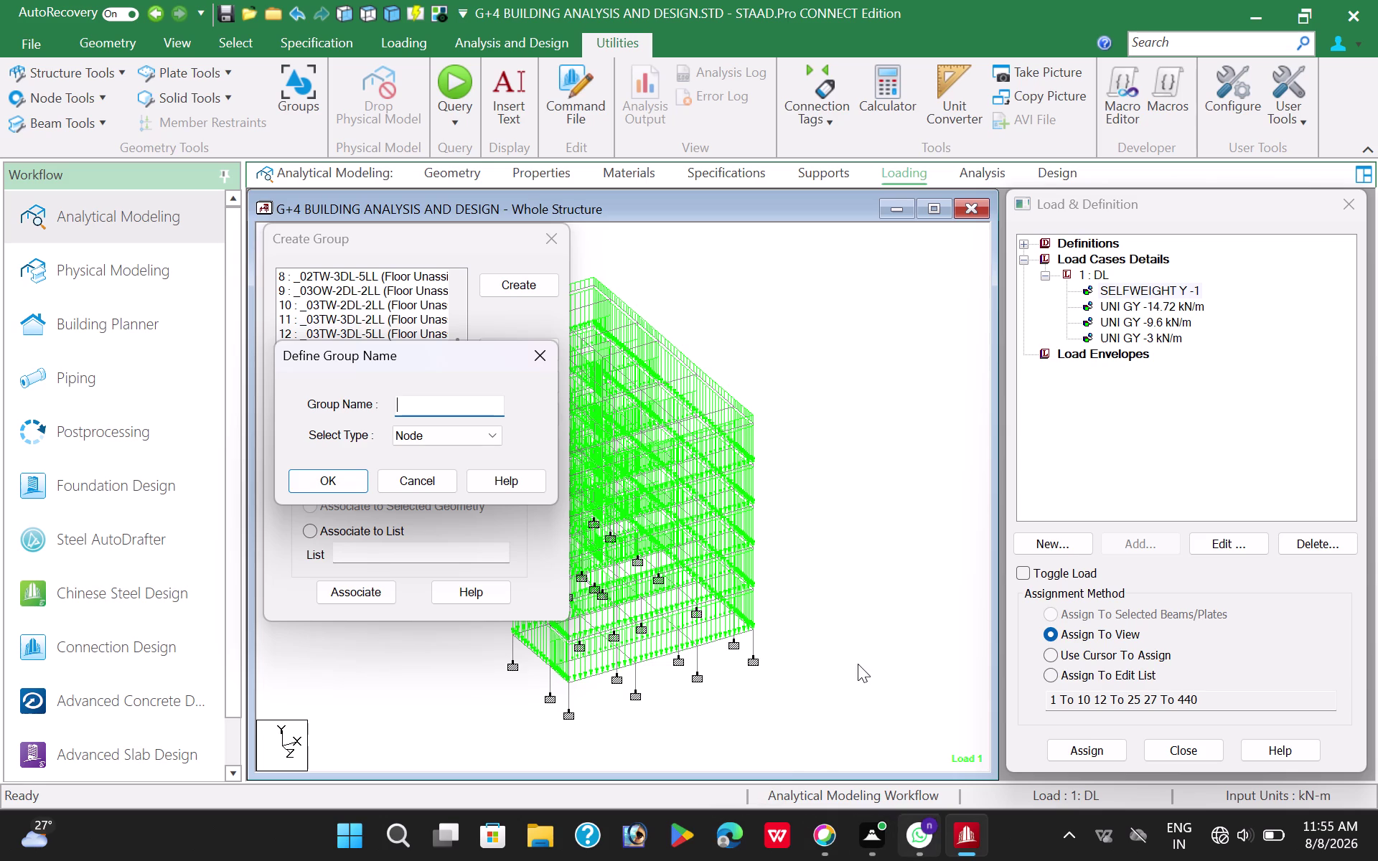
Enter the group name WATER-8.56 and set the group type to Floor.
click(858, 664)
click(433, 403)
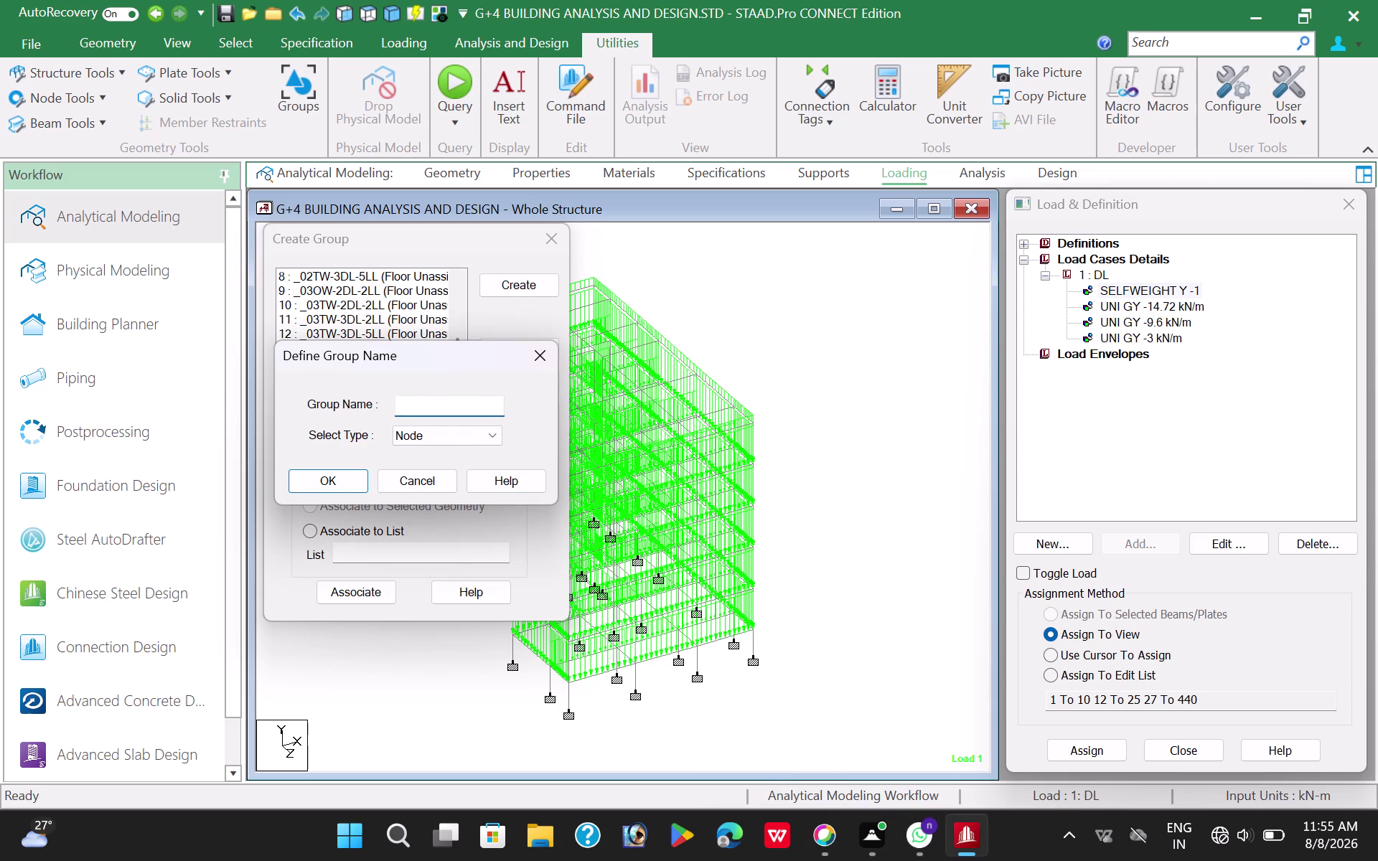
text(W)
text(ATER)
key(minus)
key(8)
text(.56)
click(429, 433)
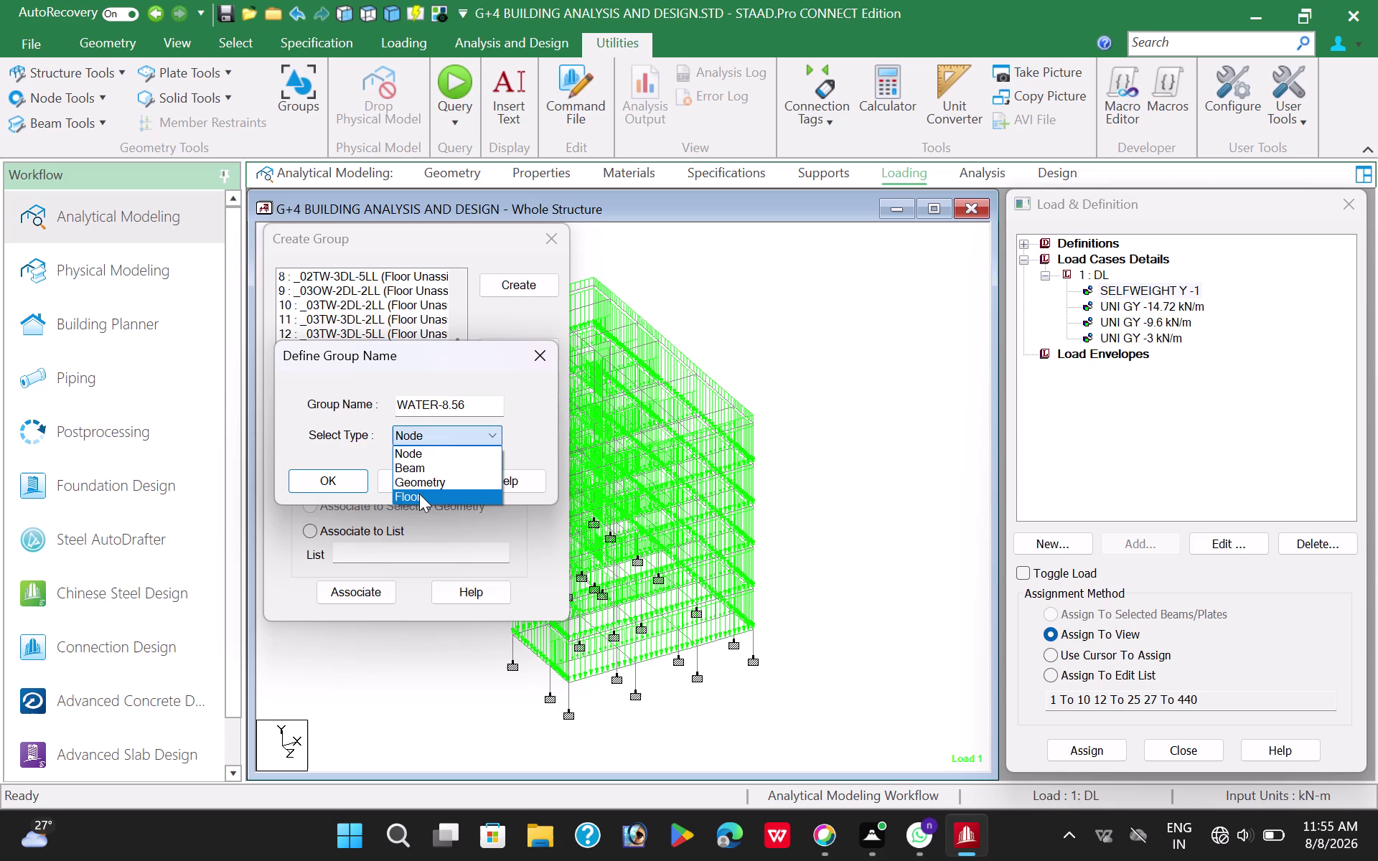
click(419, 493)
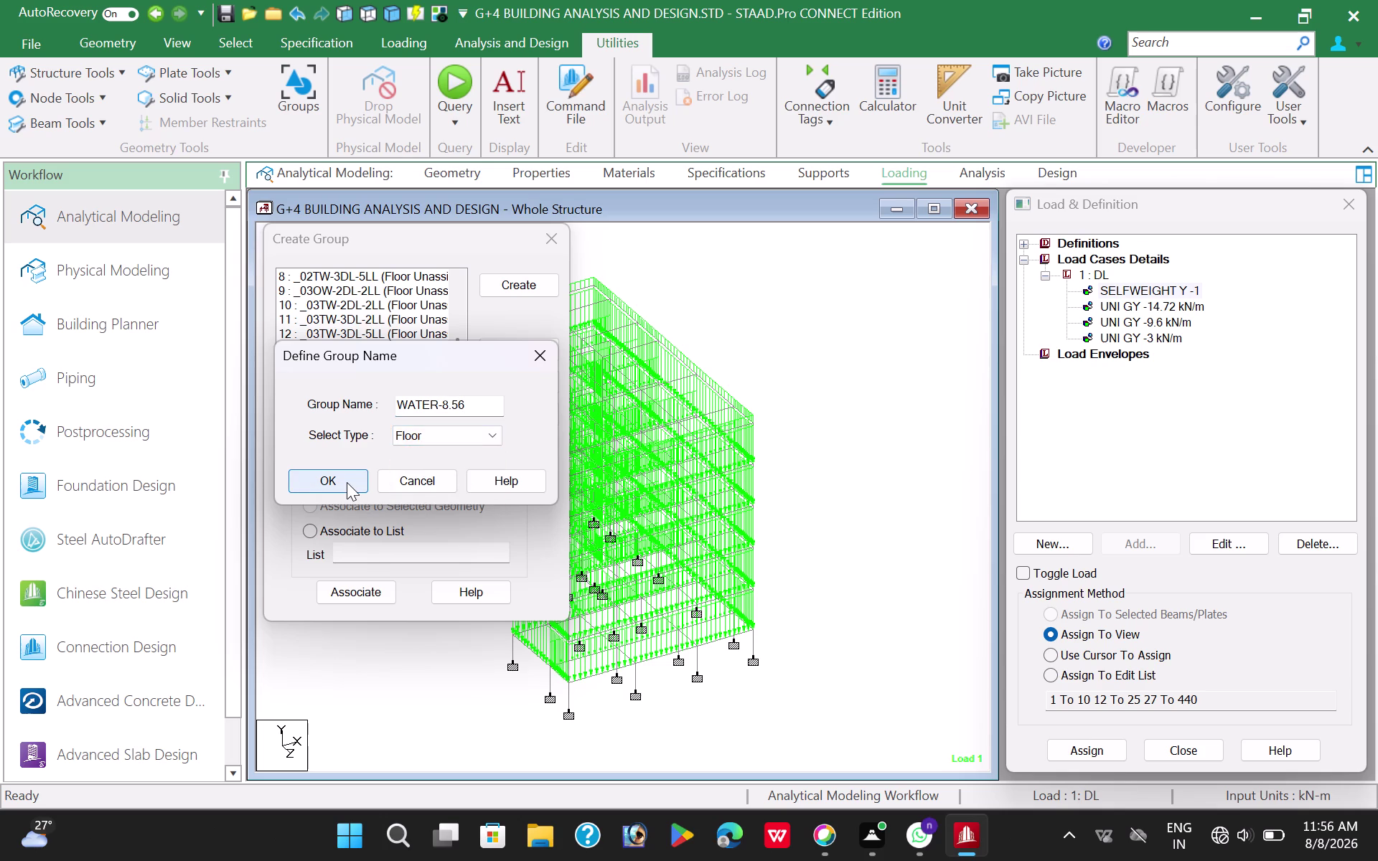
Shorten the name to WT-8.56, confirm the Floor group, and move the dialog aside.
click(435, 405)
key(BackSpace)
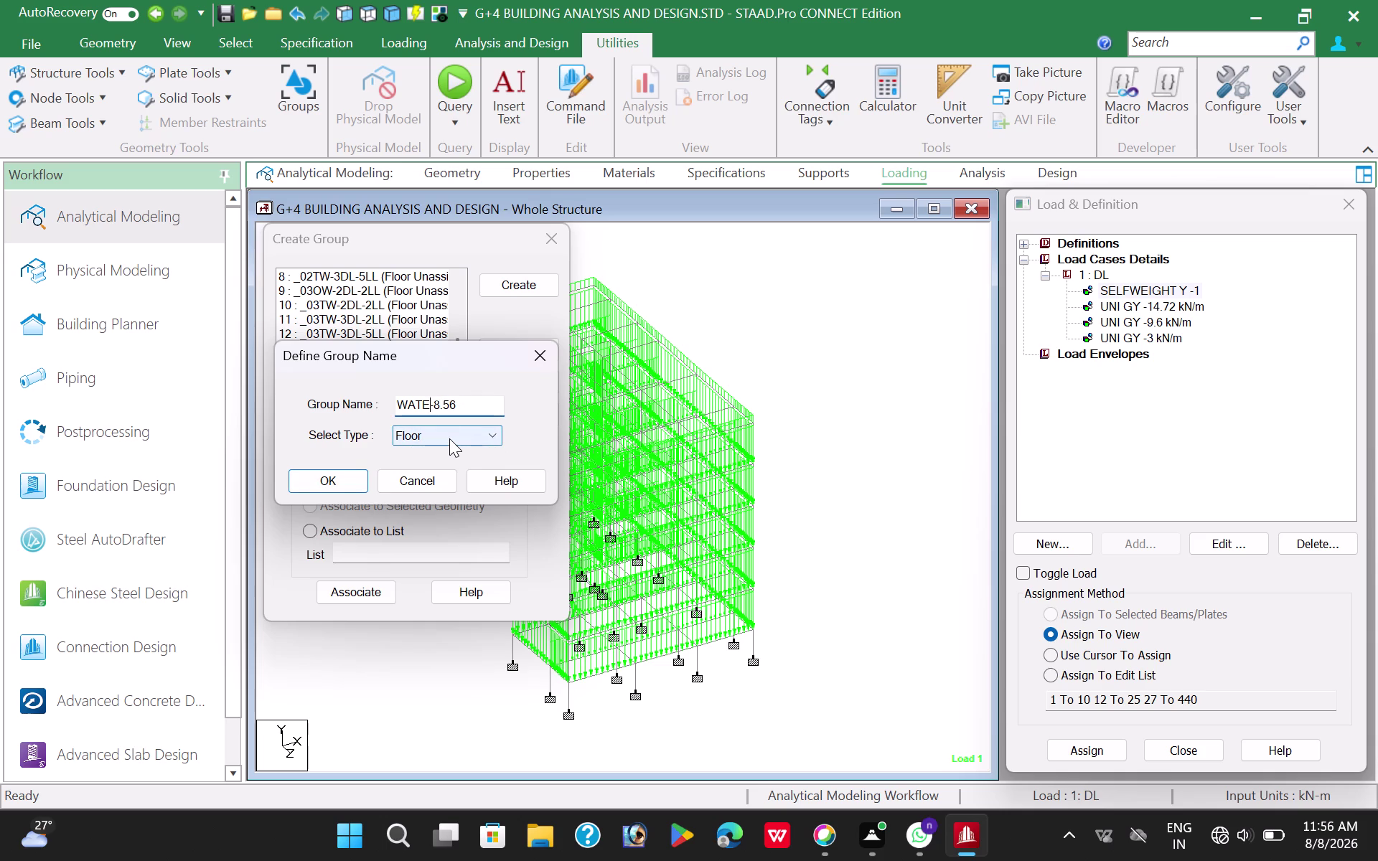
key(BackSpace)
key(BackSpace)
key(BackSpace)
key(t)
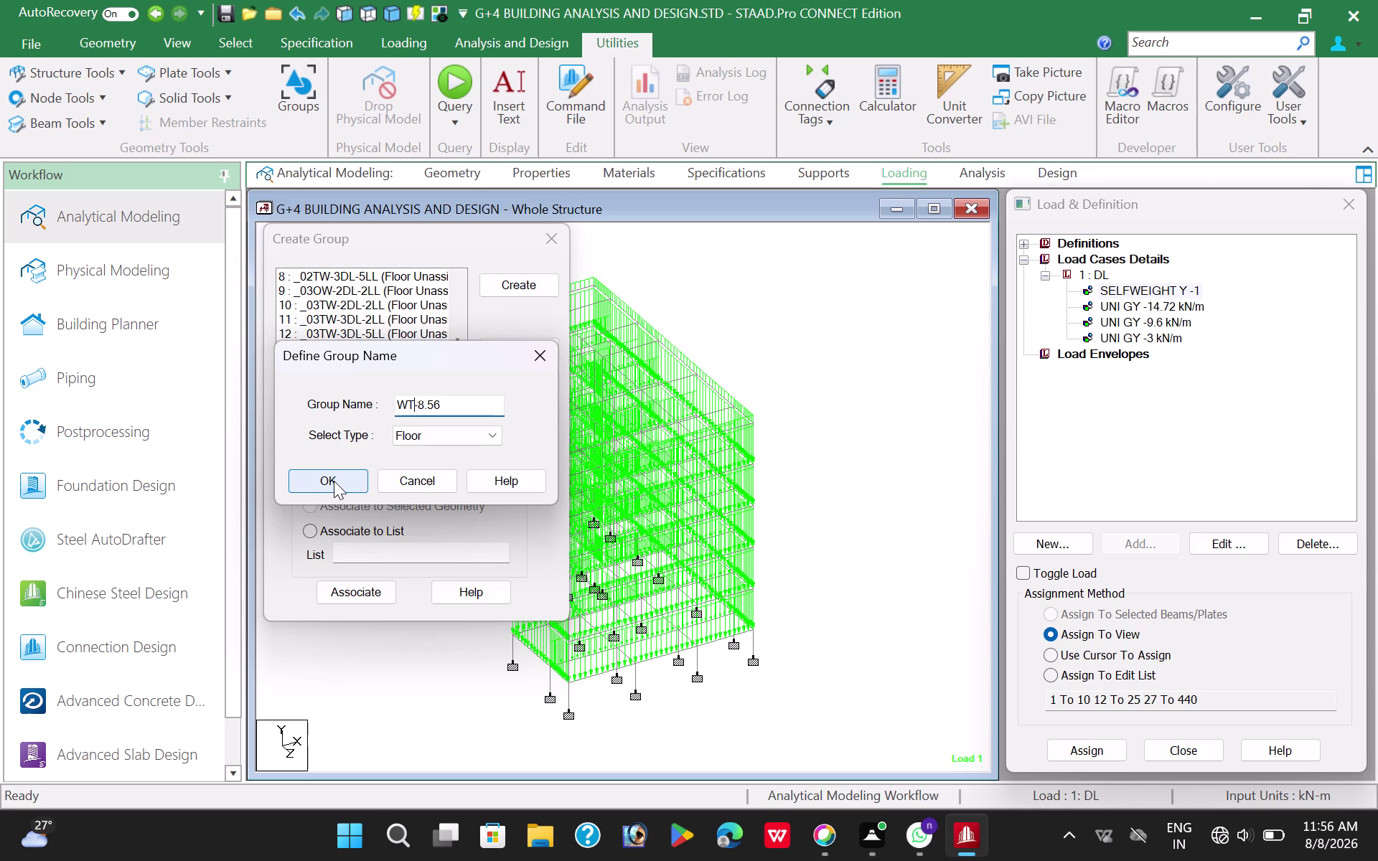
click(334, 481)
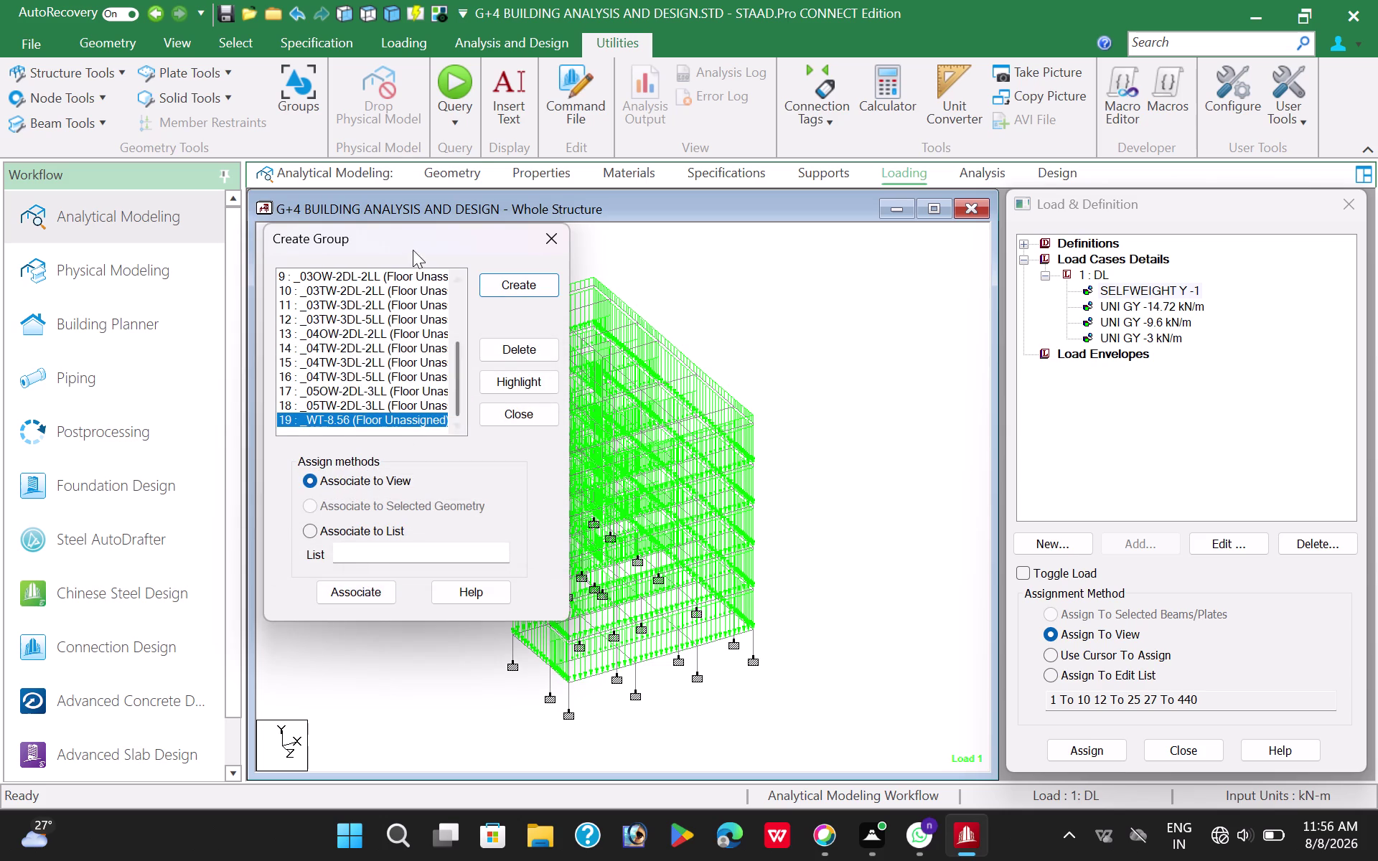
drag(442, 248, 194, 254)
Pick group _01OW-2DL-2LL and select one floor level's beams in front elevation.
scroll(up, 3)
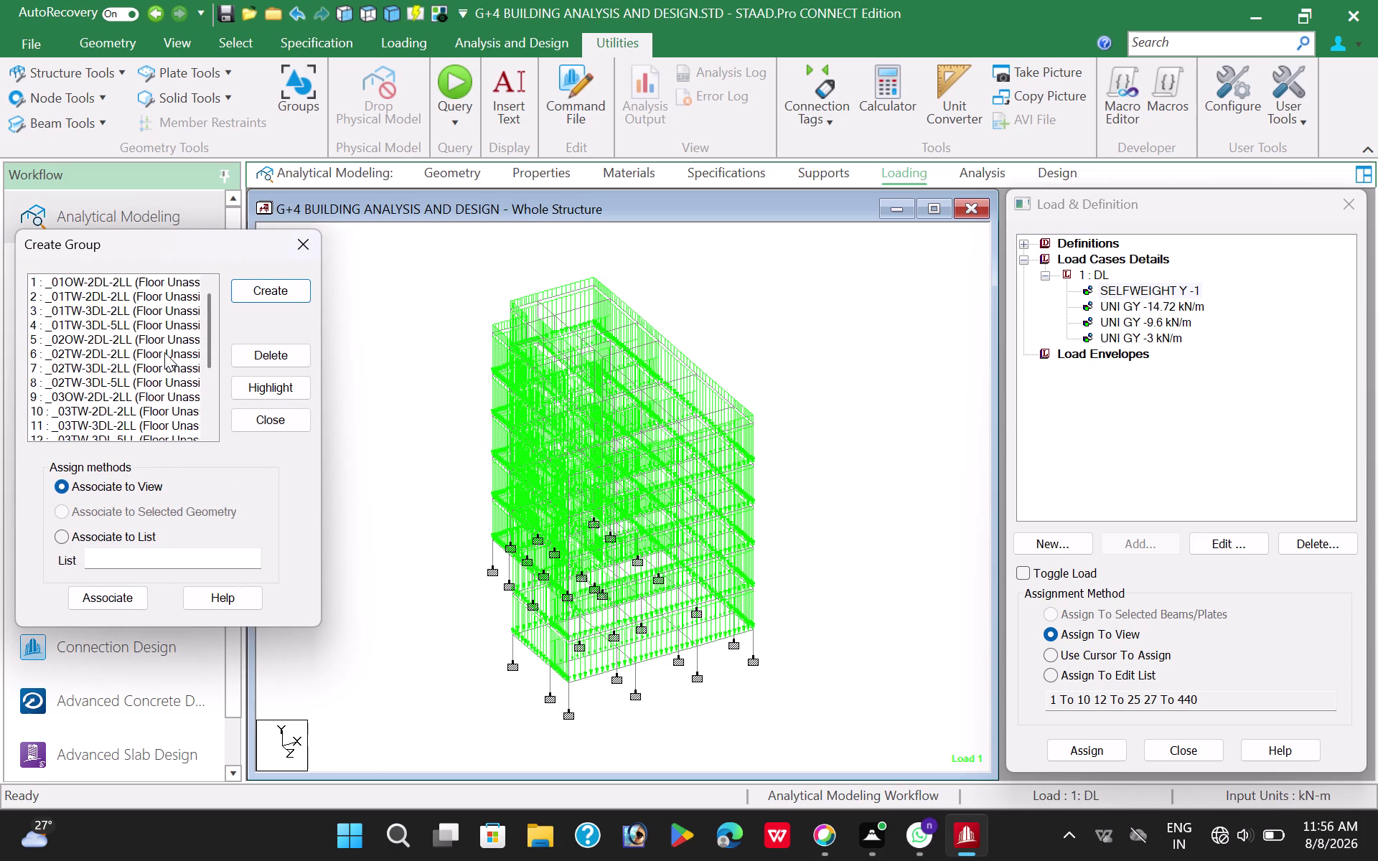
scroll(up, 3)
click(154, 285)
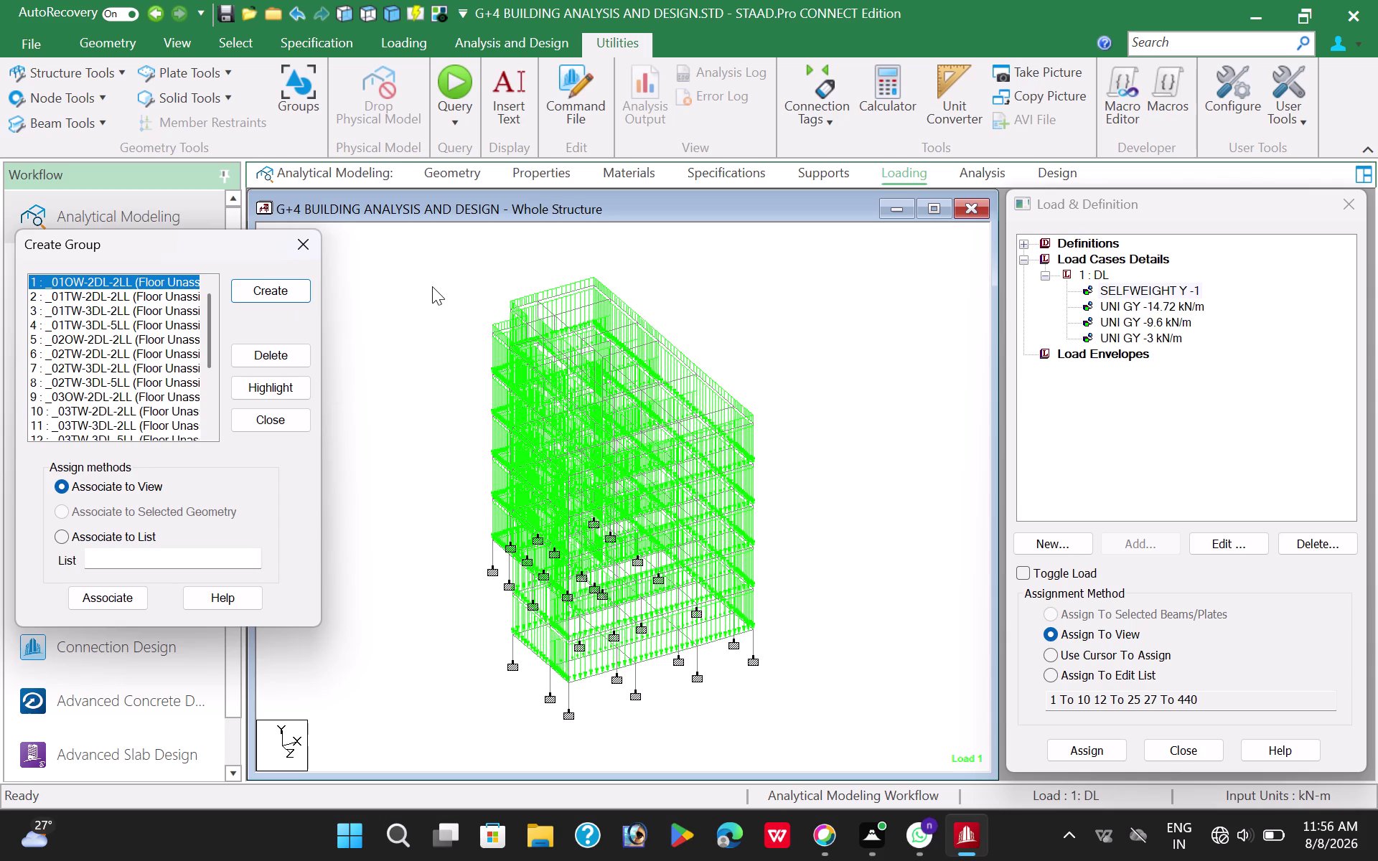
click(433, 287)
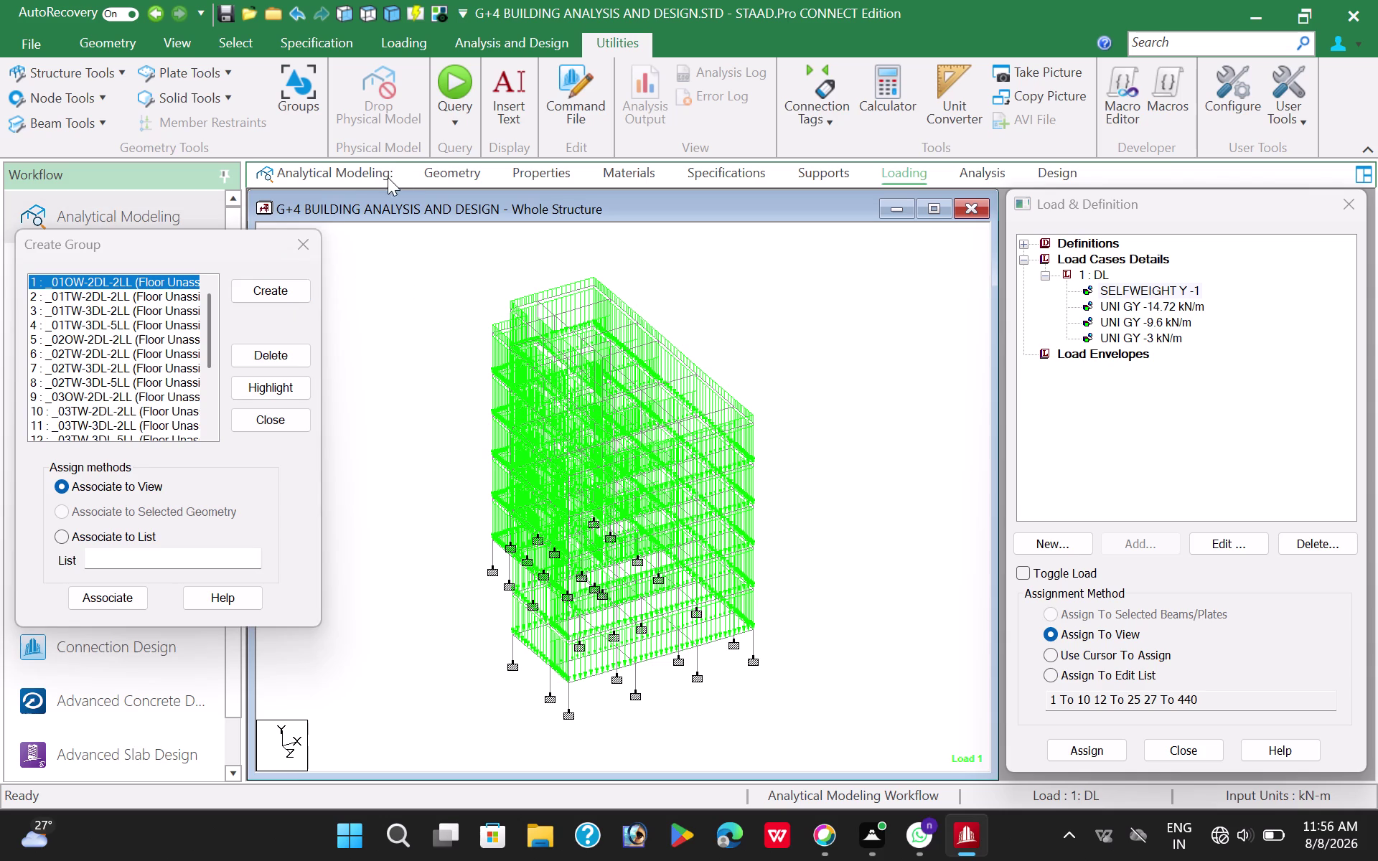
click(350, 19)
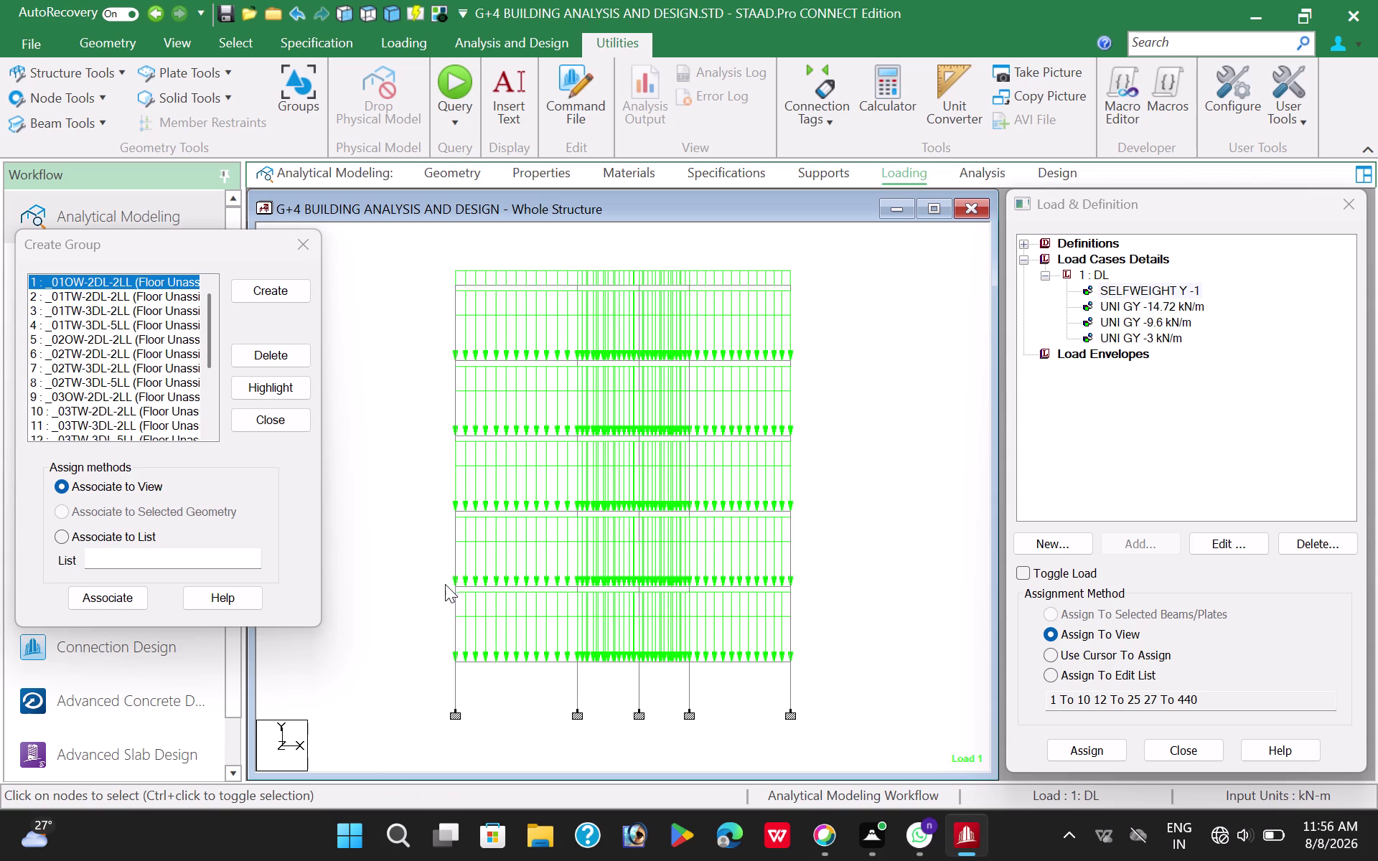
drag(445, 577, 831, 599)
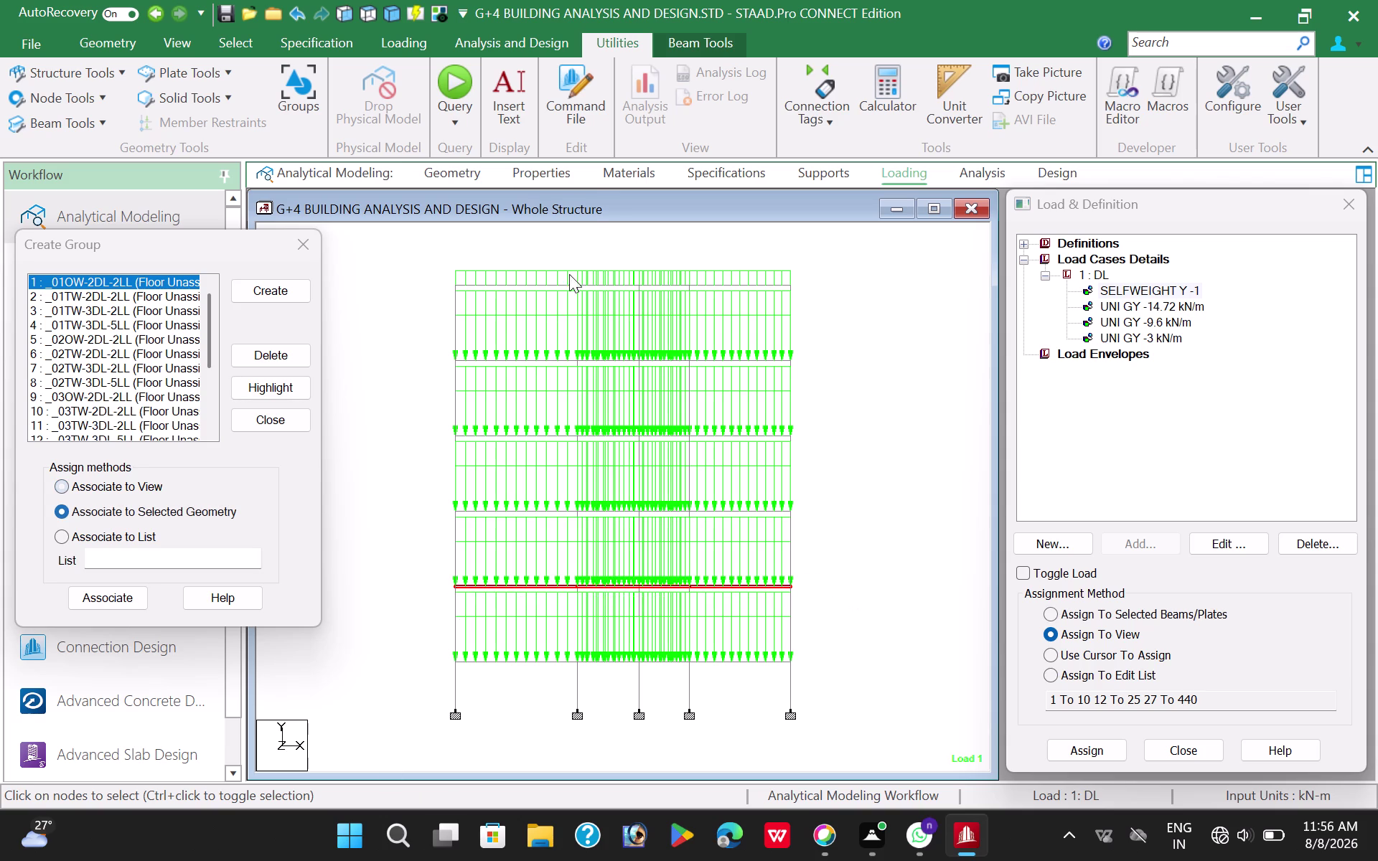
Show only the selected floor level and view it from the top.
click(169, 51)
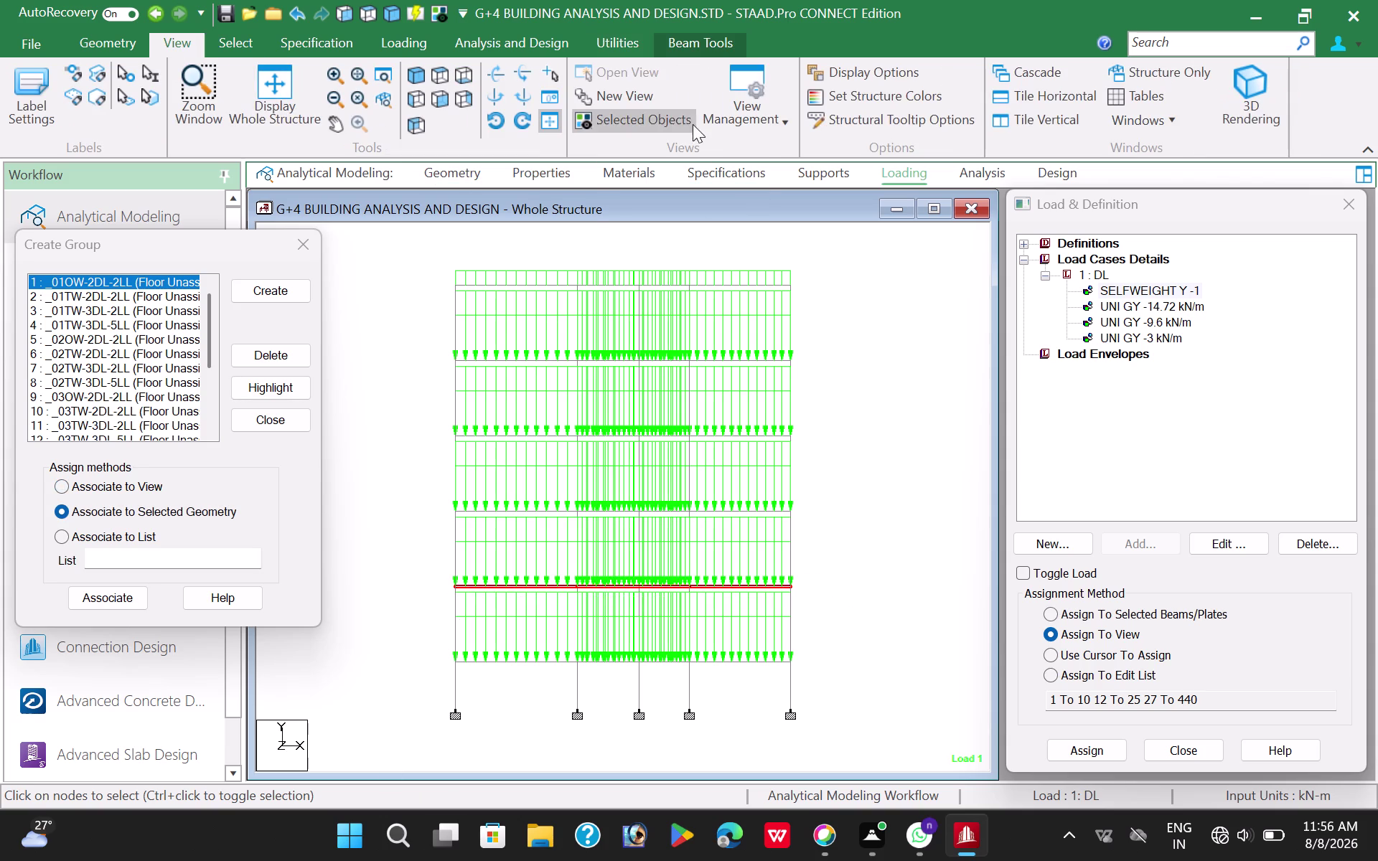
click(648, 120)
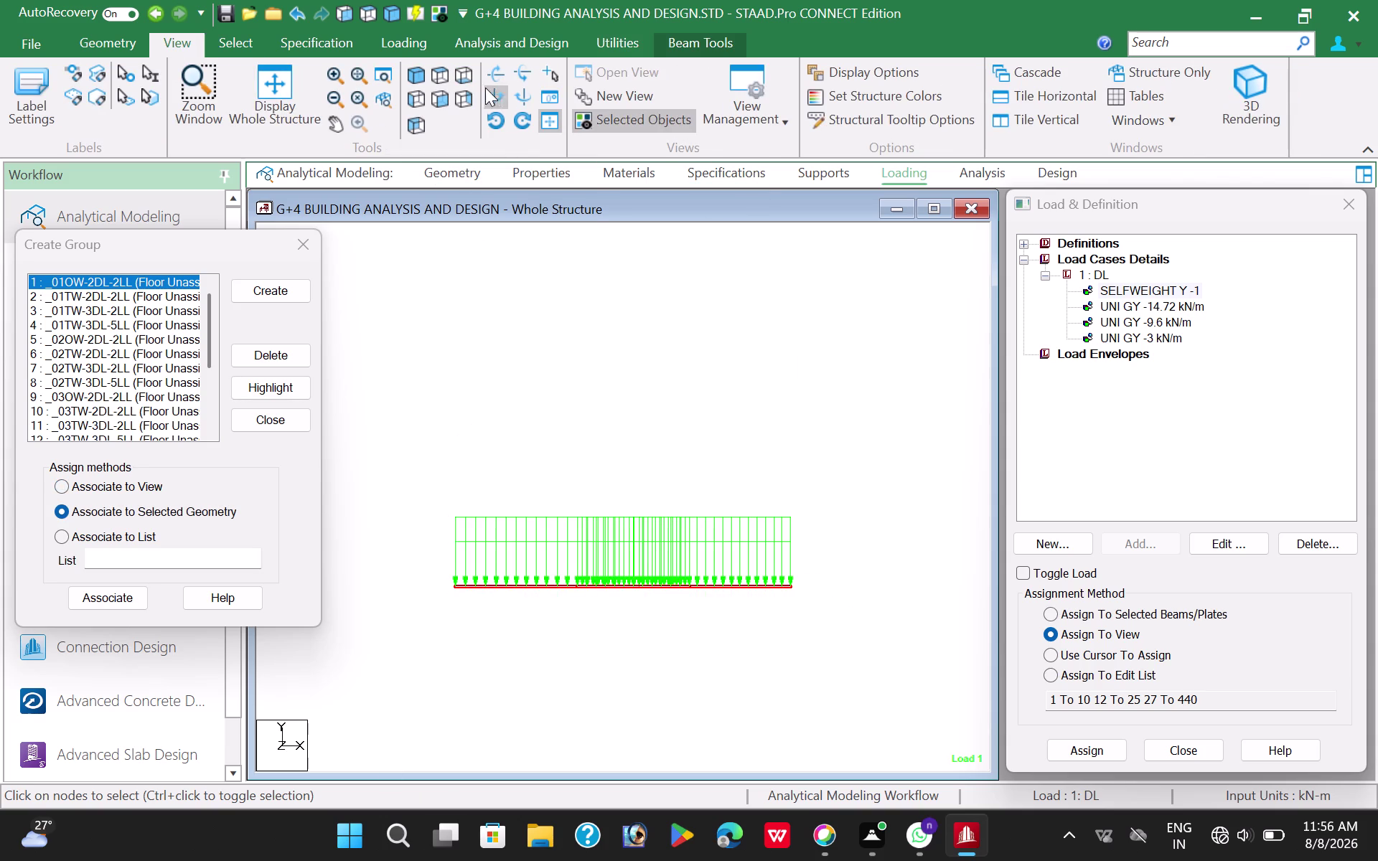
click(443, 82)
click(444, 313)
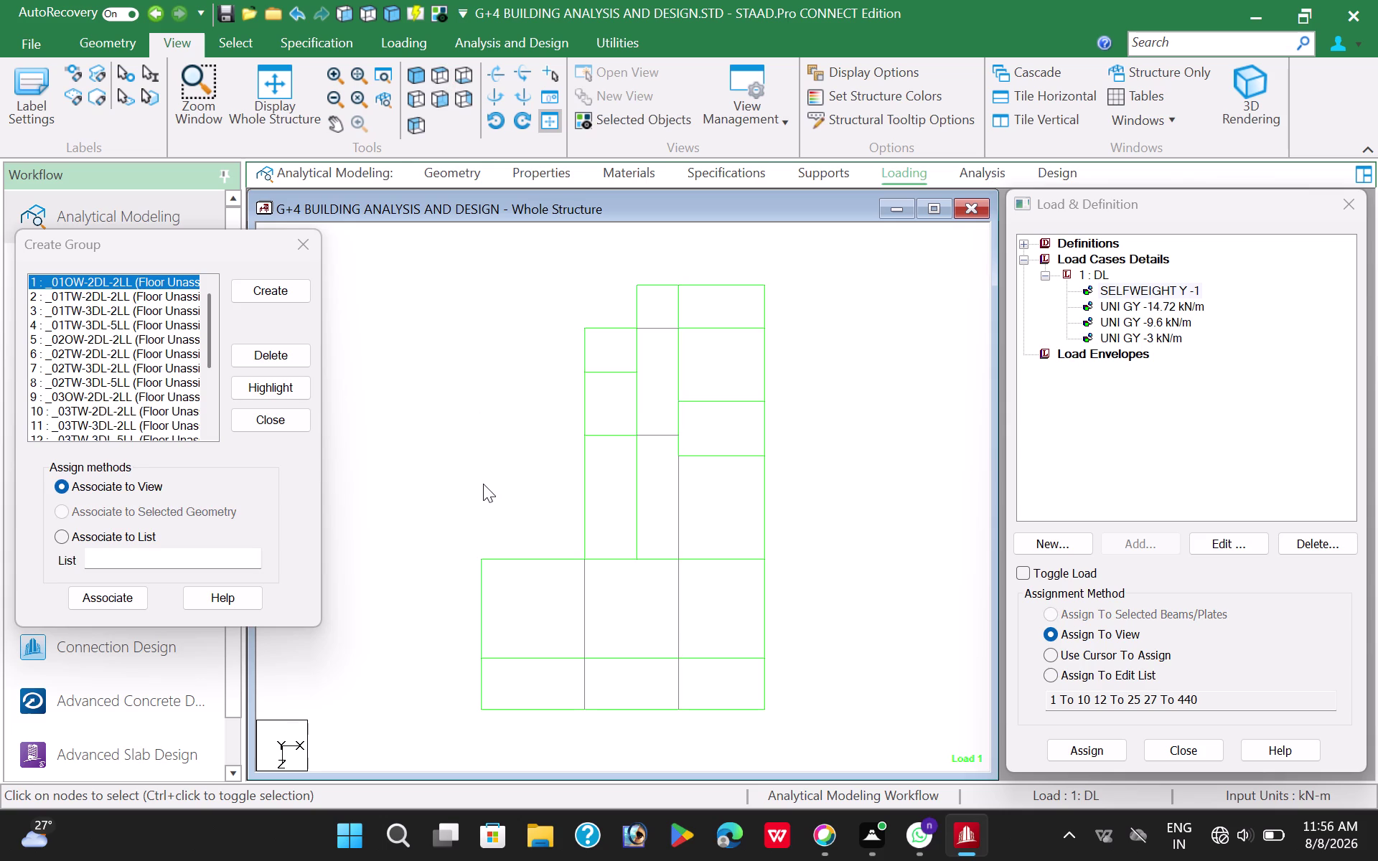
click(121, 280)
drag(453, 653, 453, 651)
Associate the lower-left and two central panels with group _01OW-2DL-2LL.
drag(454, 651, 596, 718)
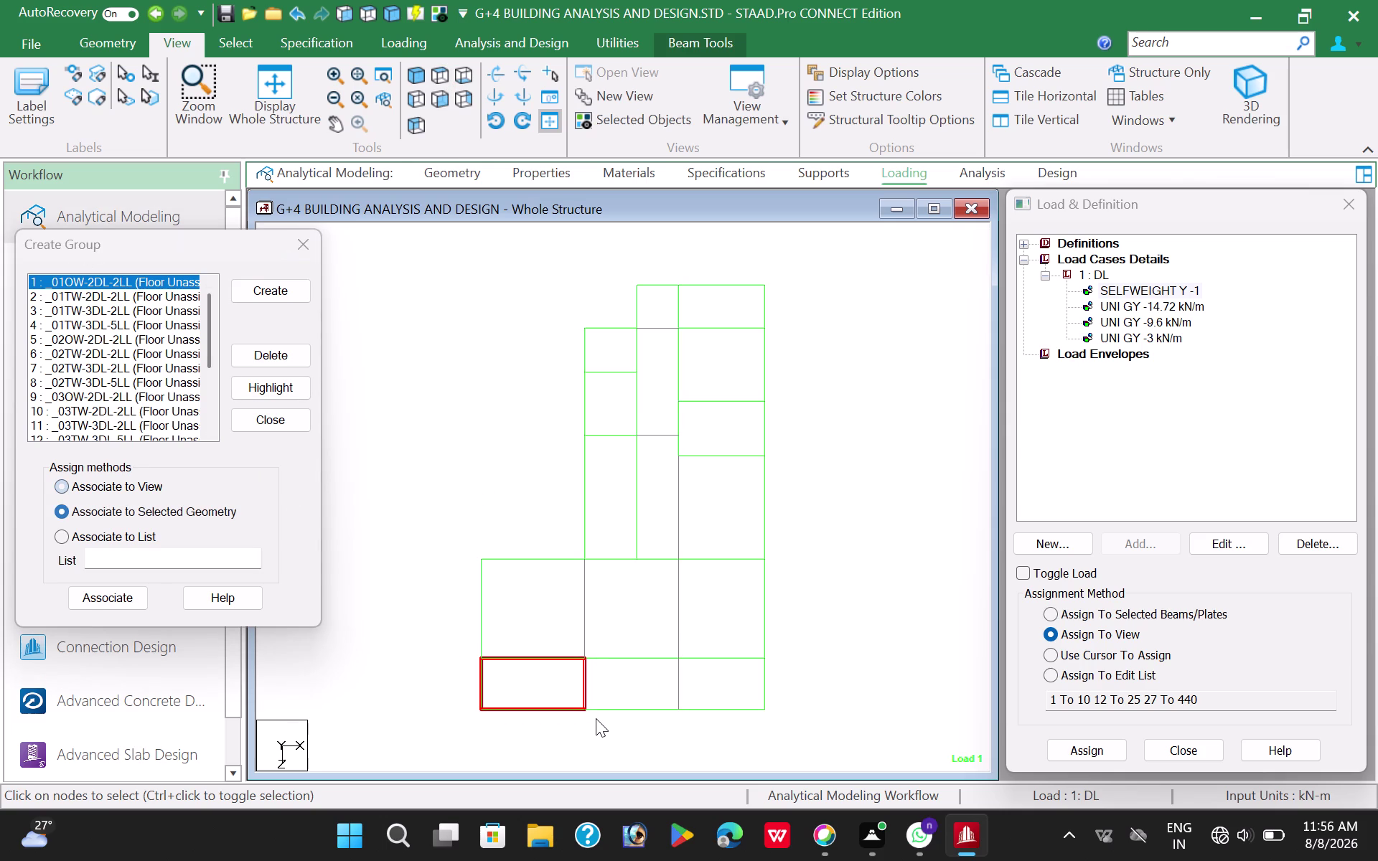
drag(563, 430, 587, 440)
drag(587, 440, 687, 576)
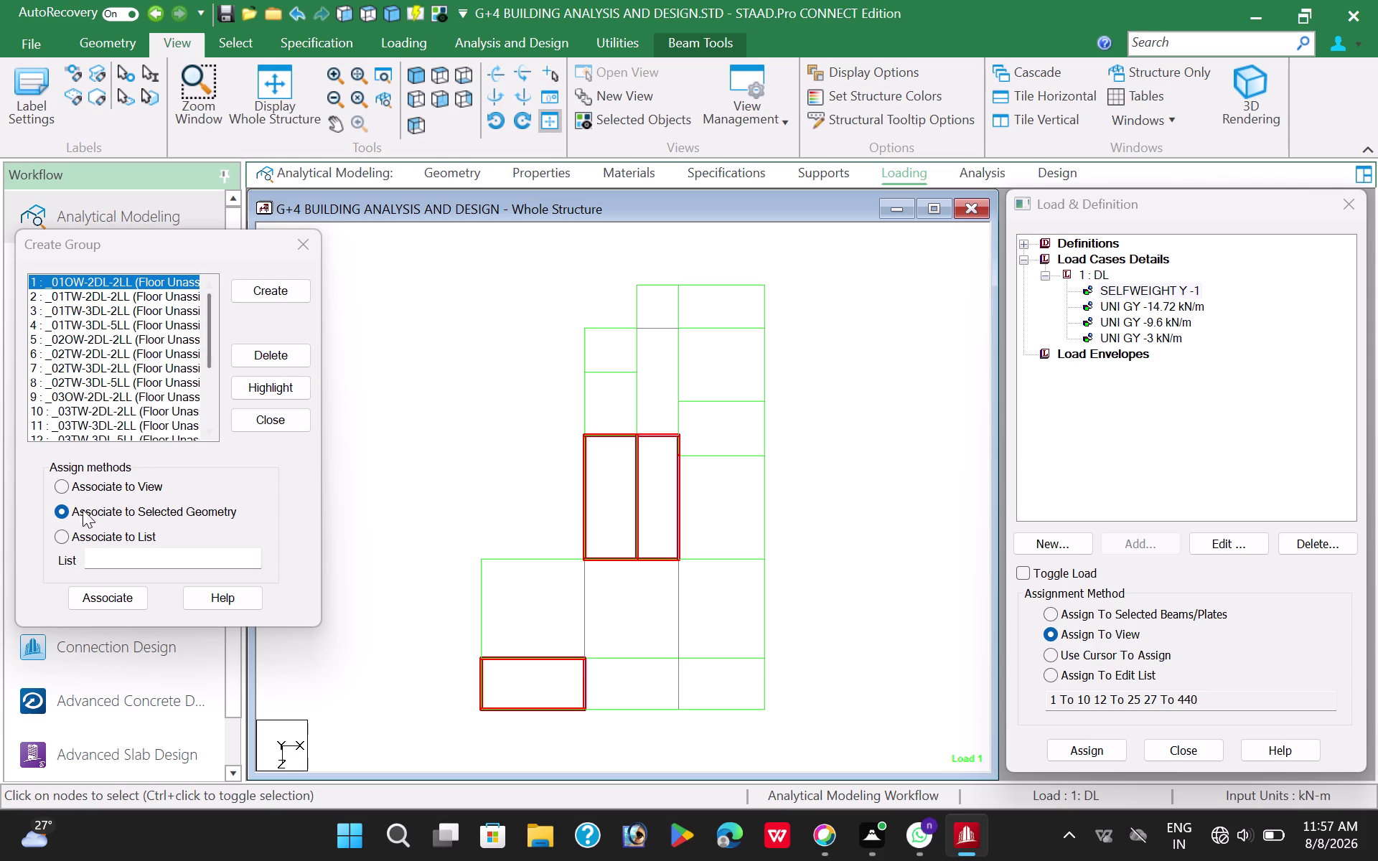
click(99, 596)
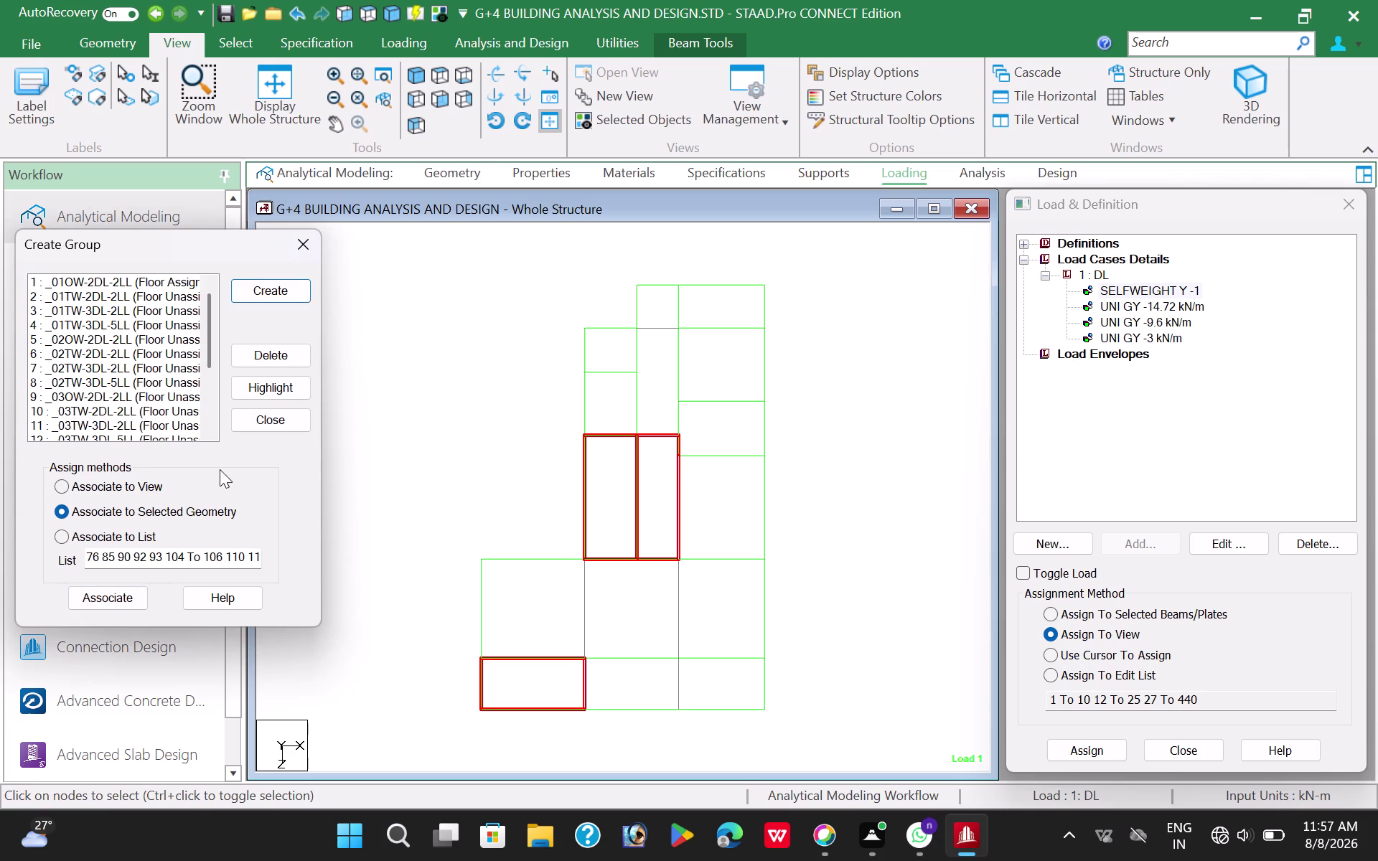
Associate the bottom-middle, three right-side and small top panels with _01TW-2DL-2LL.
click(89, 296)
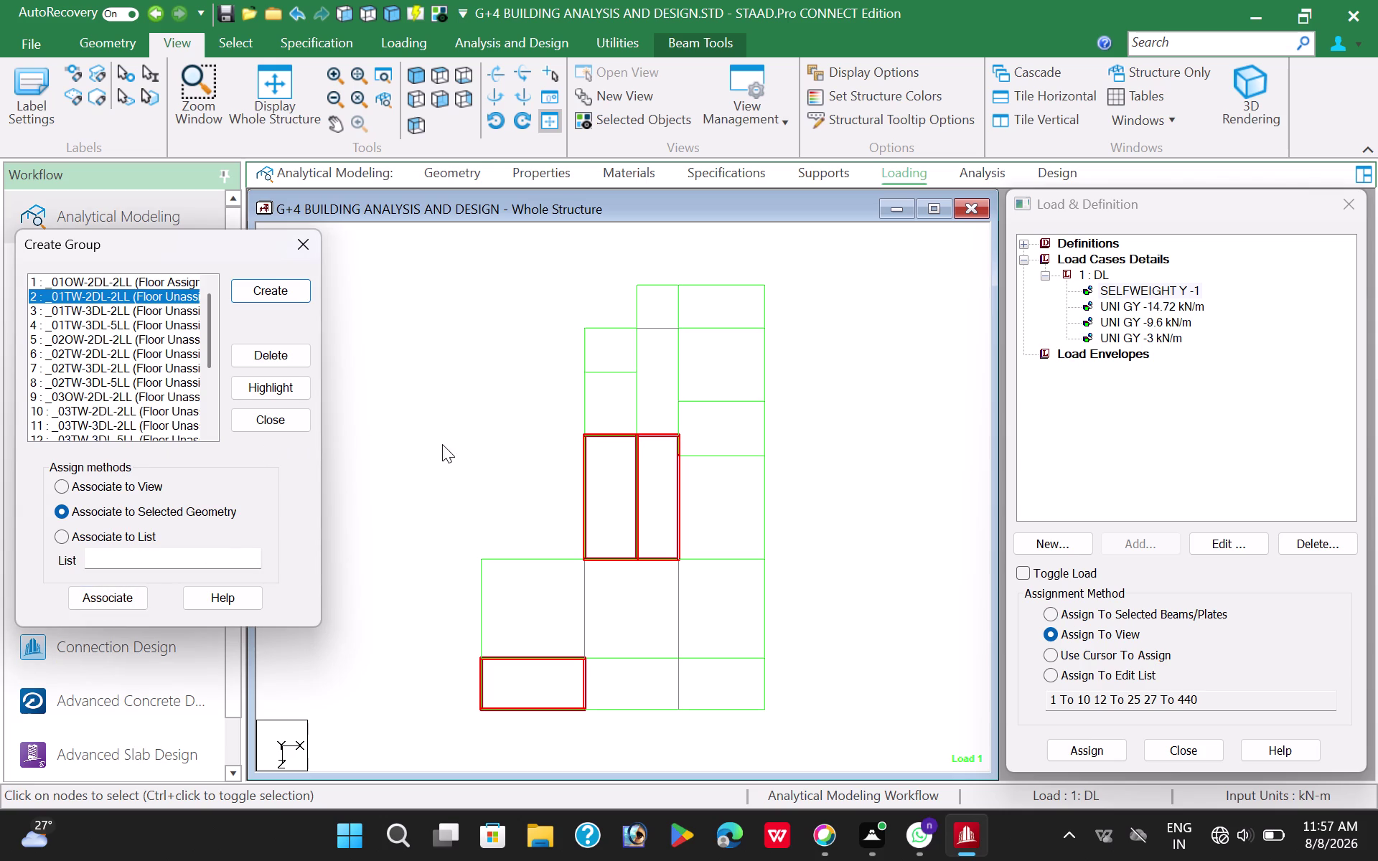
drag(573, 644, 698, 723)
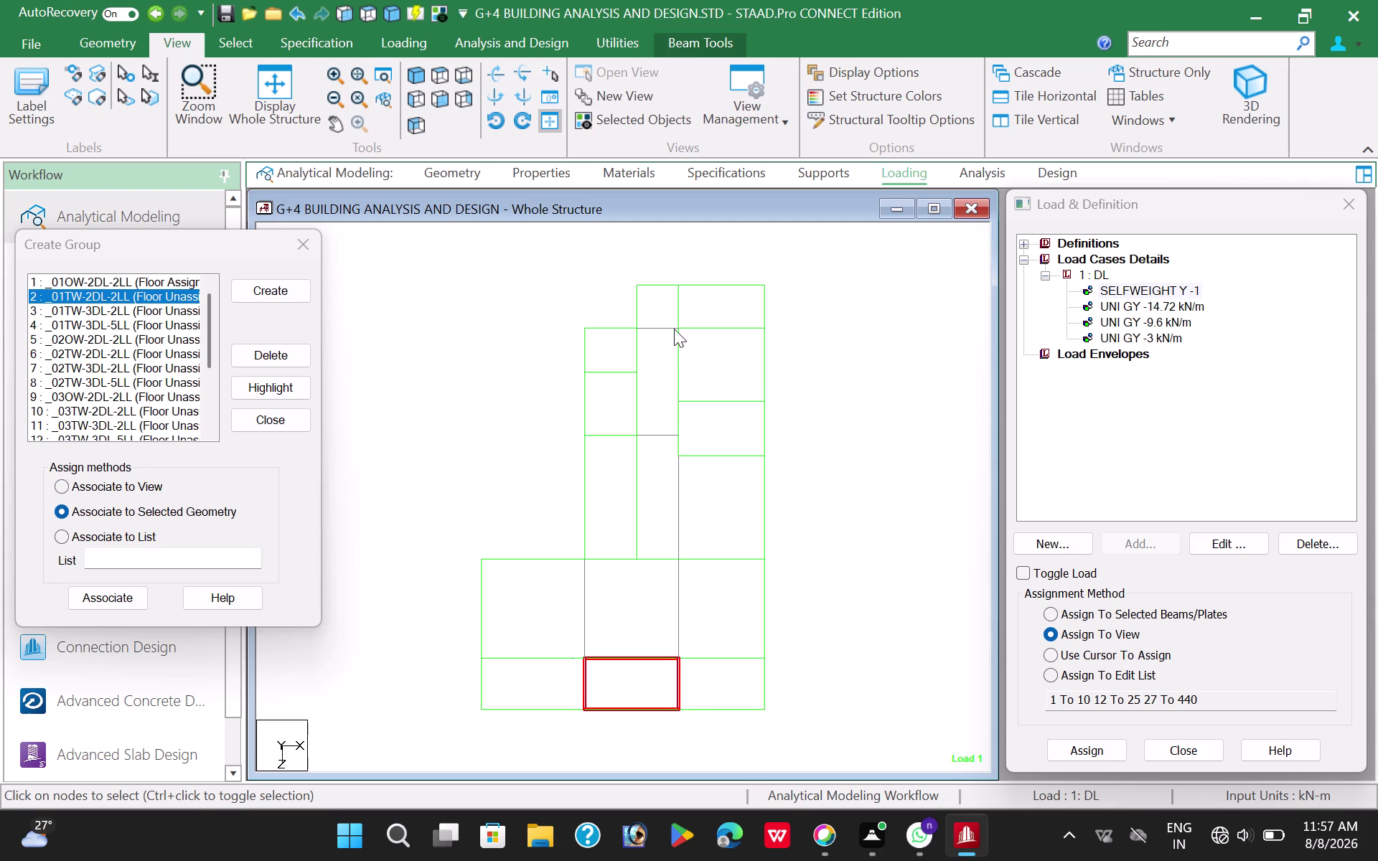
drag(670, 317, 776, 570)
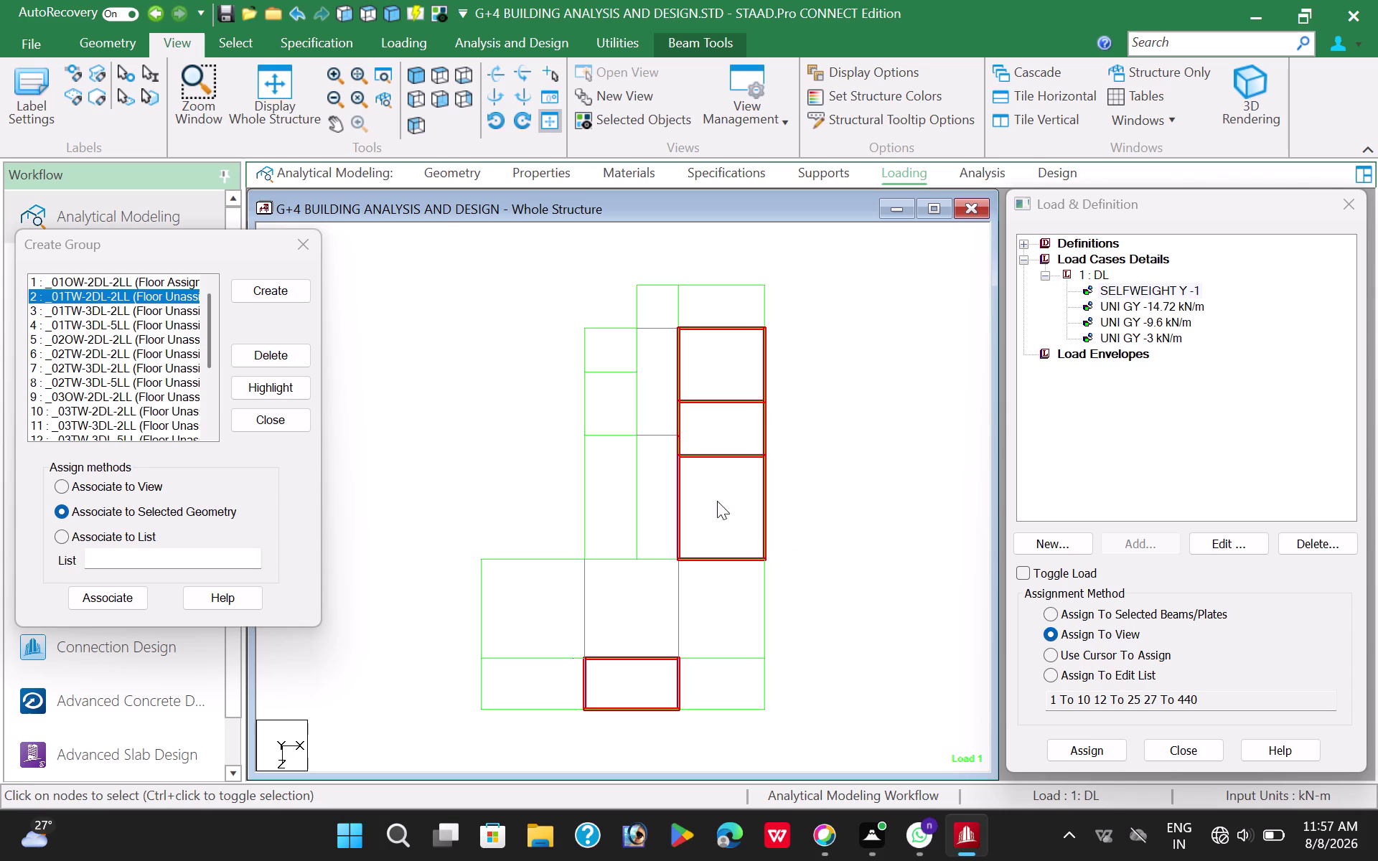
drag(631, 268, 687, 342)
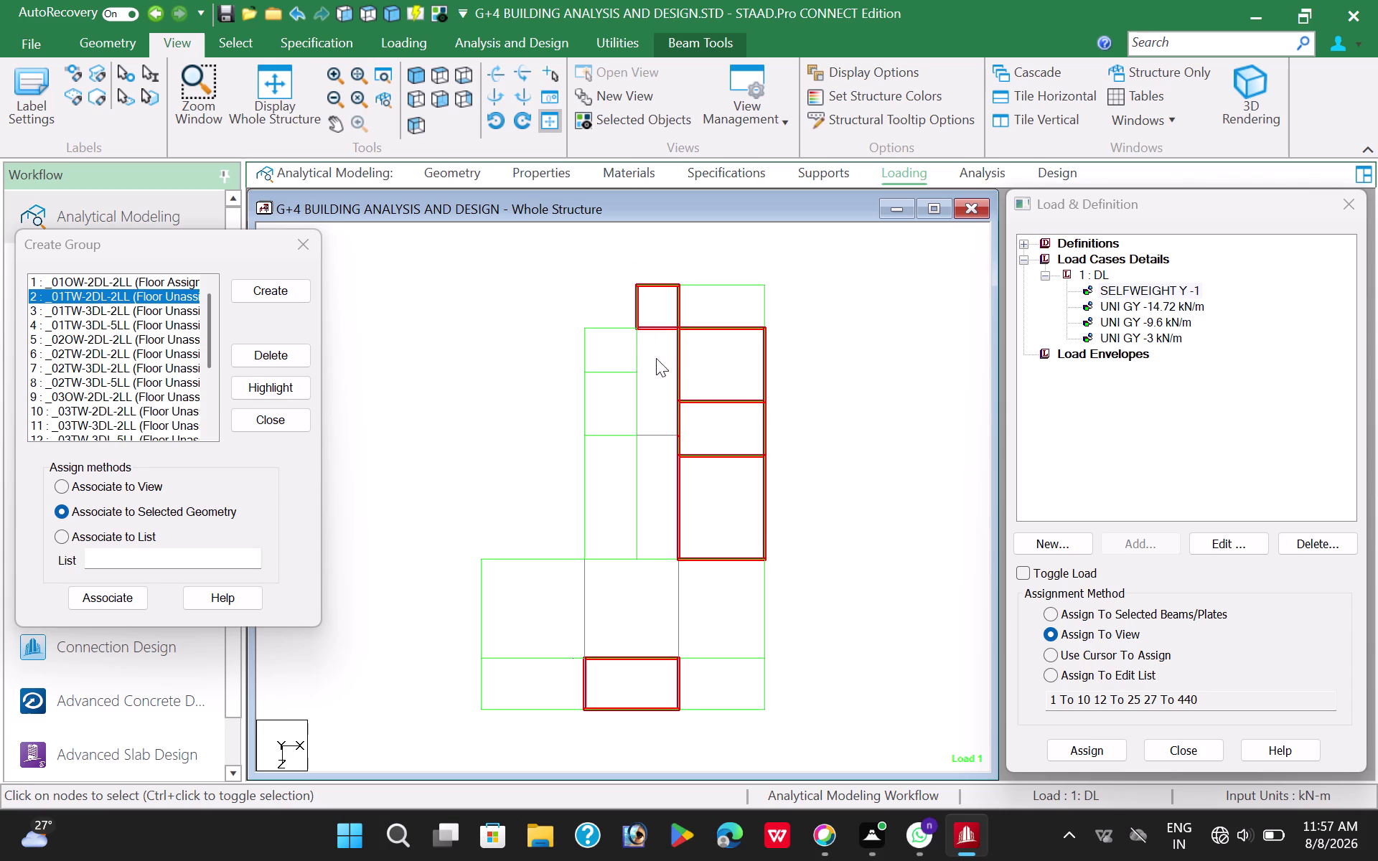
click(83, 603)
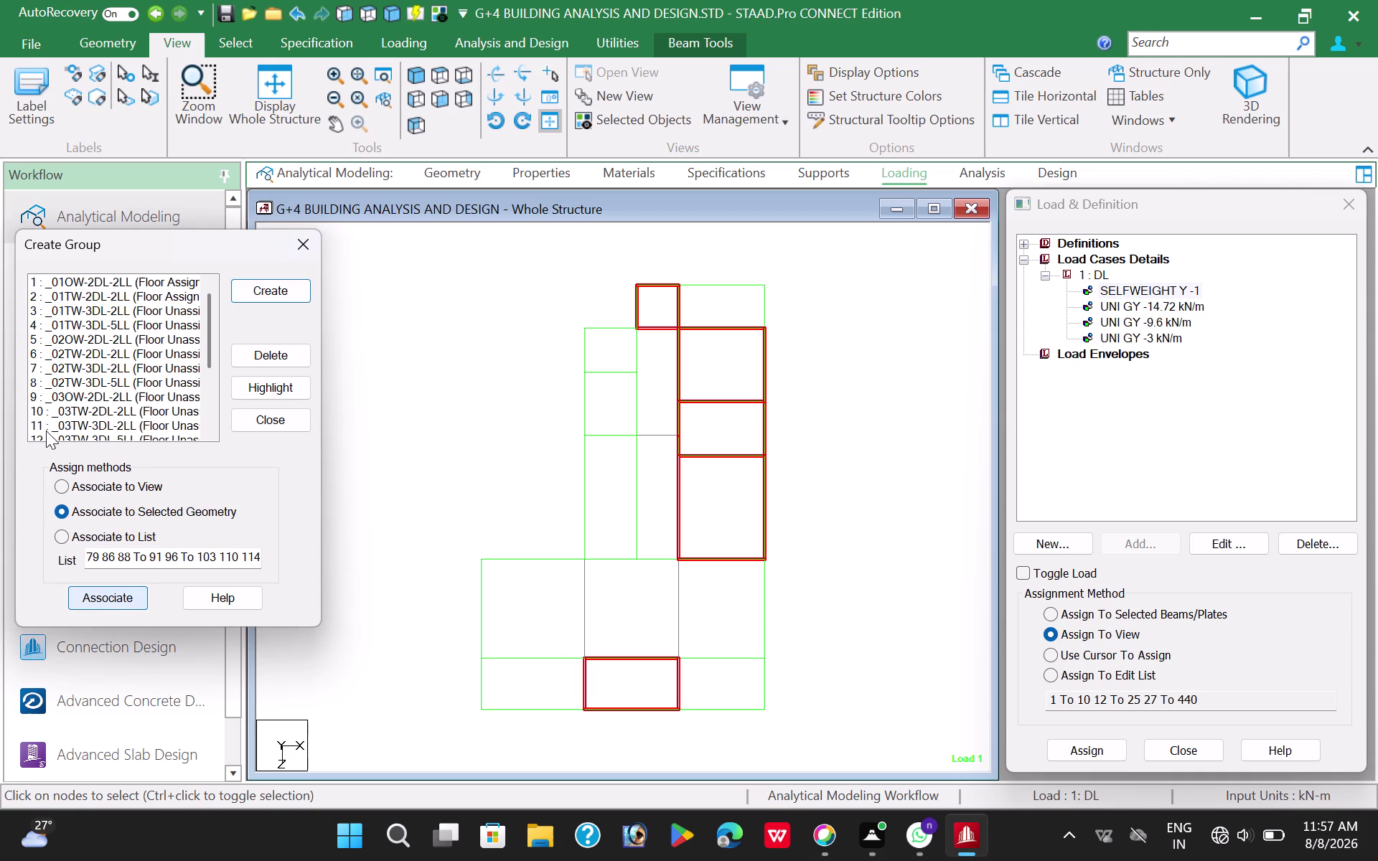
click(88, 313)
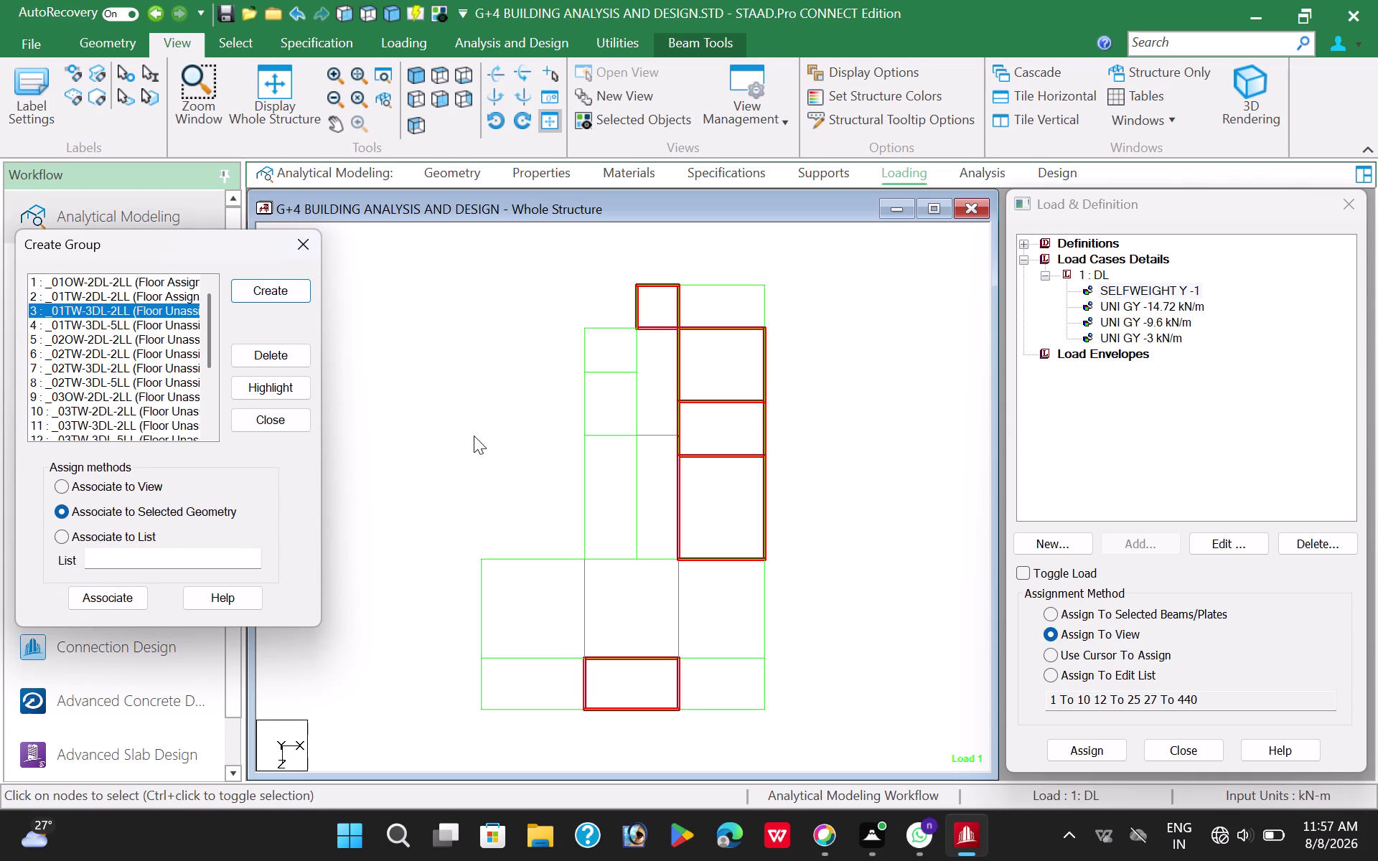
Associate the bottom-right and two upper-left panels with group _01TW-3DL-2LL.
drag(664, 647, 784, 720)
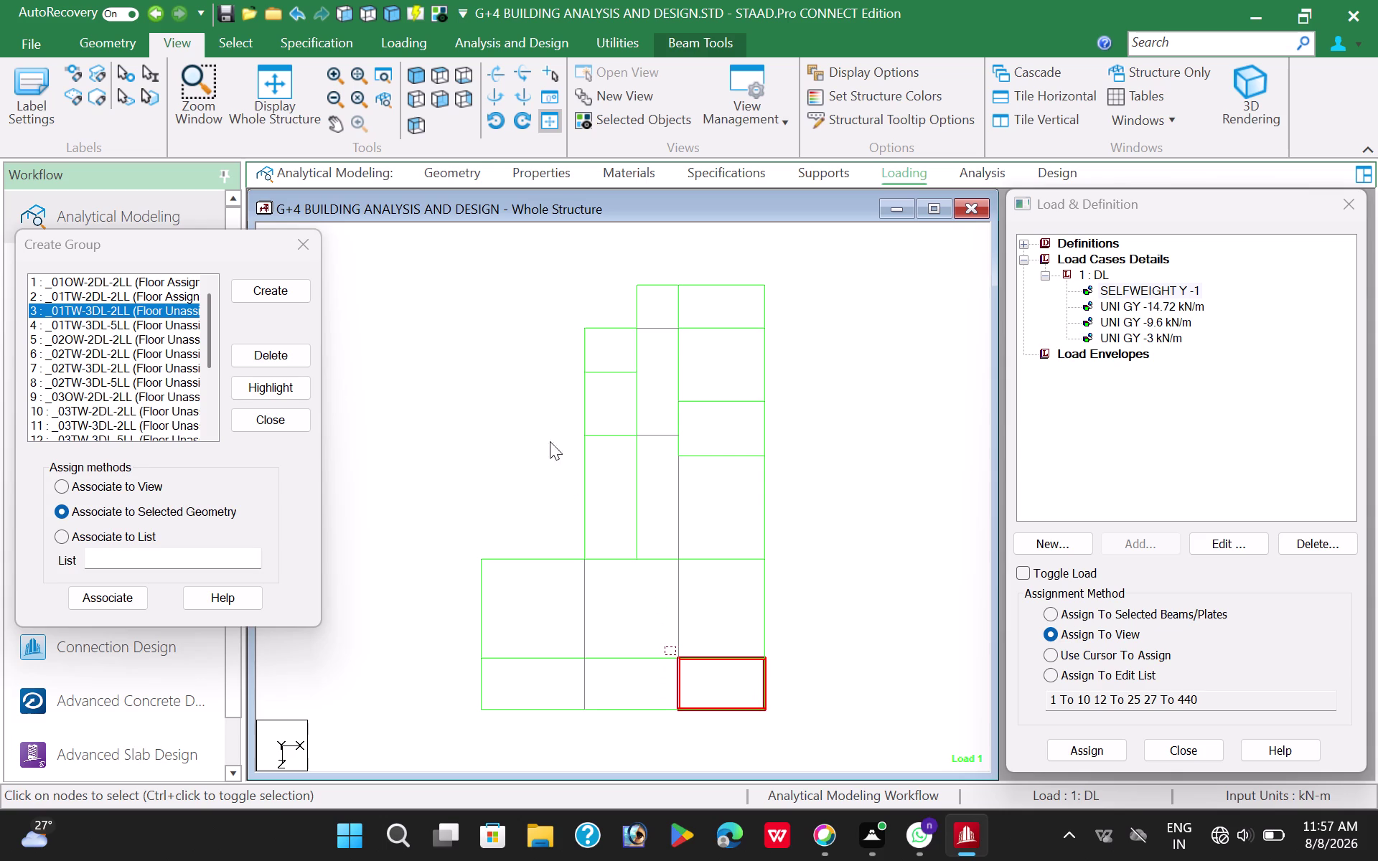
drag(573, 318, 632, 450)
drag(632, 450, 640, 440)
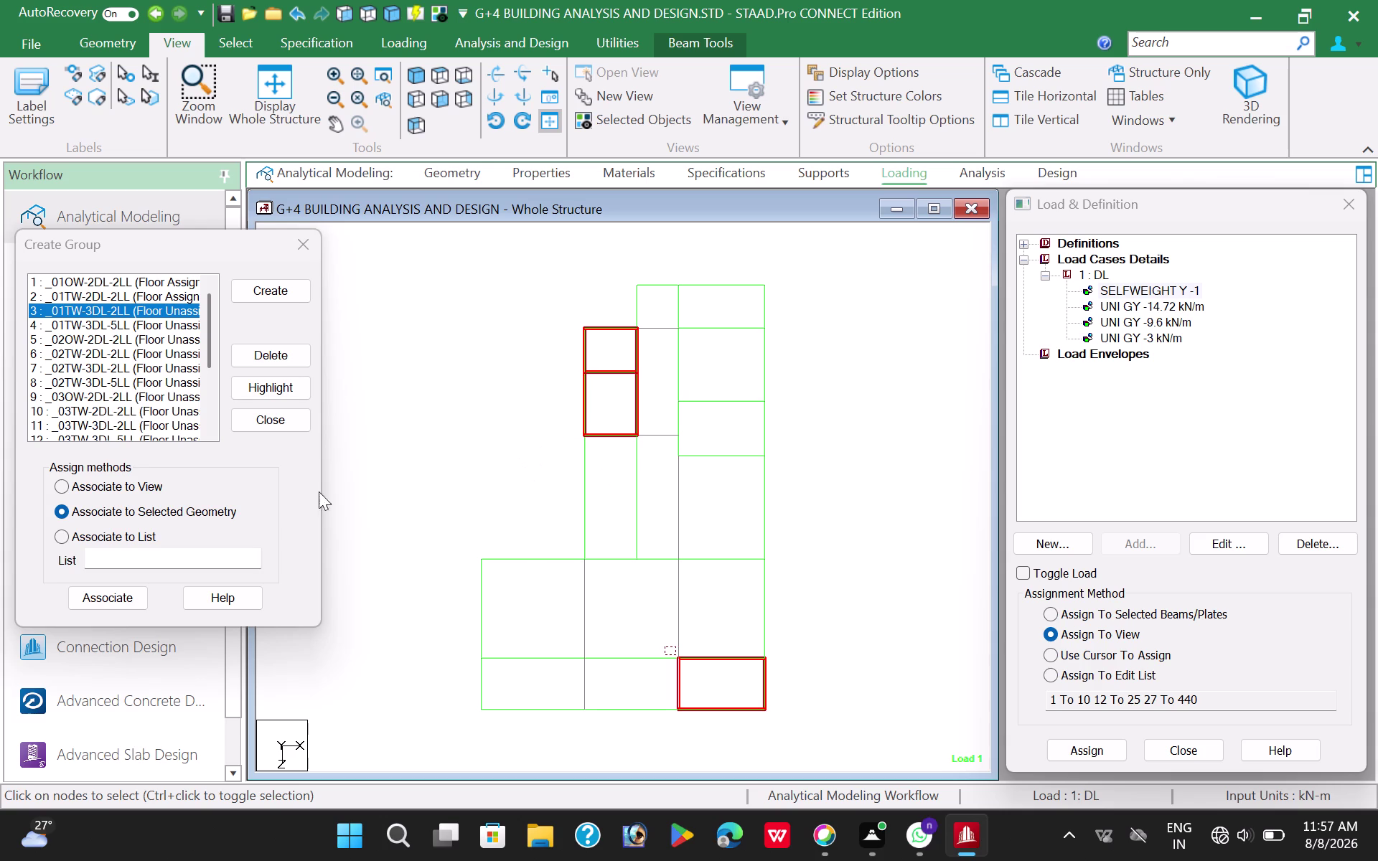
click(116, 596)
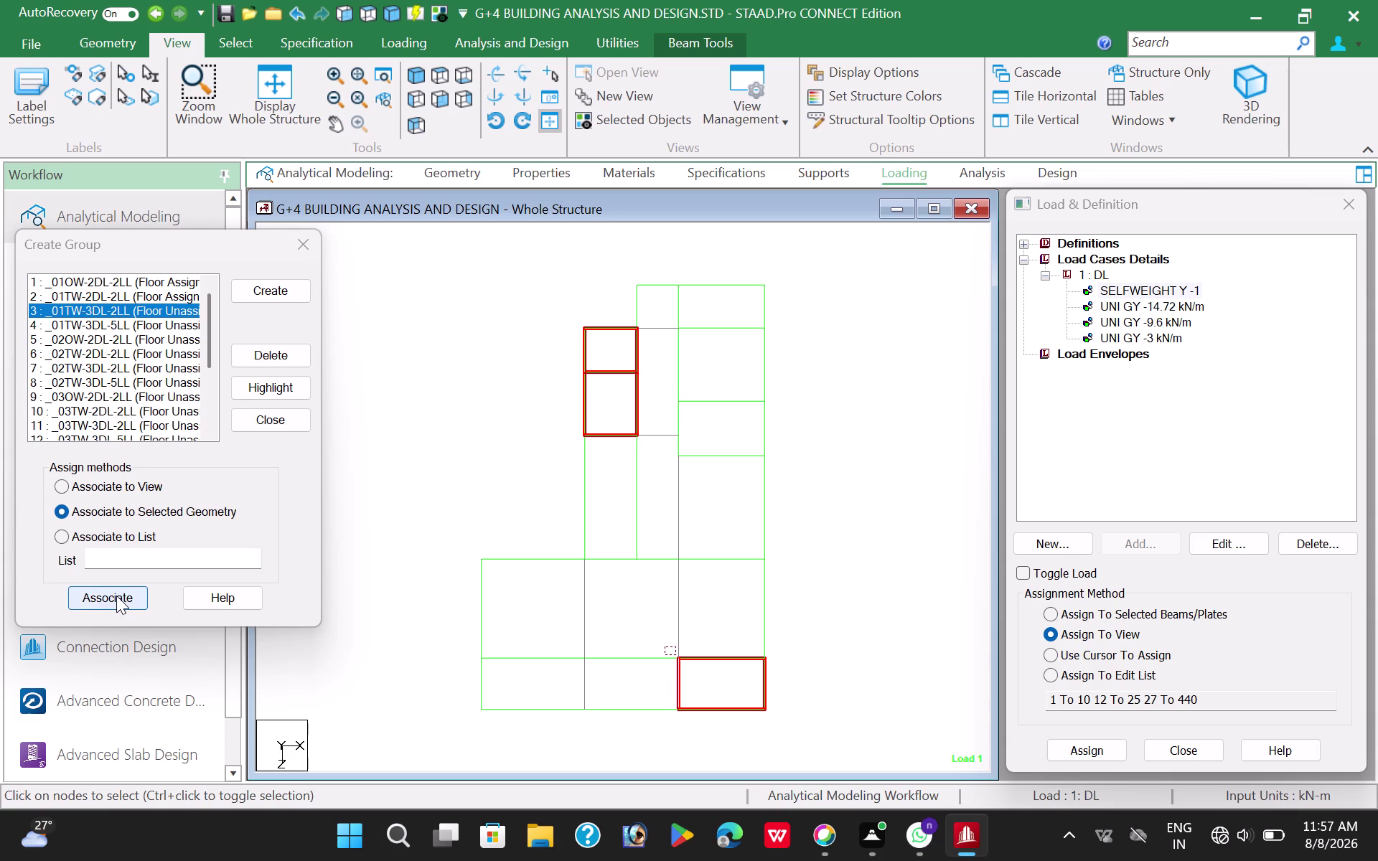
Associate the middle row of three panels and the top-right panel with _01TW-3DL-5LL.
click(90, 326)
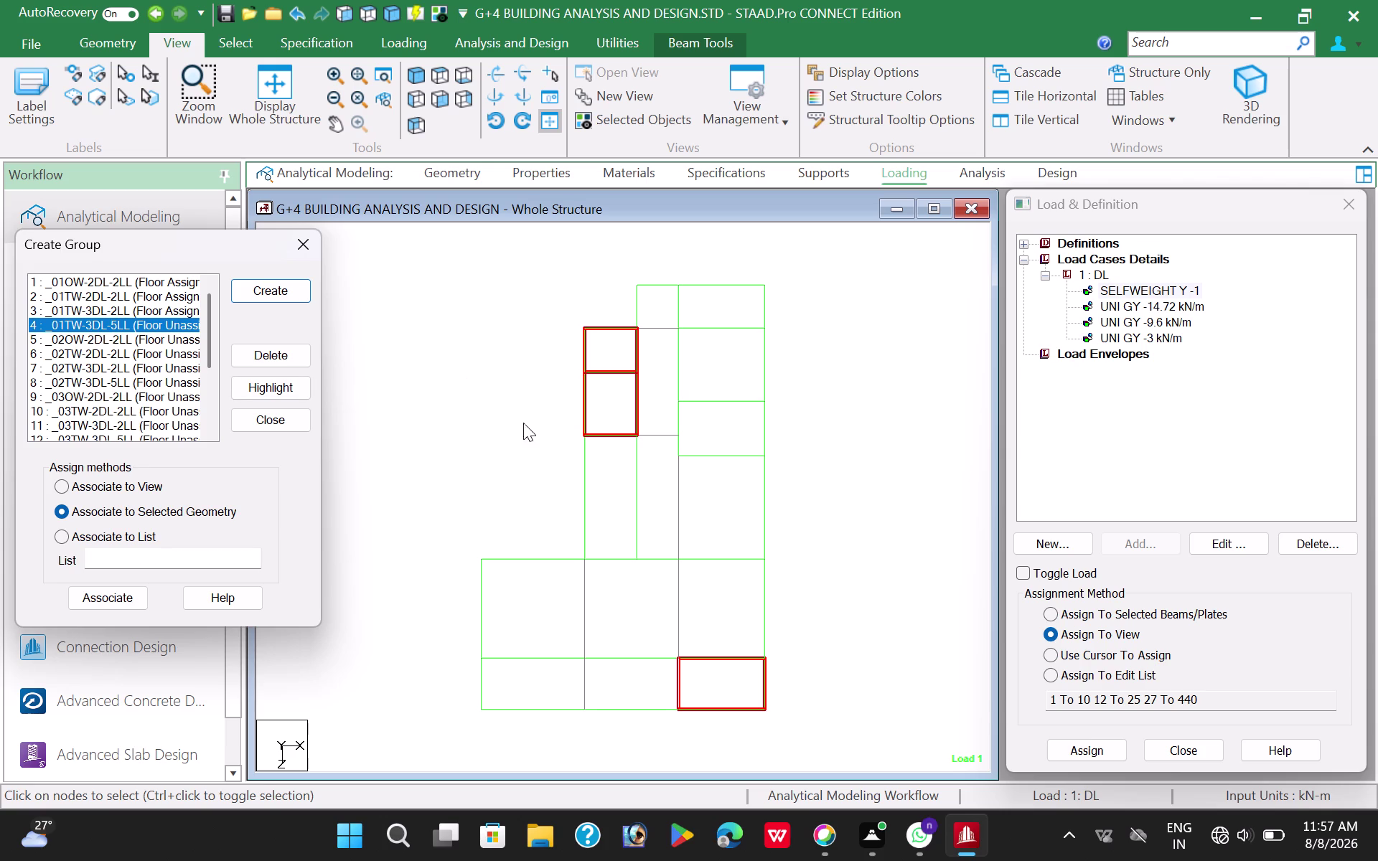
drag(455, 547, 797, 675)
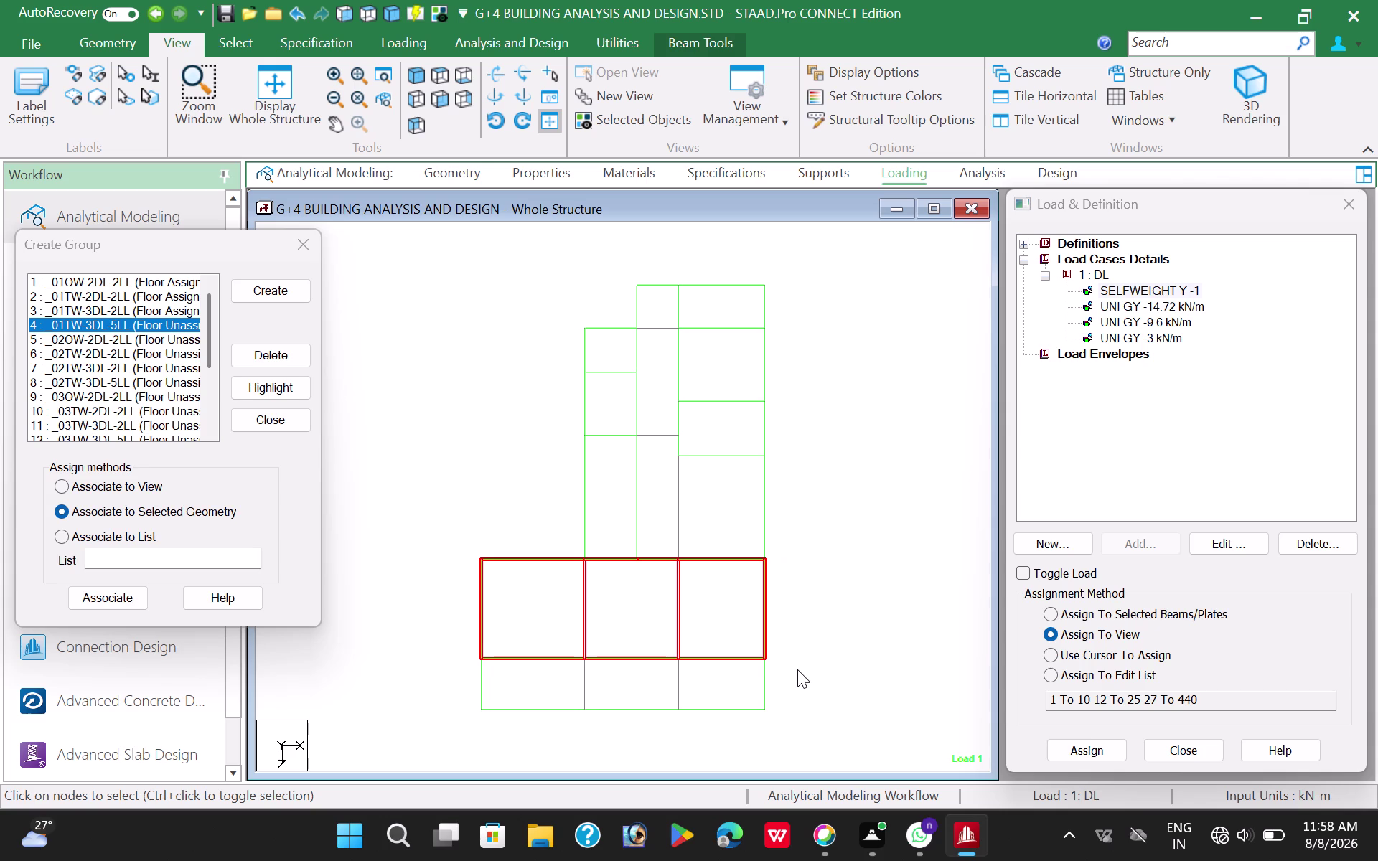
drag(675, 263, 773, 338)
drag(773, 338, 777, 336)
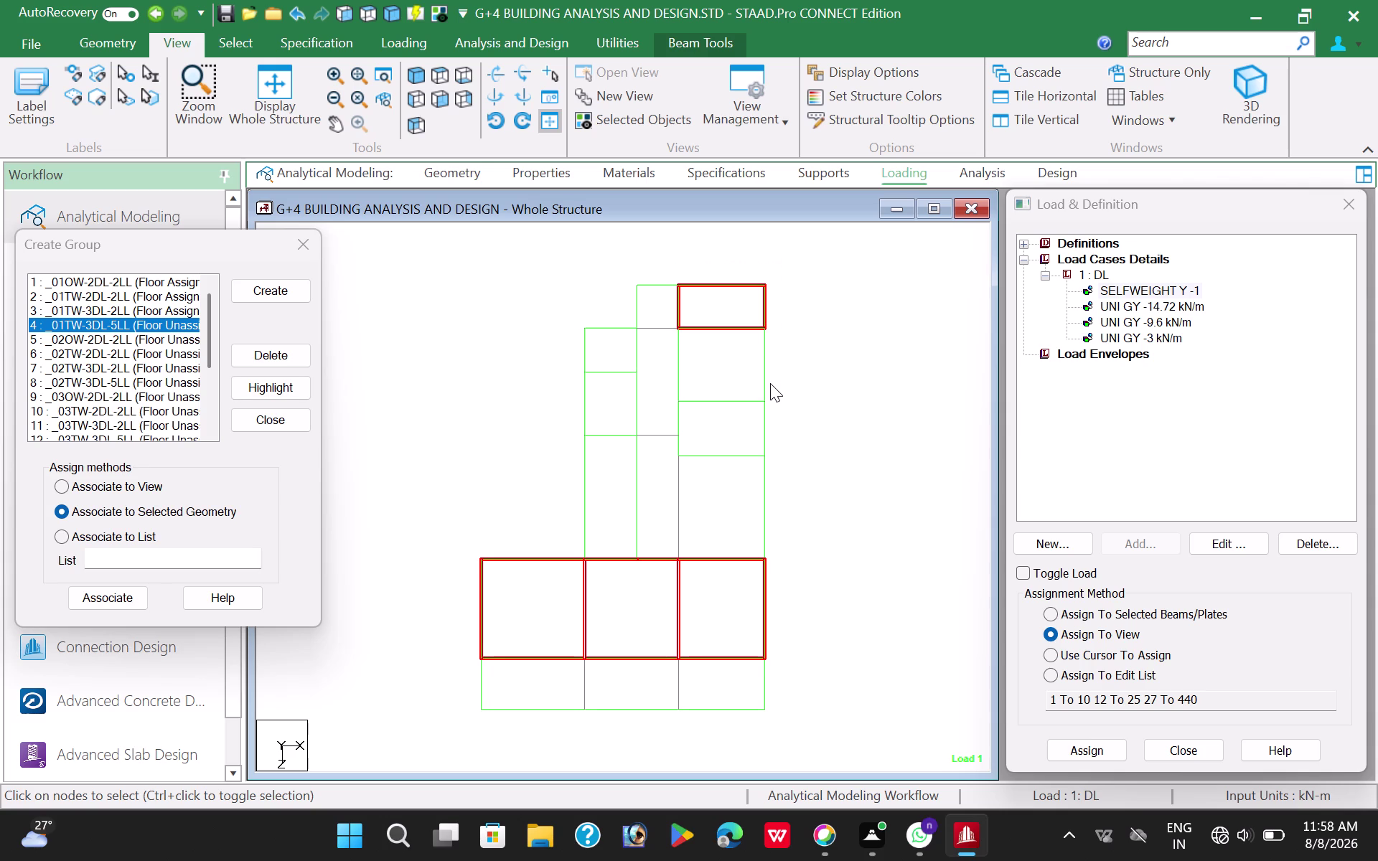
click(101, 594)
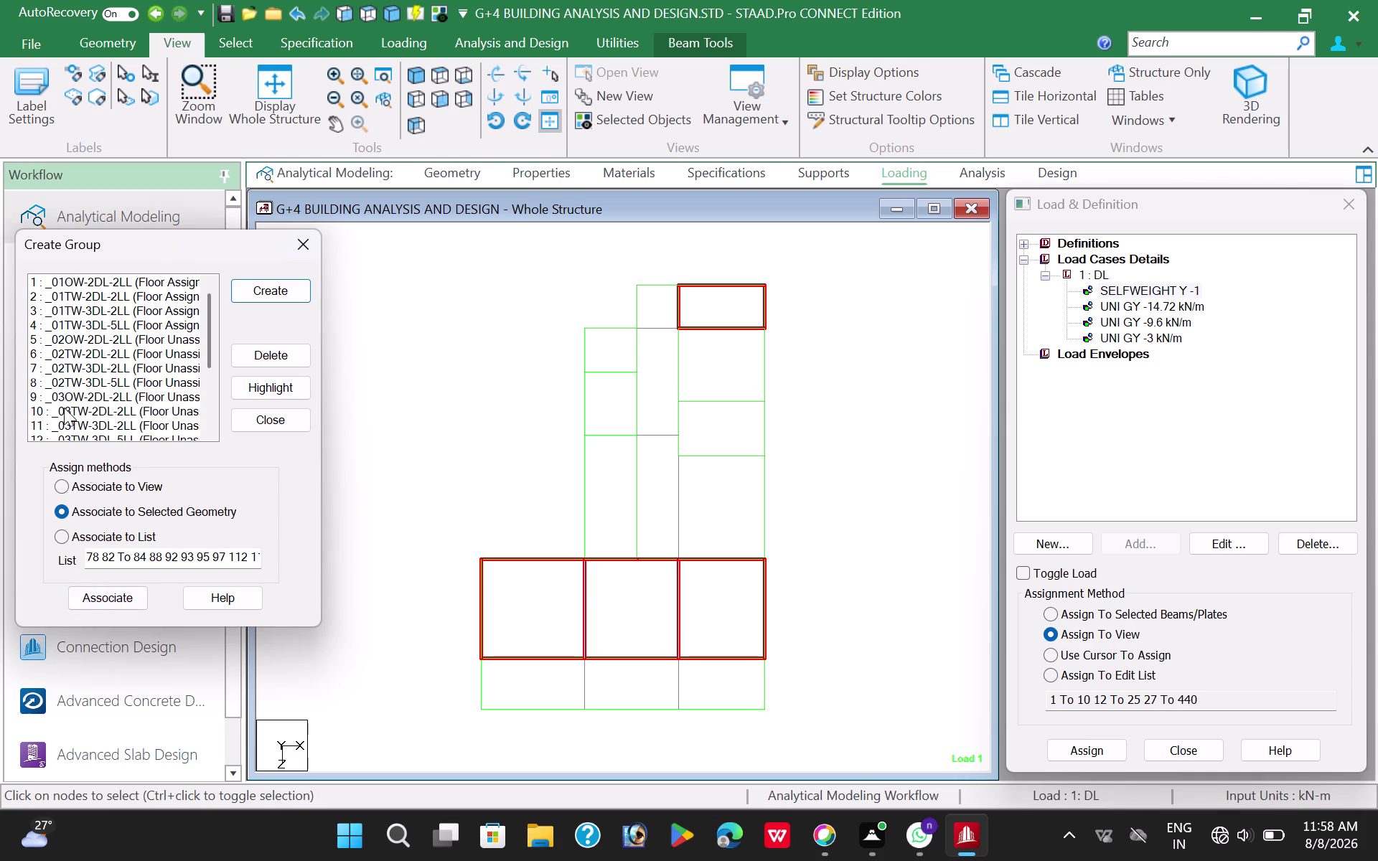
click(90, 341)
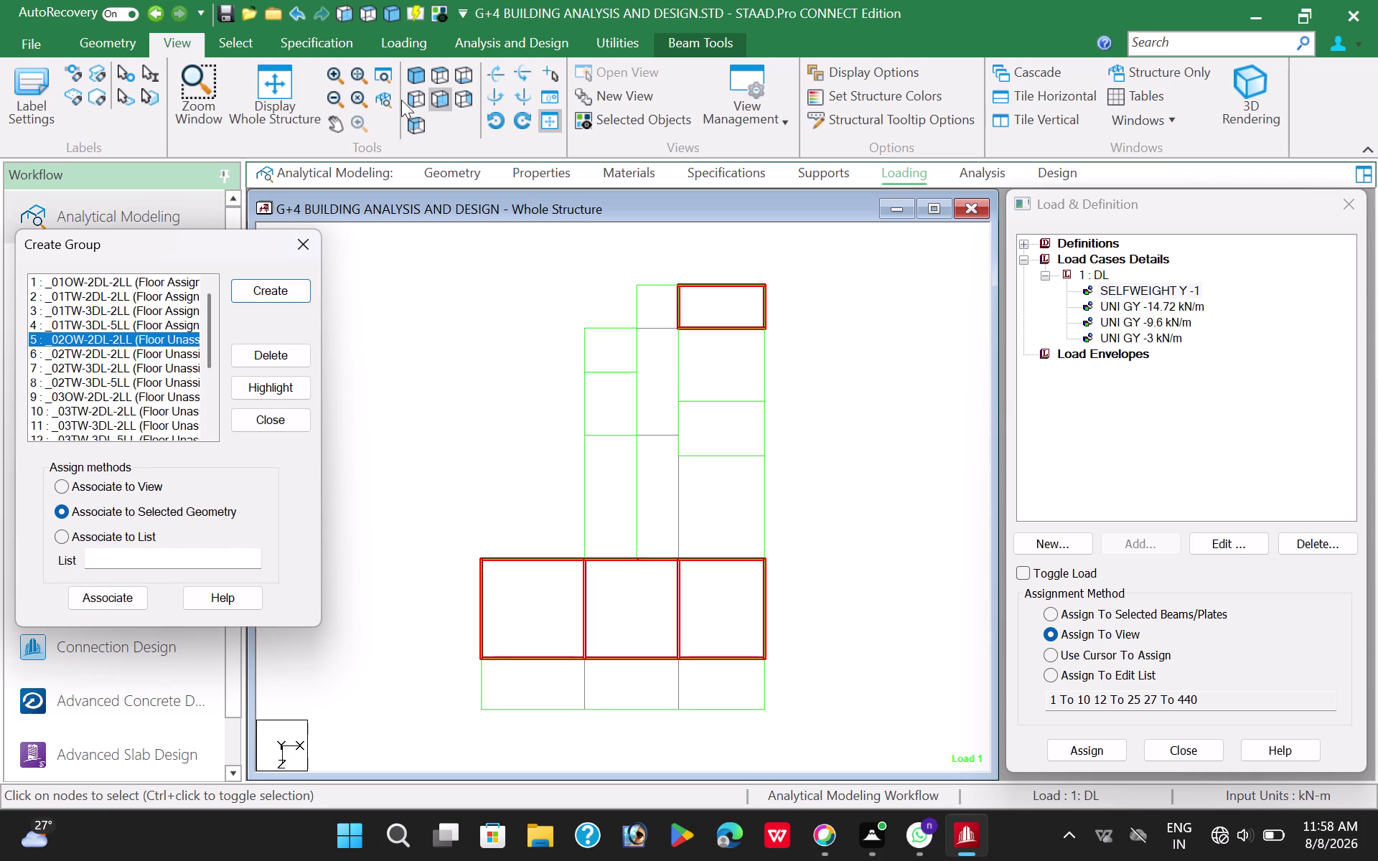
Isolate the second-floor level from front elevation and view it from the top.
click(275, 90)
click(436, 103)
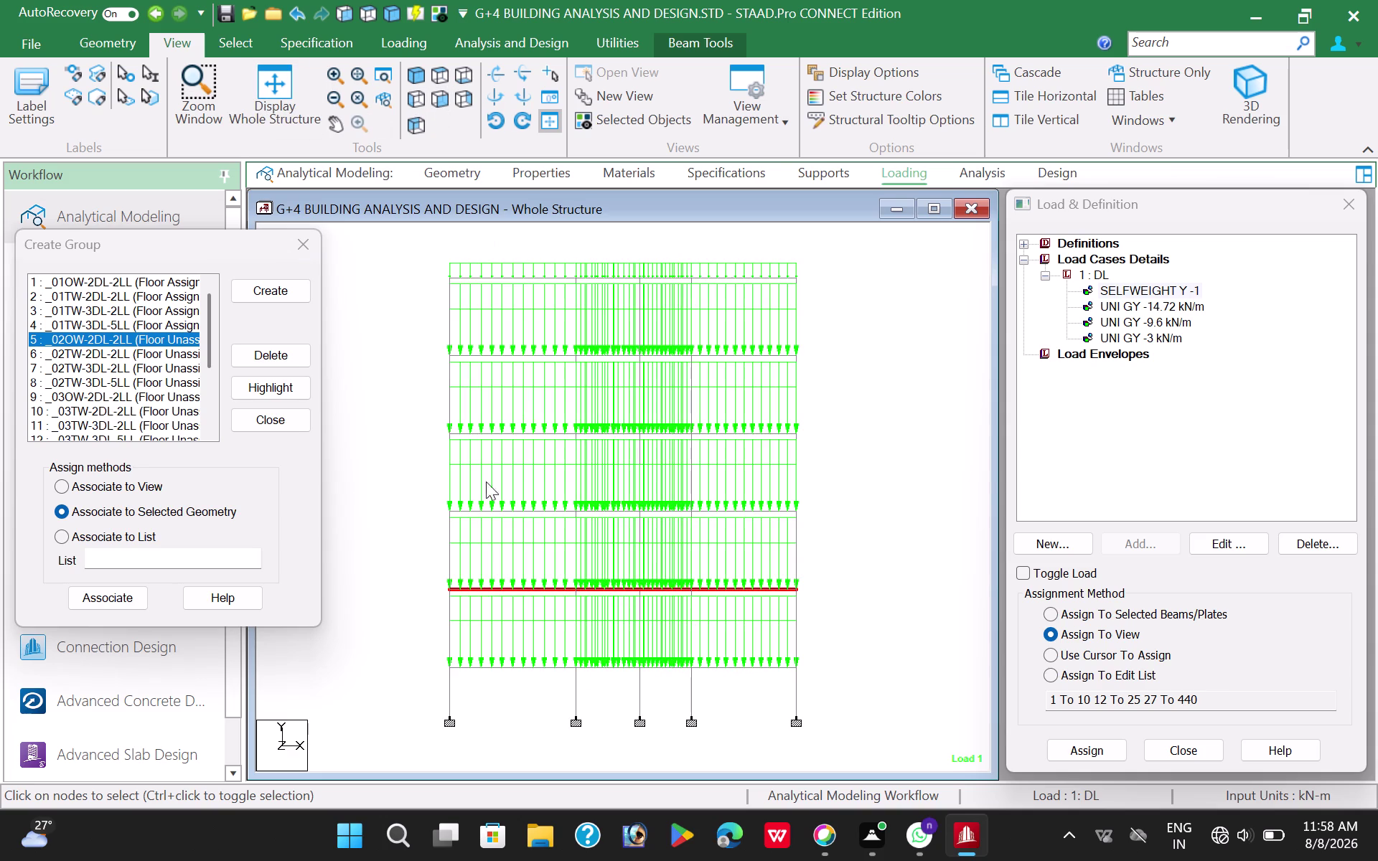
click(404, 480)
drag(430, 500, 863, 528)
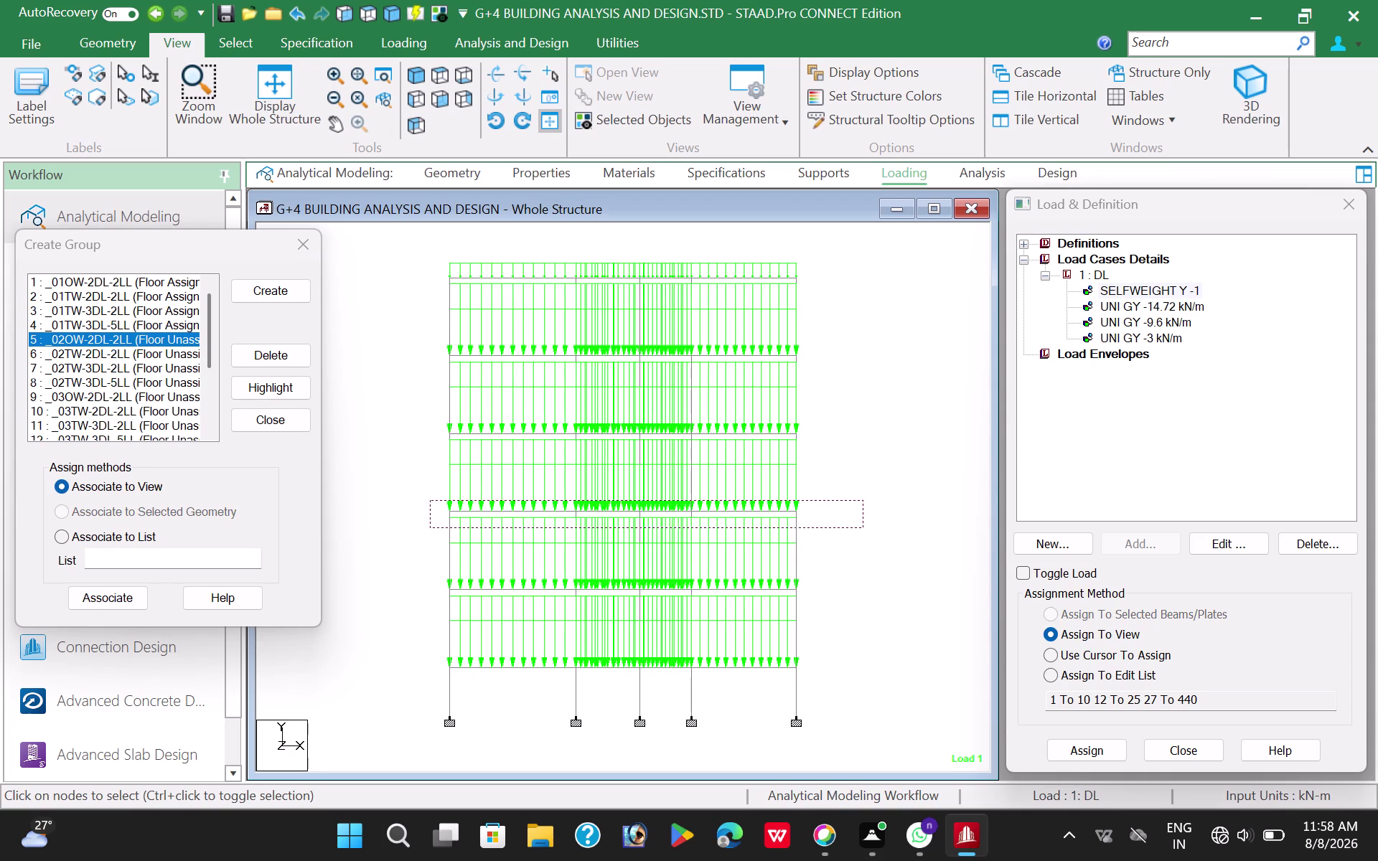
drag(862, 528, 854, 524)
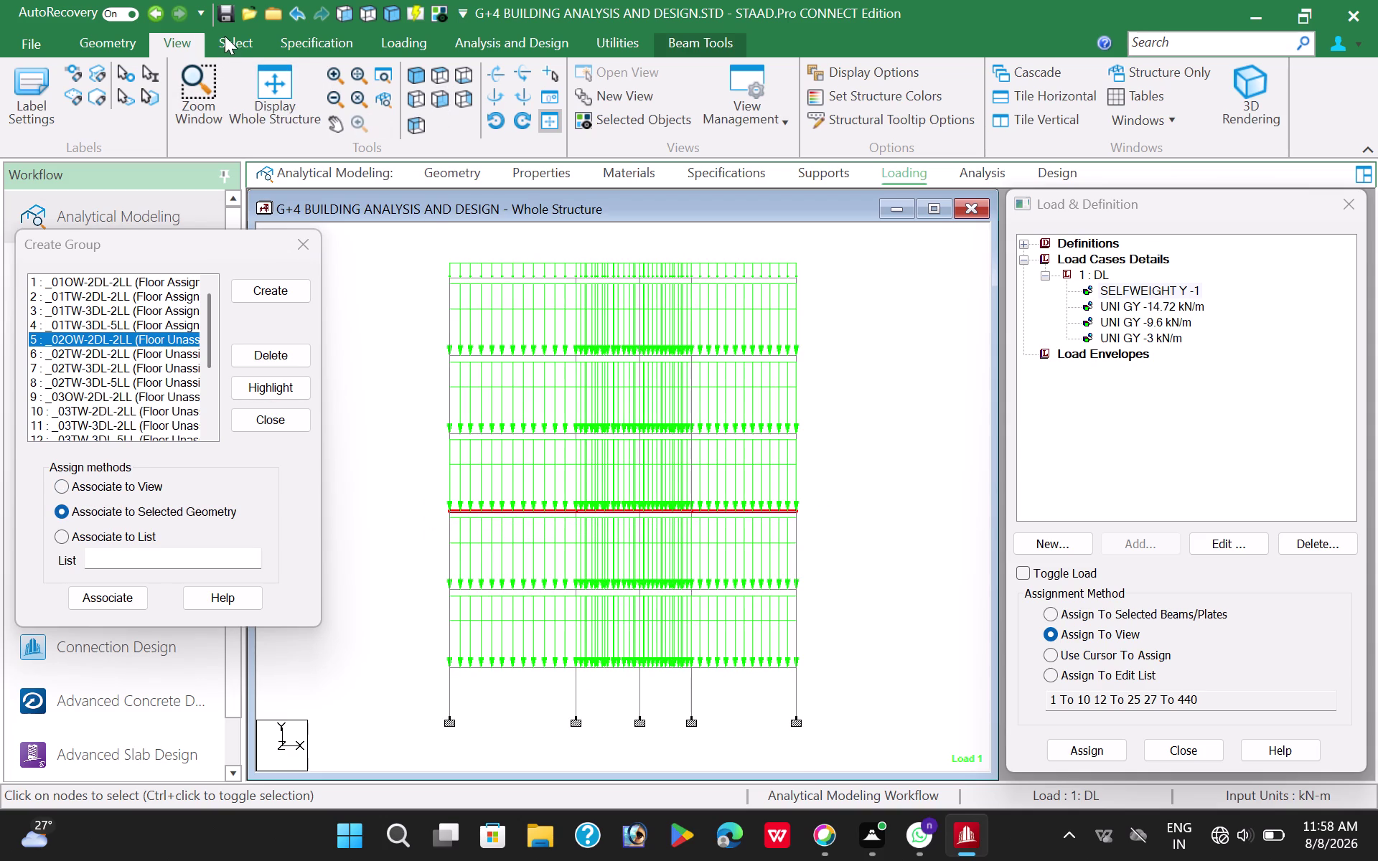
click(225, 35)
click(183, 47)
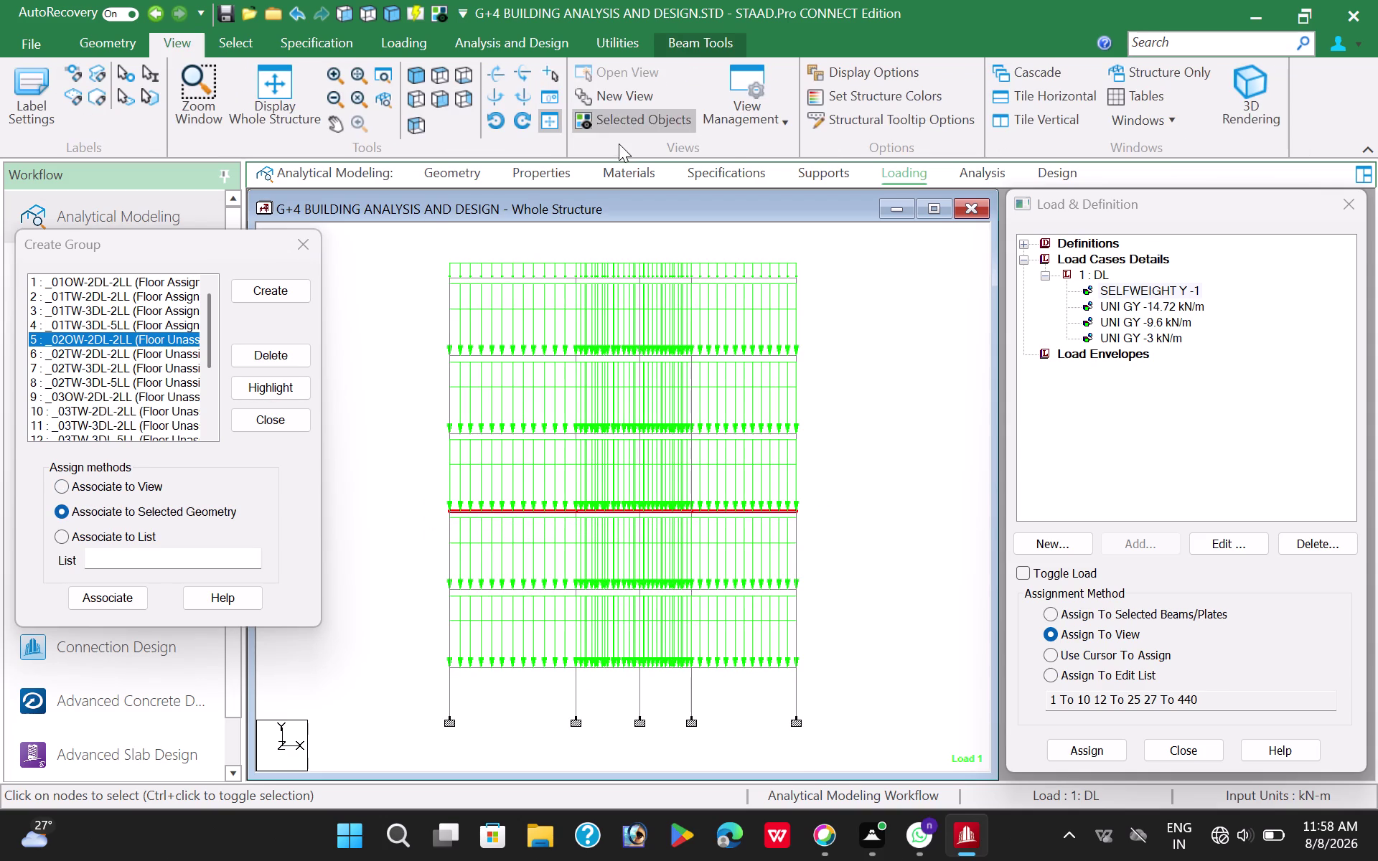
click(636, 126)
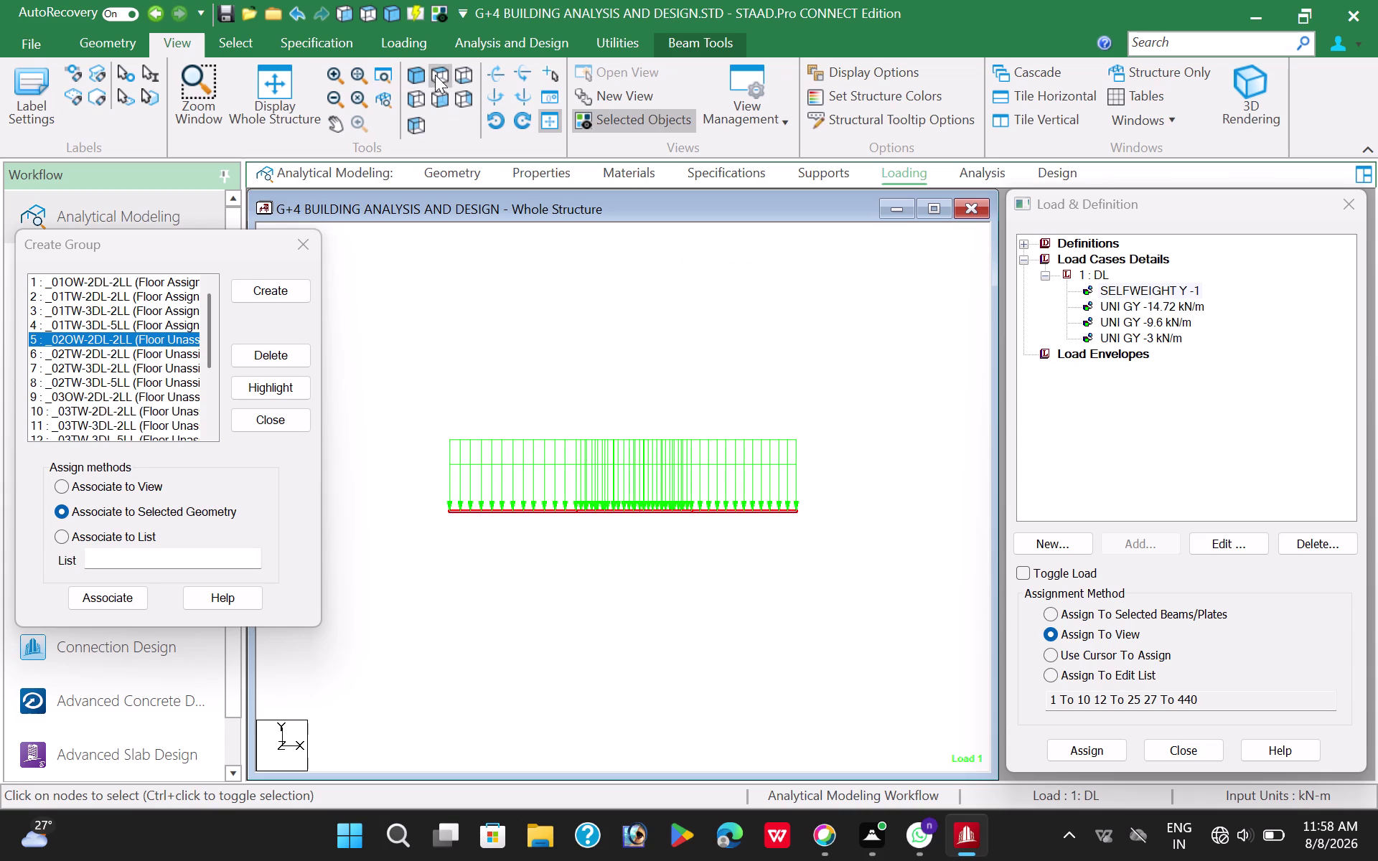
click(442, 74)
click(427, 357)
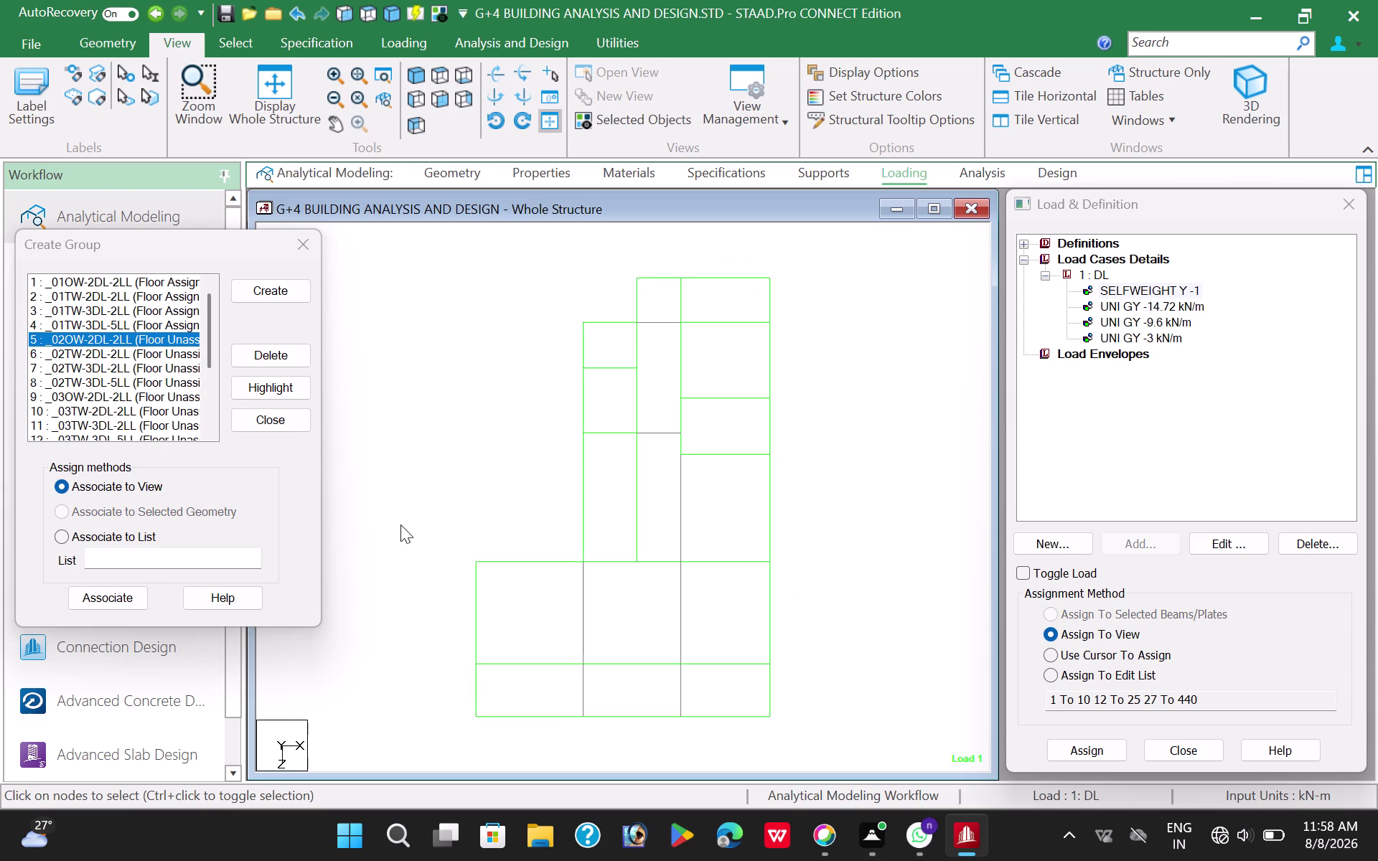
Associate the bottom-left, two central and upper-central panels with _02OW-2DL-2LL.
drag(455, 655, 591, 718)
drag(592, 717, 594, 729)
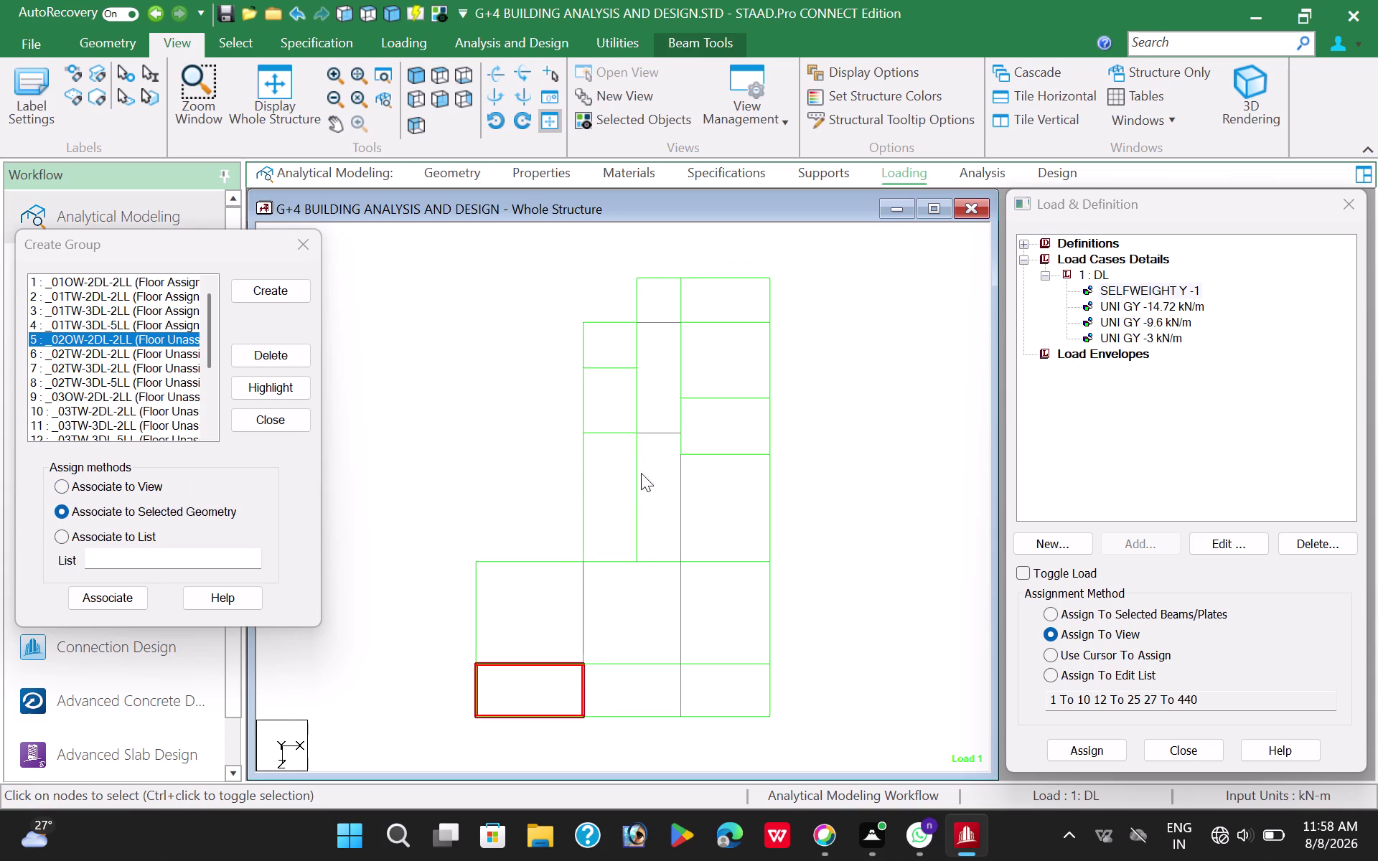
drag(564, 424, 688, 561)
drag(688, 561, 691, 584)
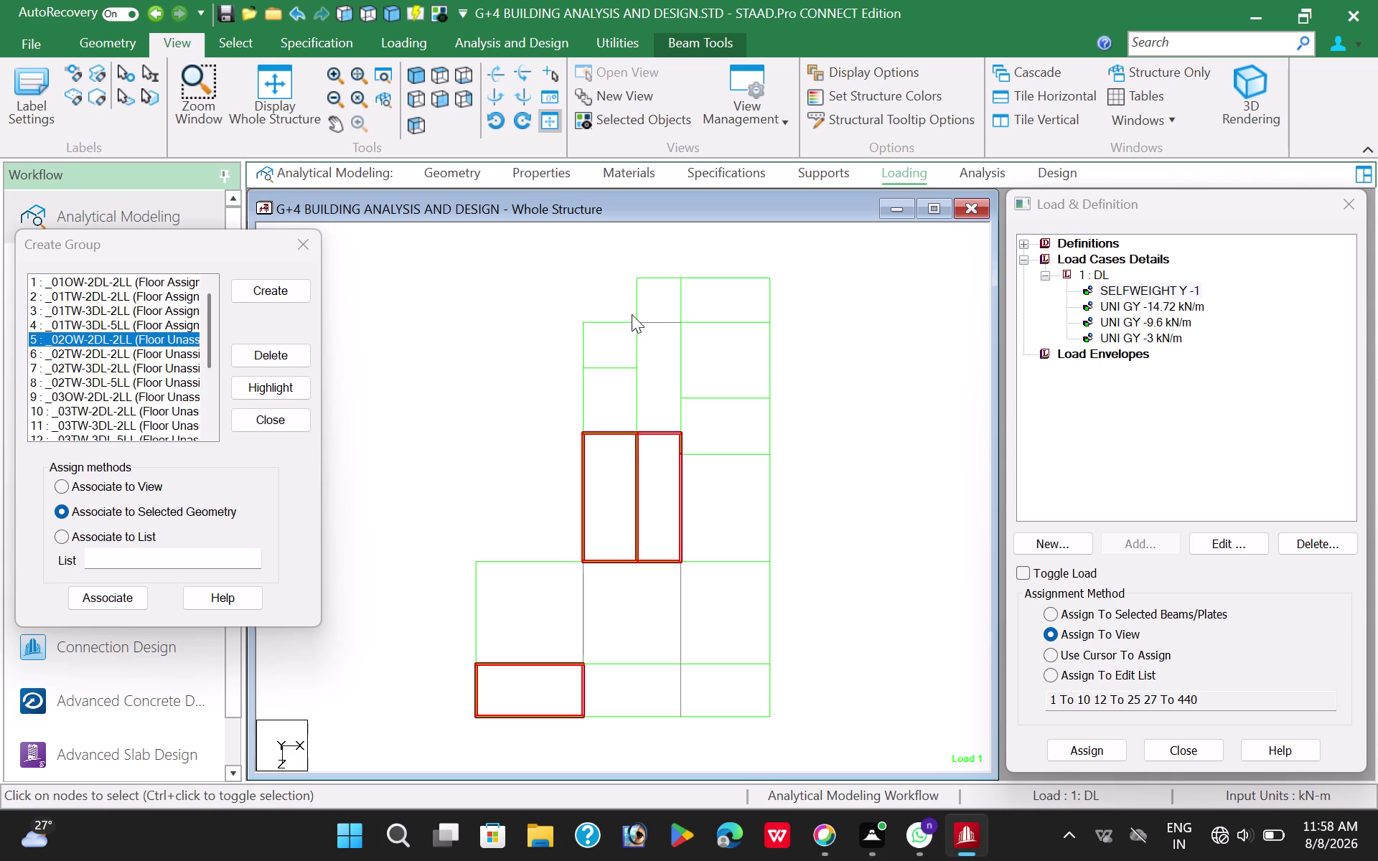
drag(632, 314, 698, 460)
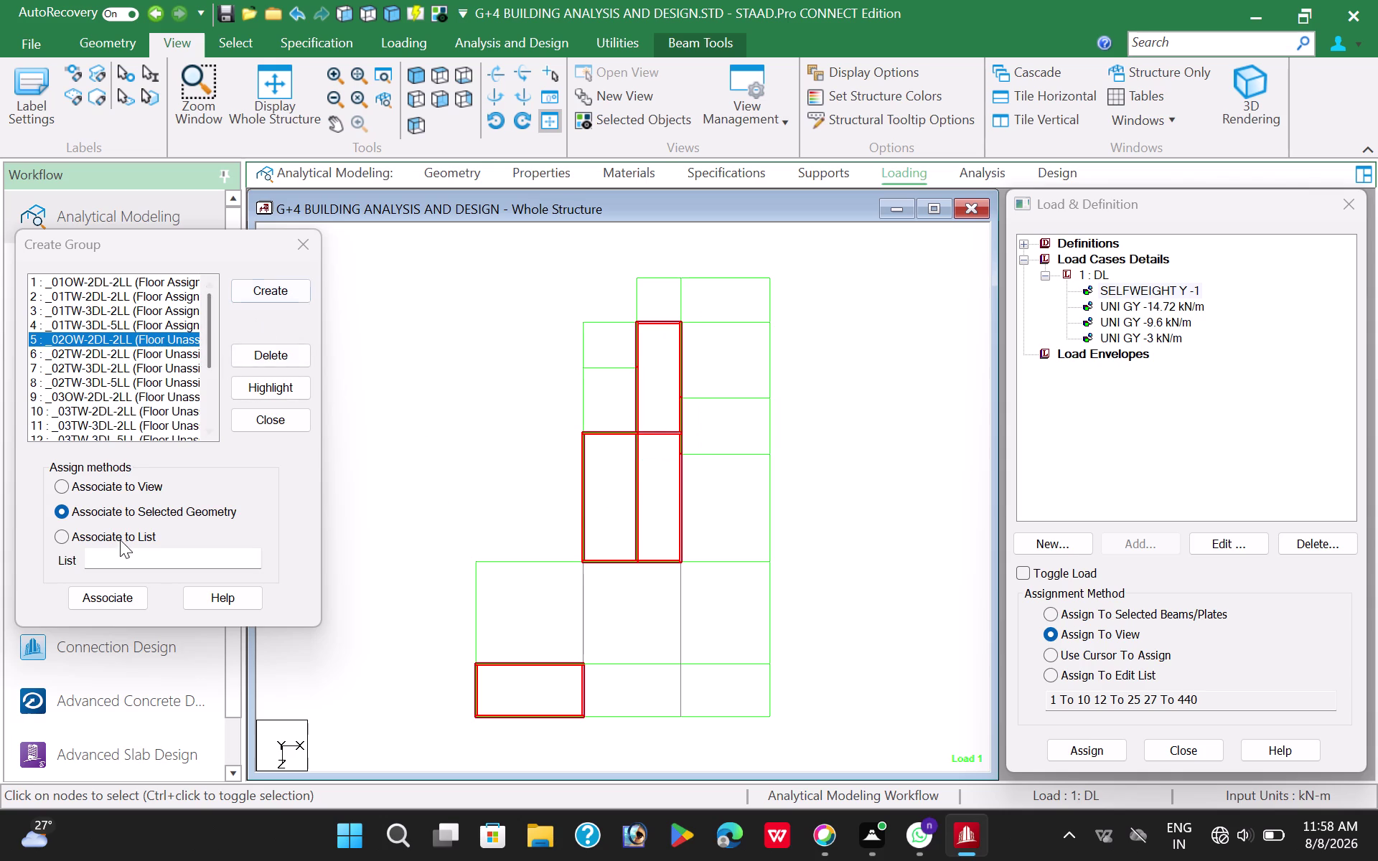
click(109, 595)
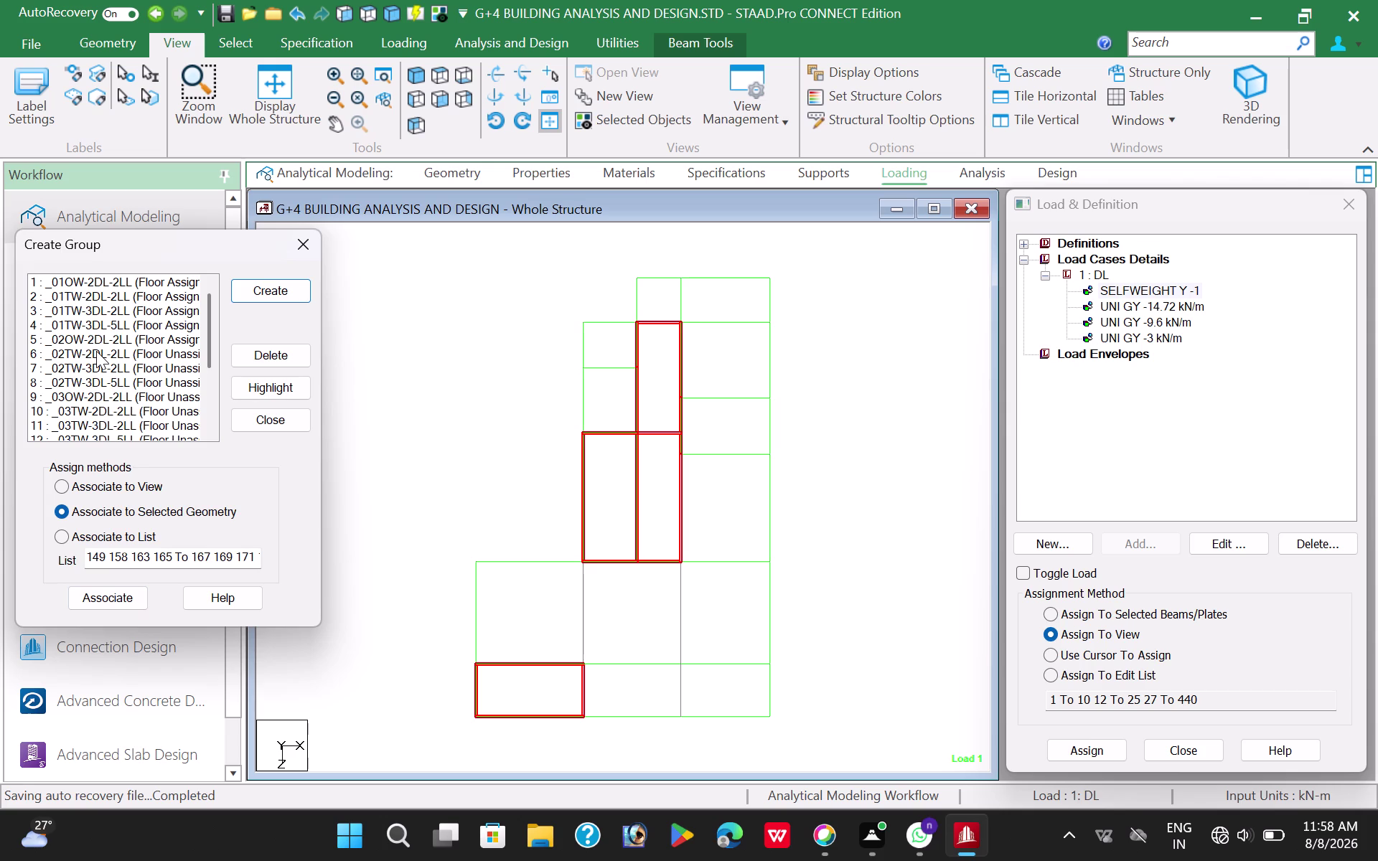
Associate the bottom-centre, three right-side and small top panels with _02TW-2DL-2LL.
click(95, 354)
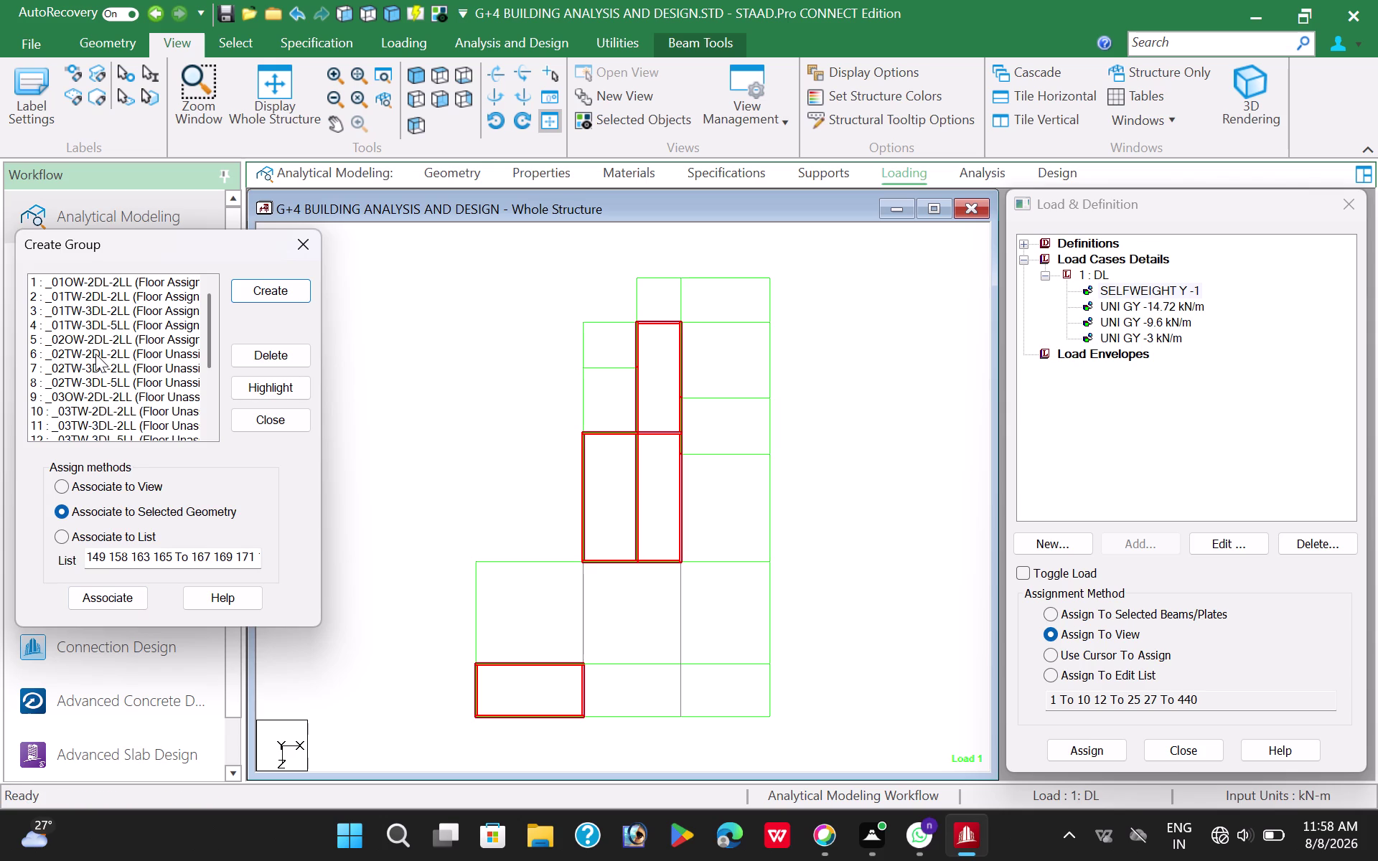
drag(557, 643, 692, 735)
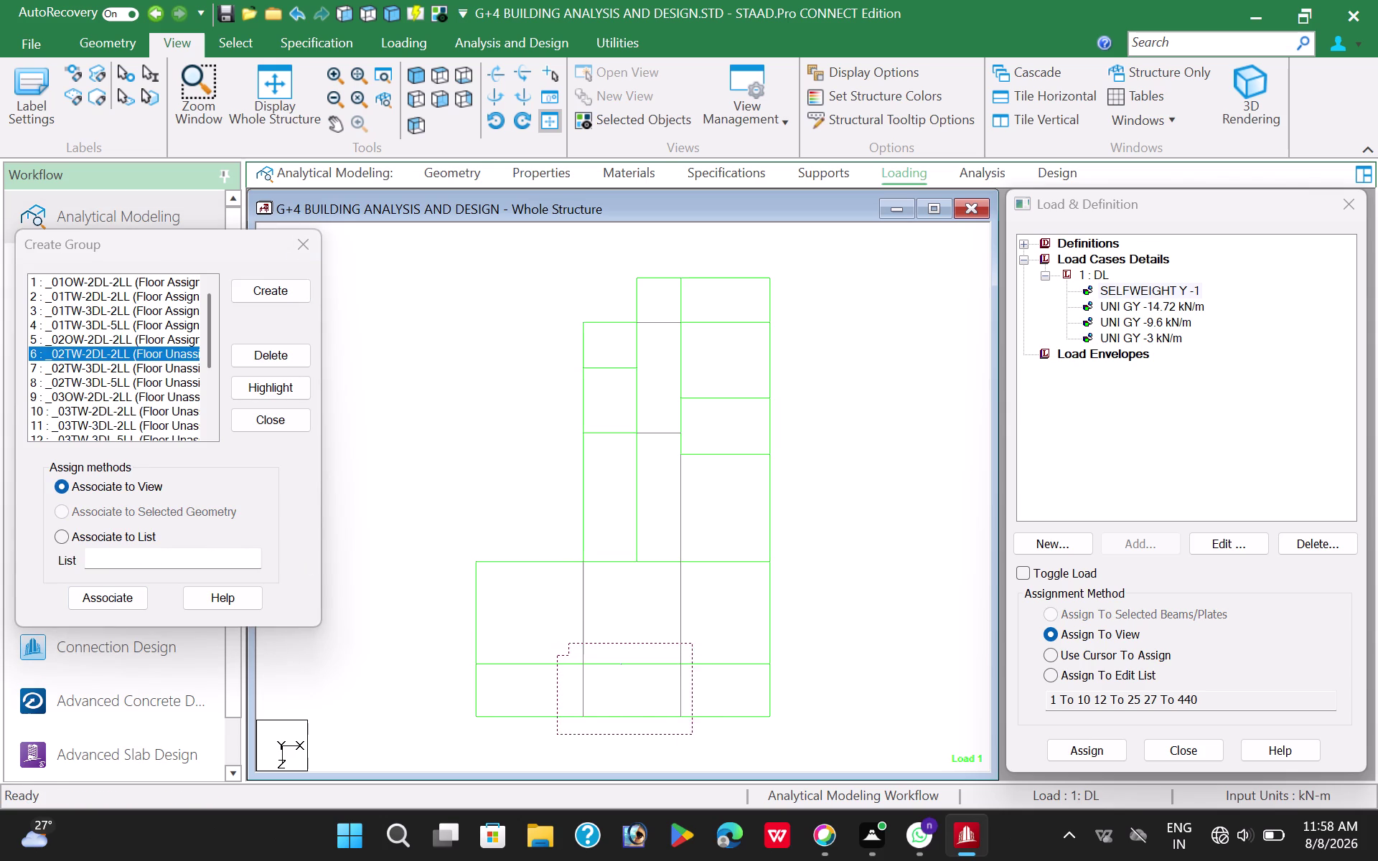
drag(692, 734, 684, 723)
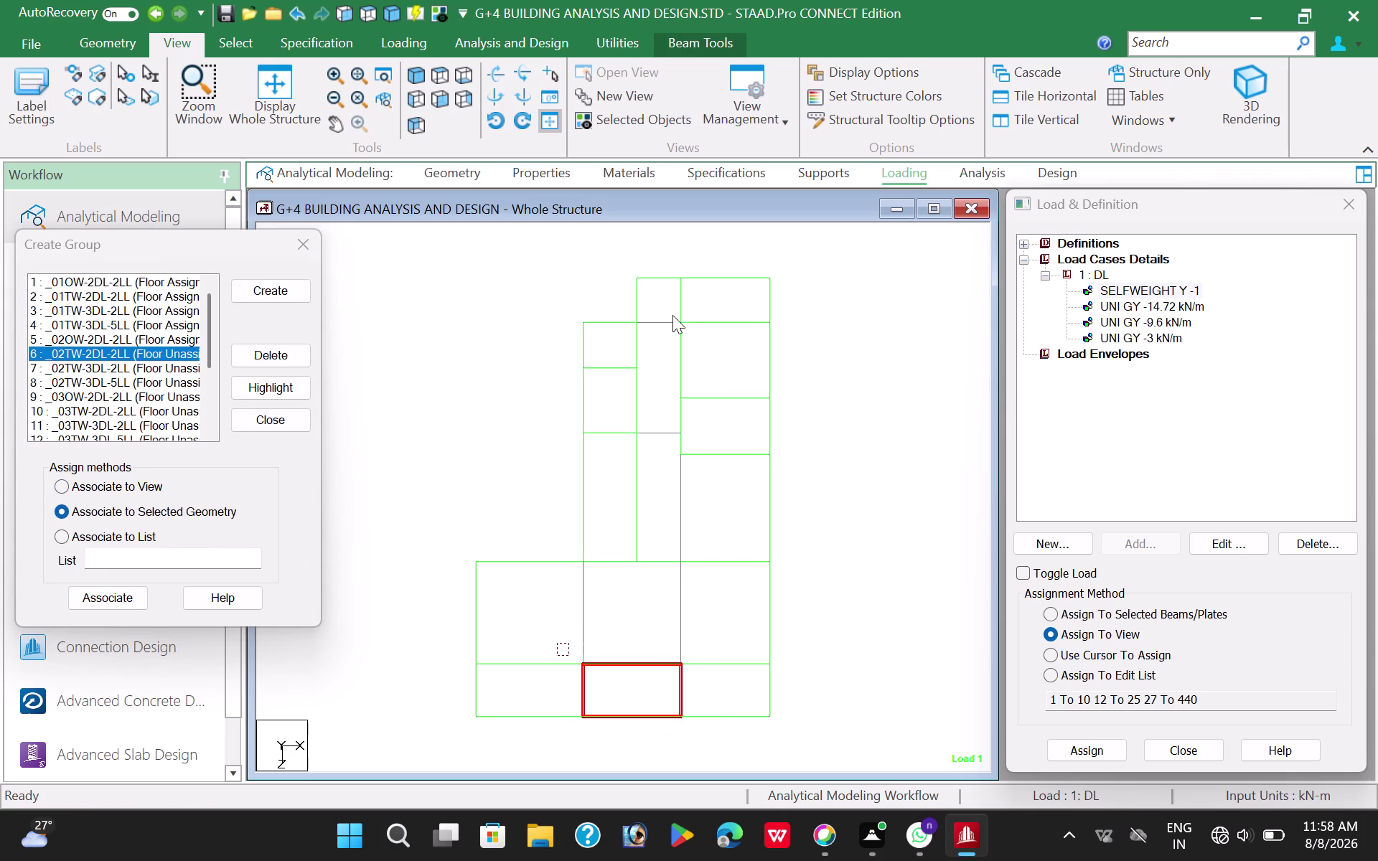
drag(670, 305, 780, 575)
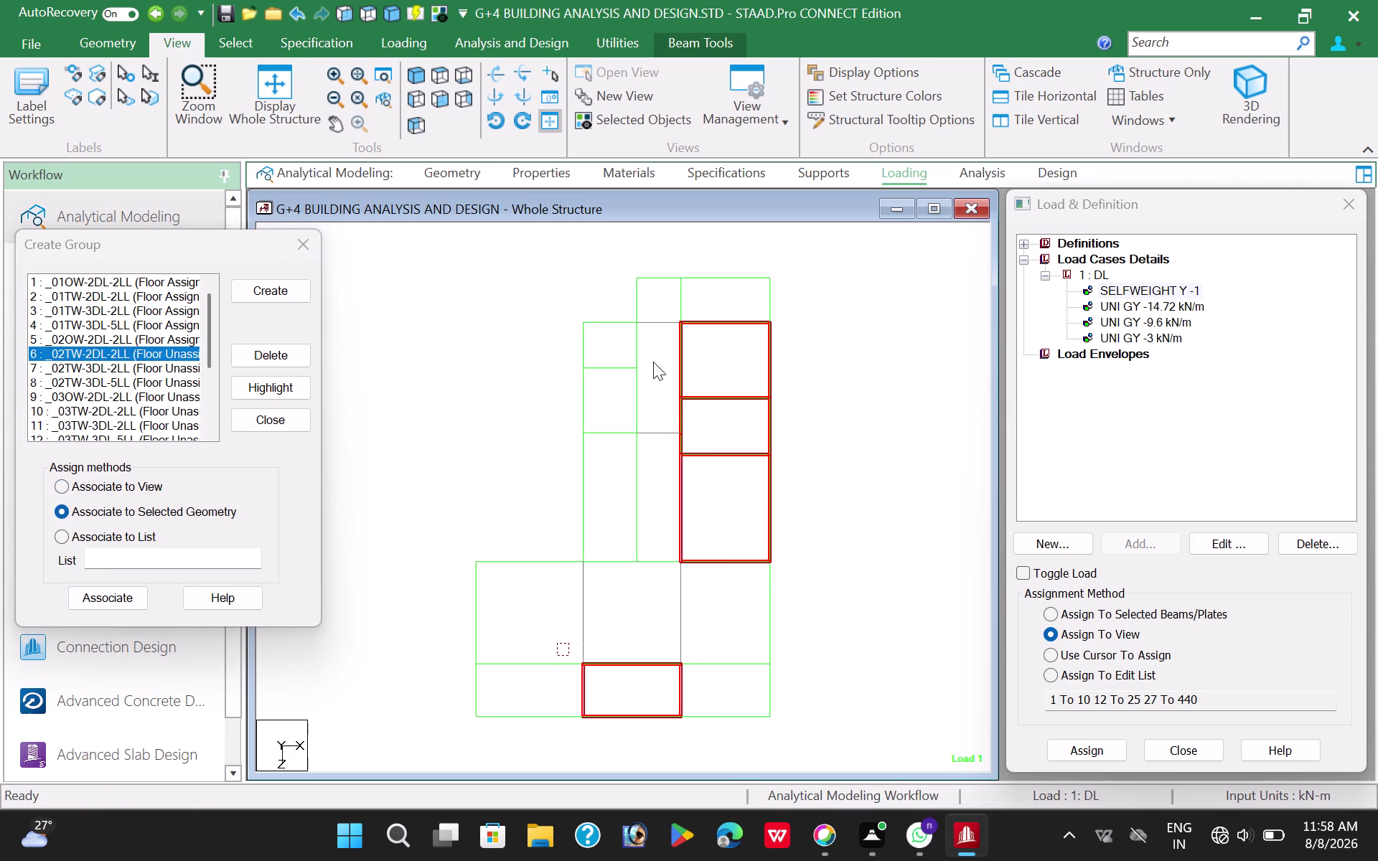
drag(626, 260, 691, 331)
click(102, 599)
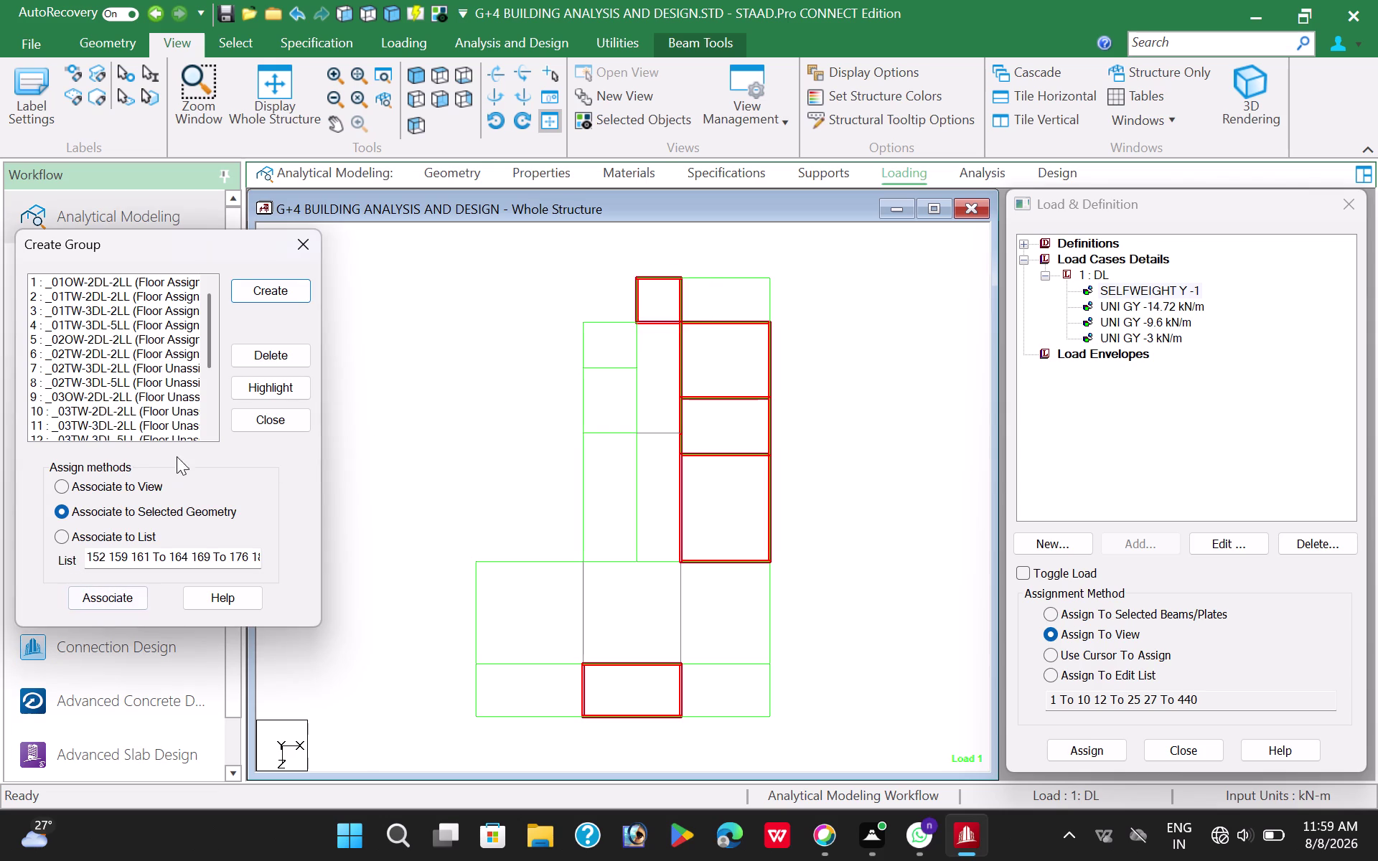
Associate the bottom-right and two upper-left panels with _02TW-3DL-2LL.
click(115, 362)
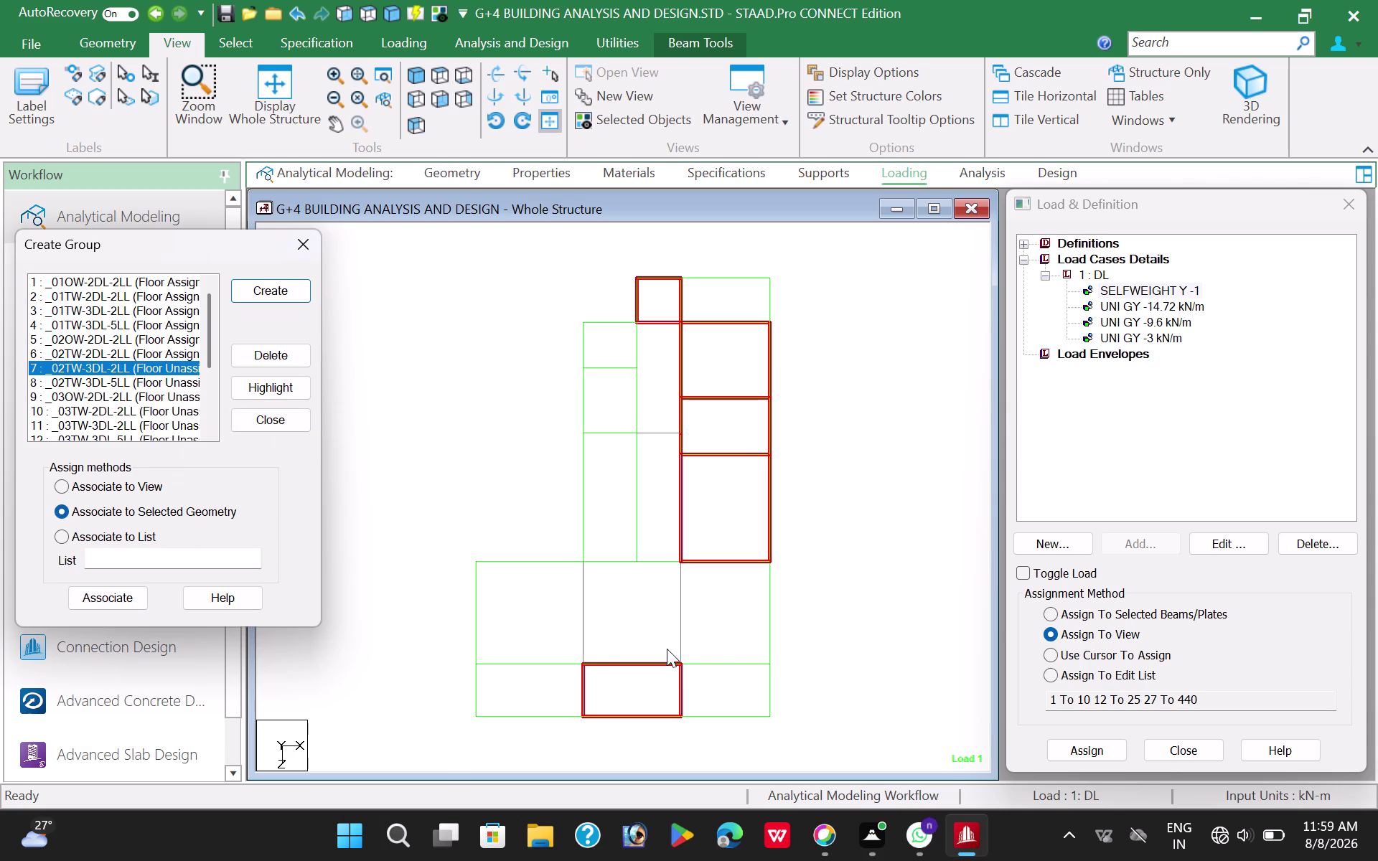
drag(666, 649, 790, 726)
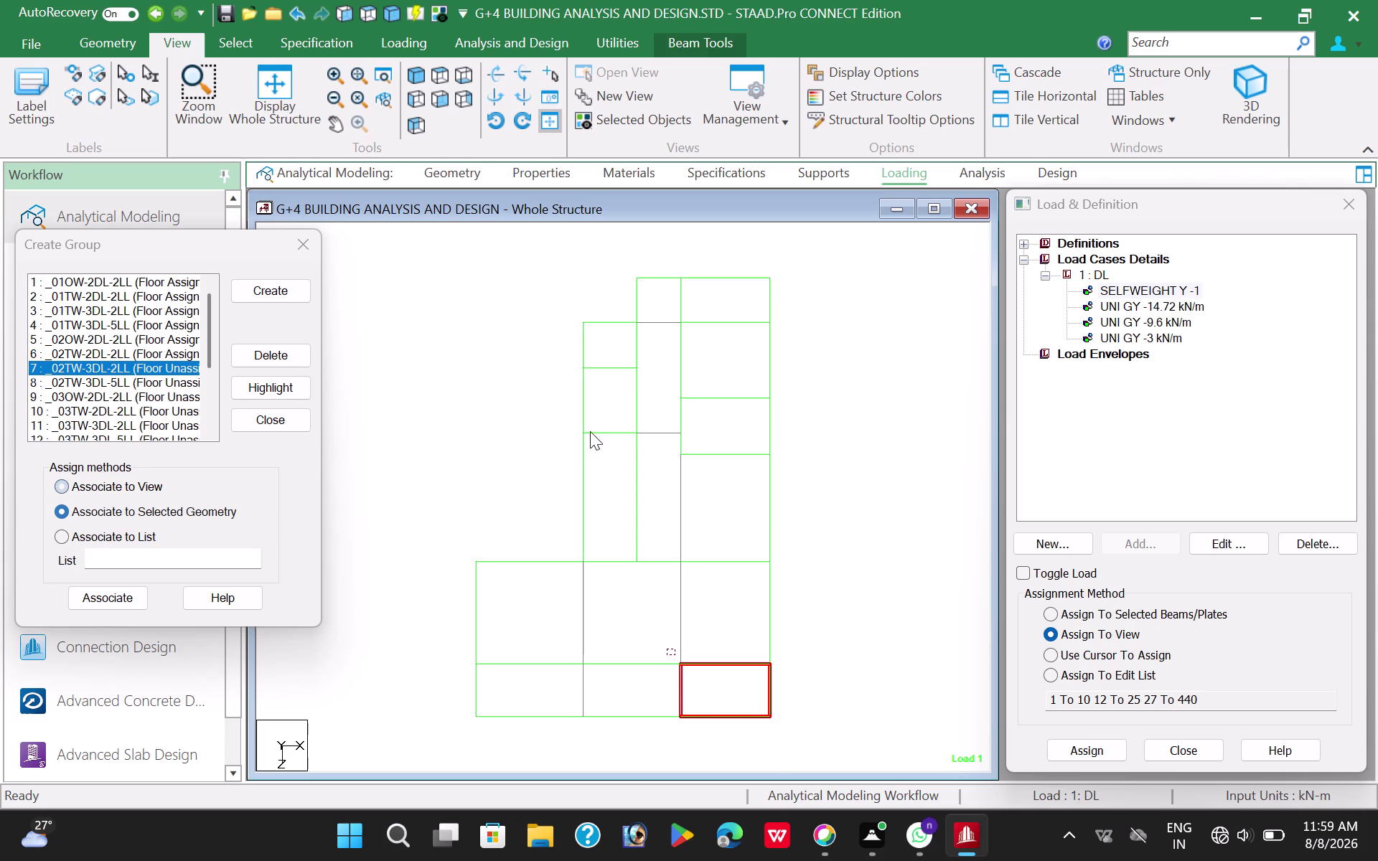
drag(576, 311, 644, 443)
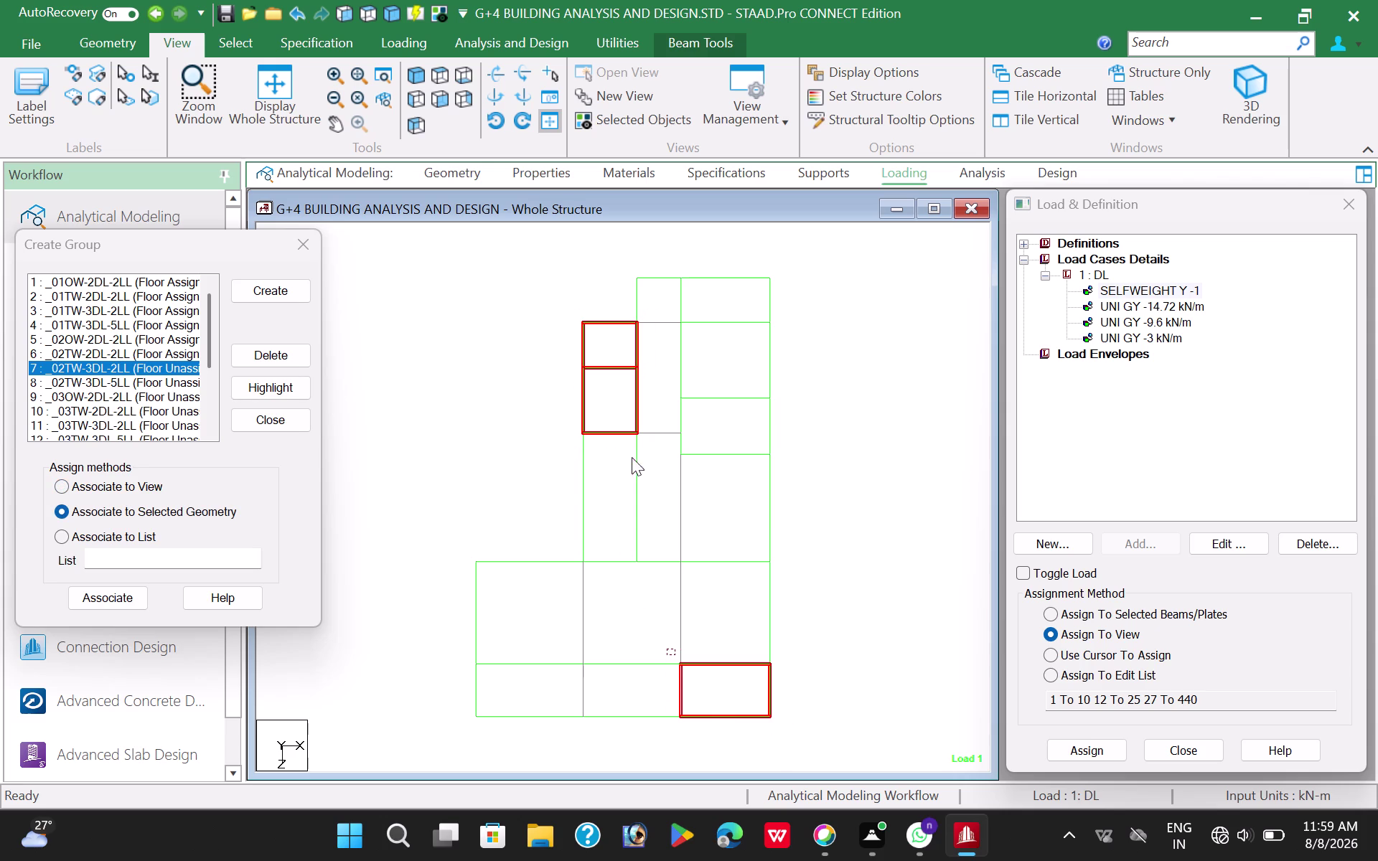
click(100, 599)
Associate the middle-row three panels and top-right panel with _02TW-3DL-5LL.
click(113, 384)
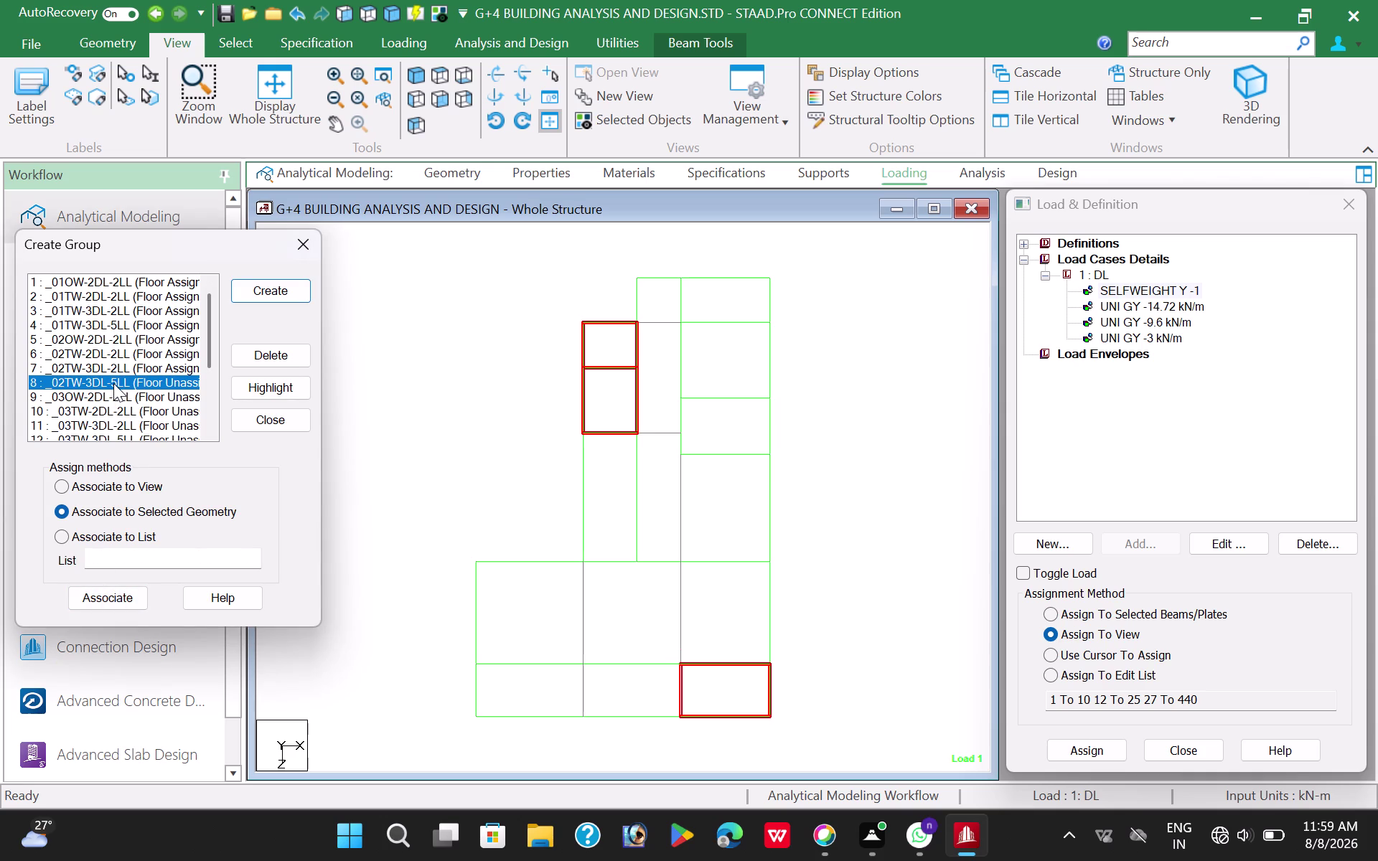
drag(446, 547, 805, 666)
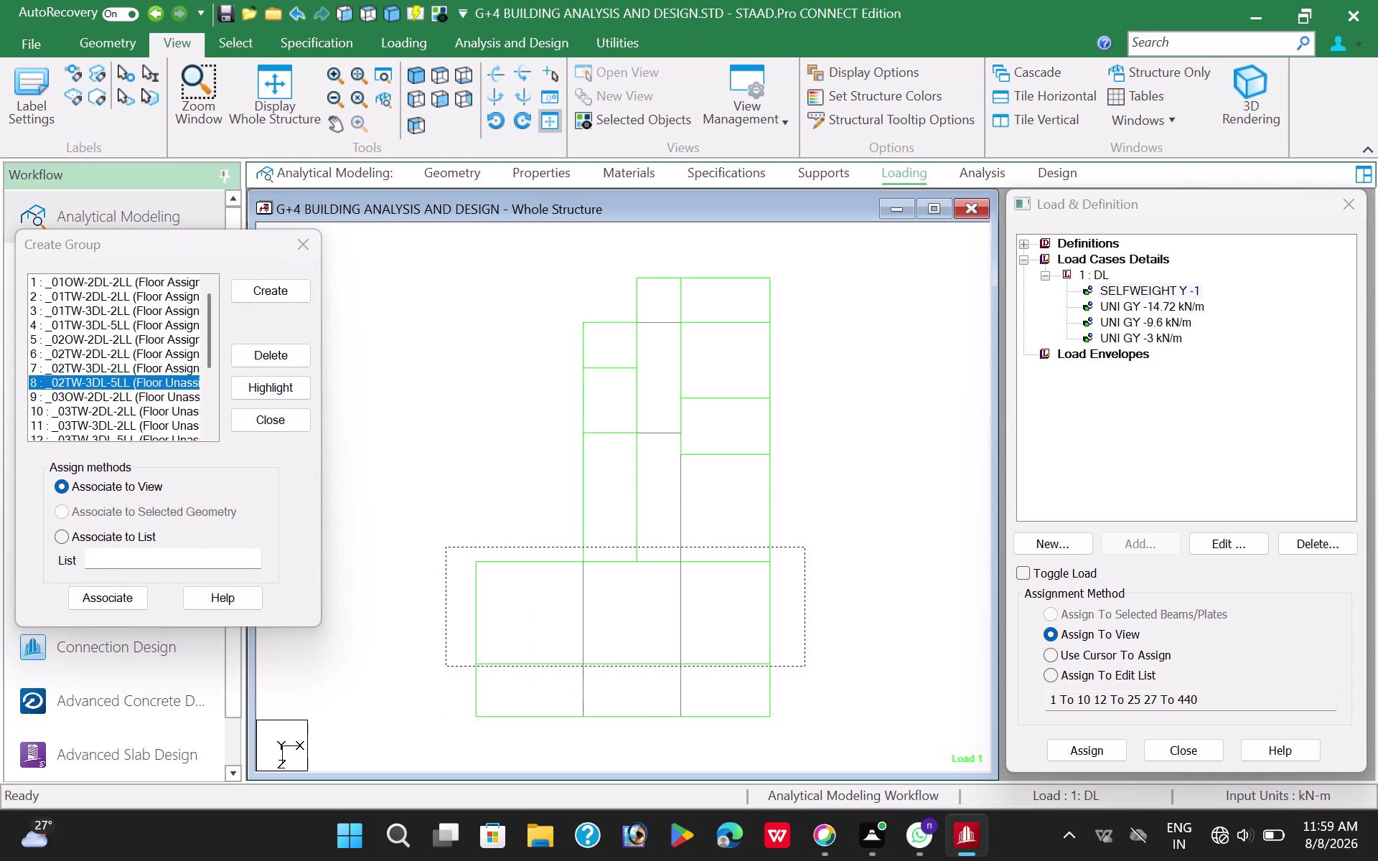
drag(805, 667, 805, 676)
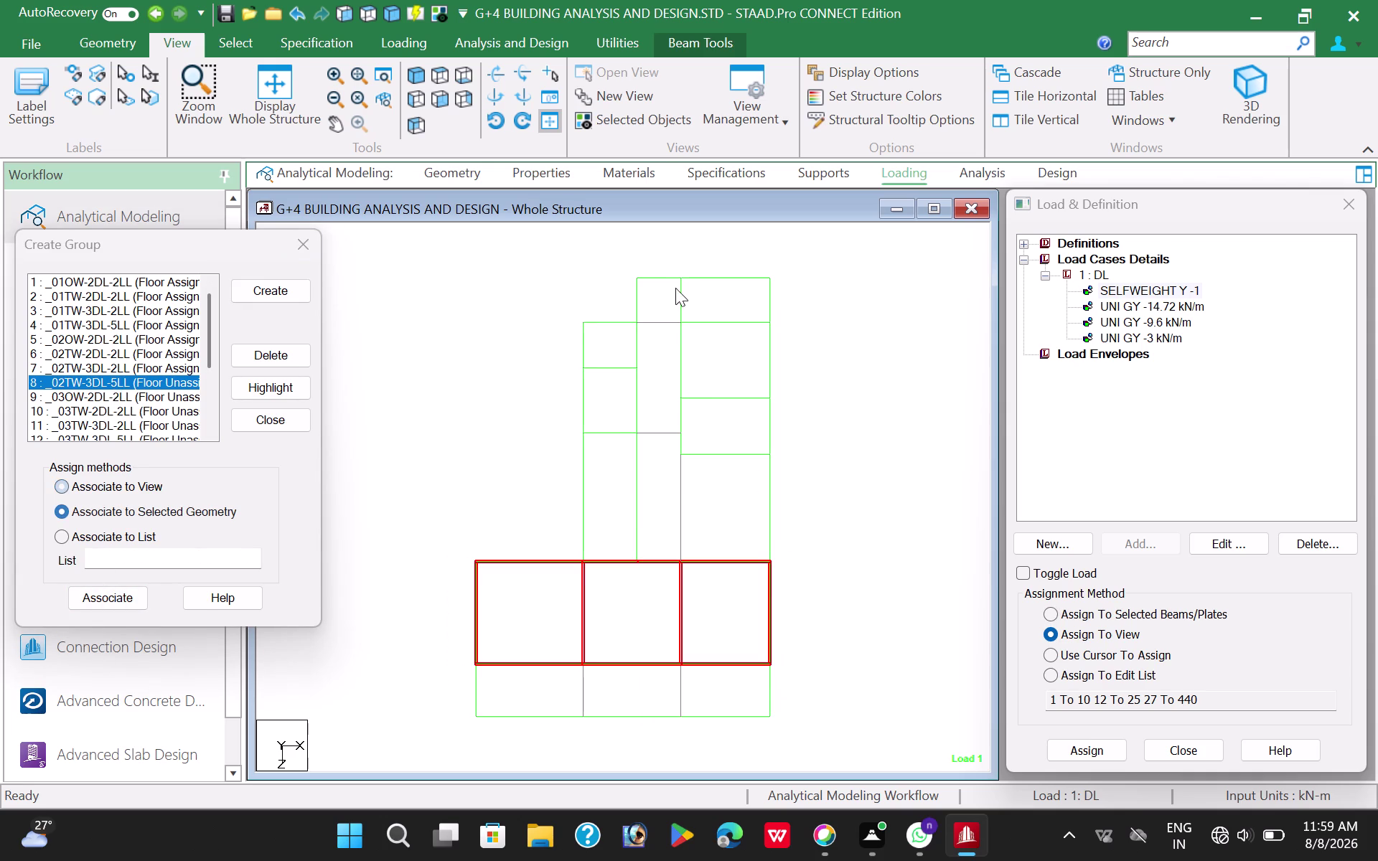
drag(673, 263, 672, 306)
drag(672, 306, 802, 335)
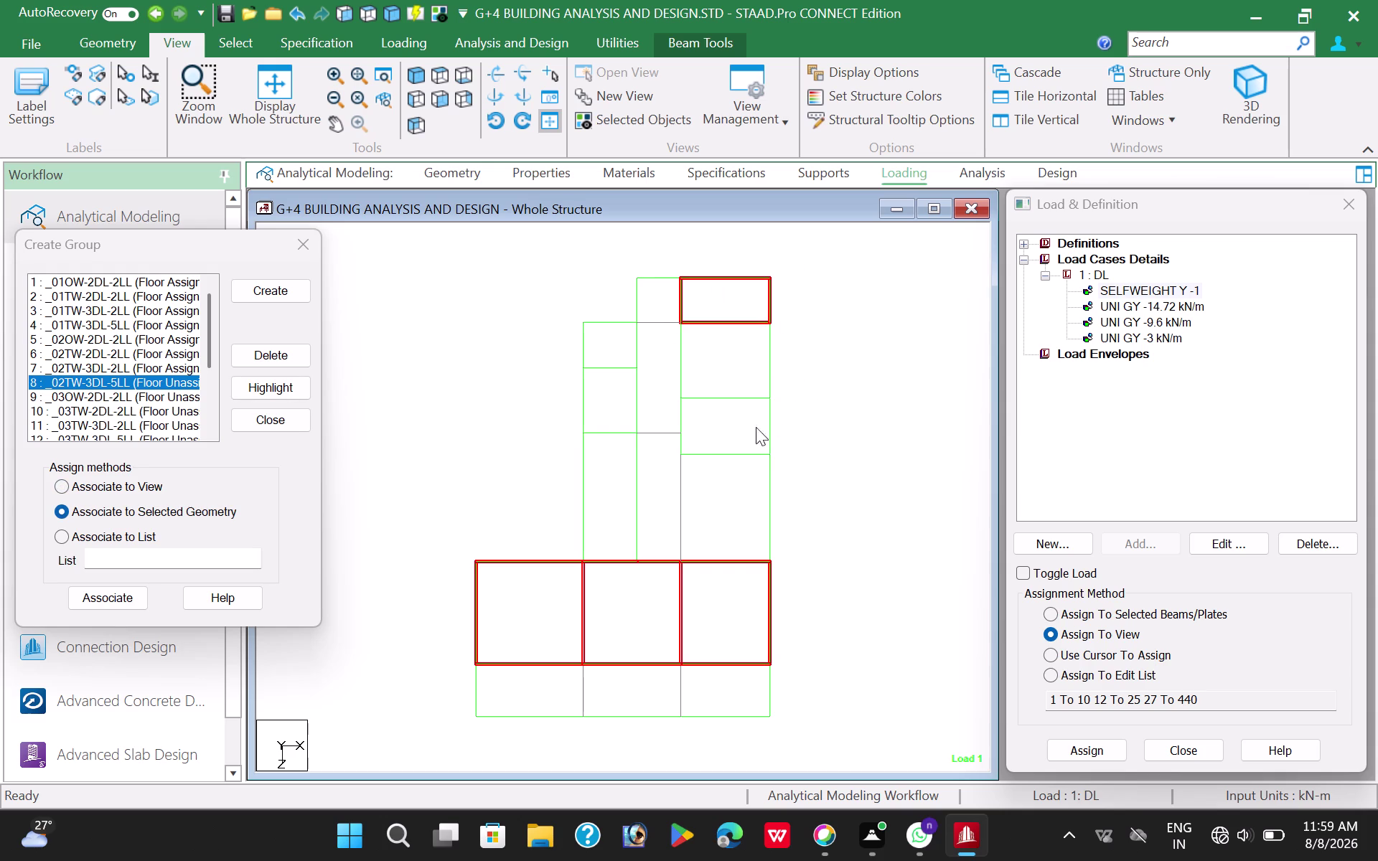
click(92, 602)
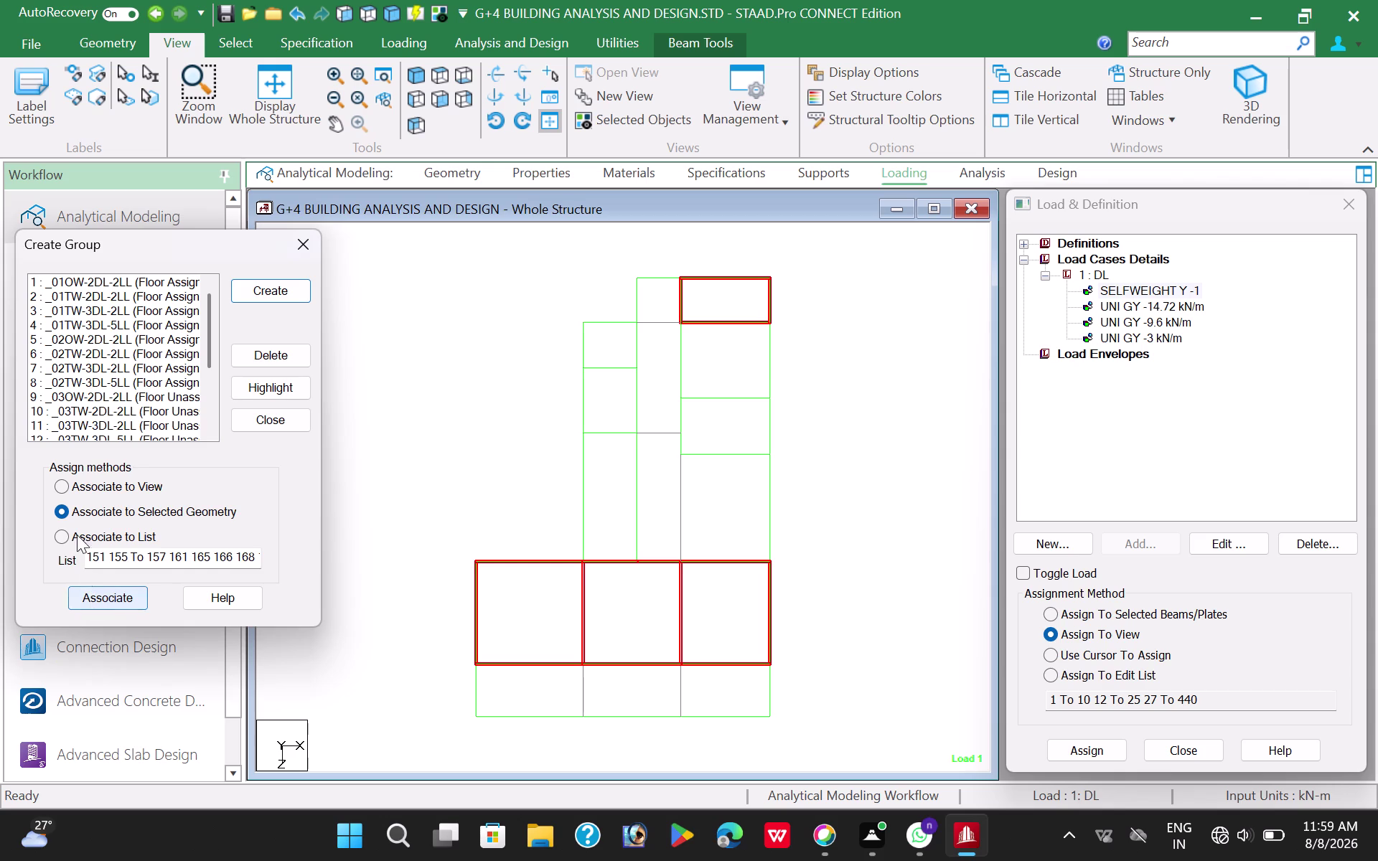
click(389, 377)
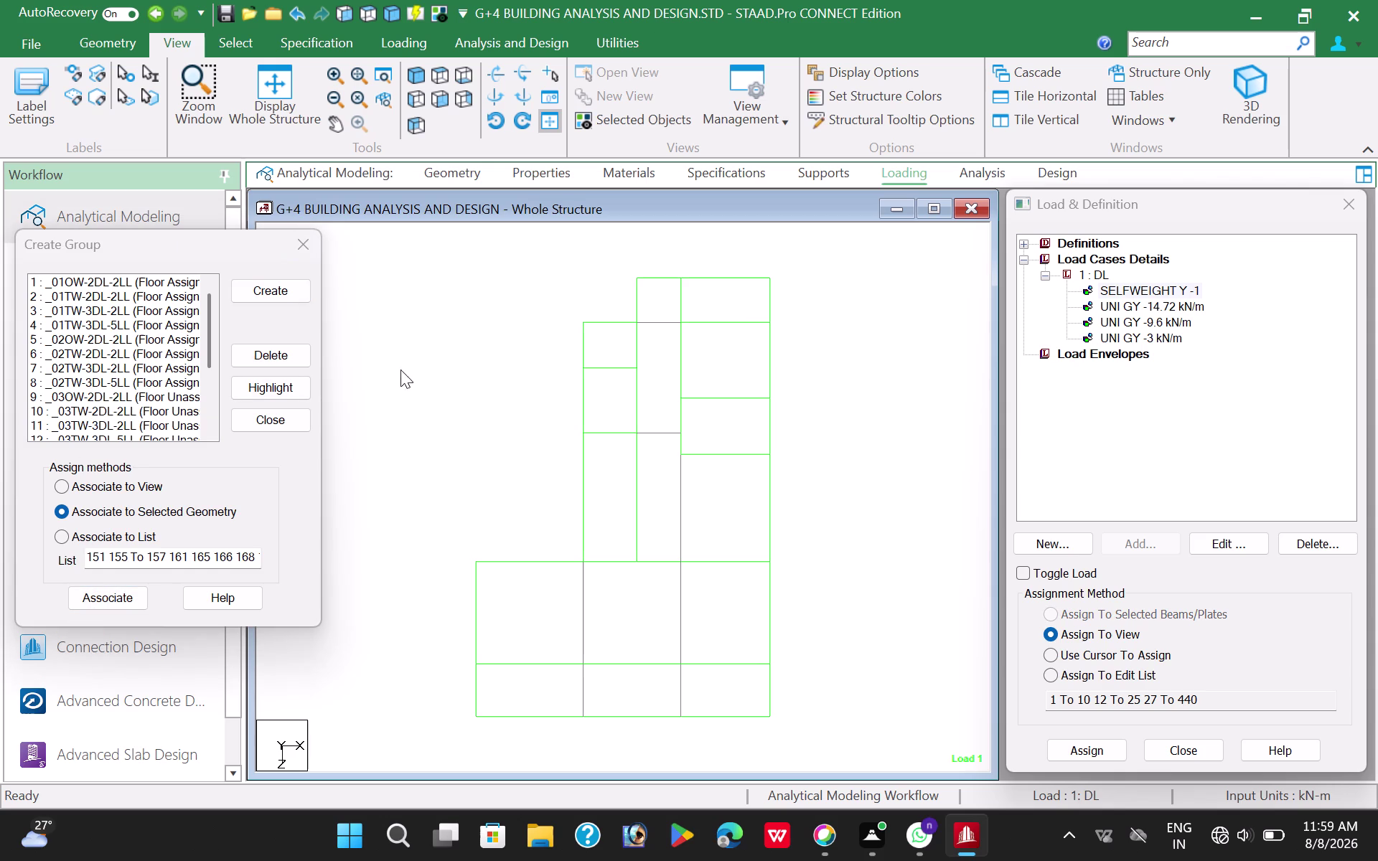
Select the third-floor beams, show only them from above, and pick _03OW-2DL-2LL.
click(435, 95)
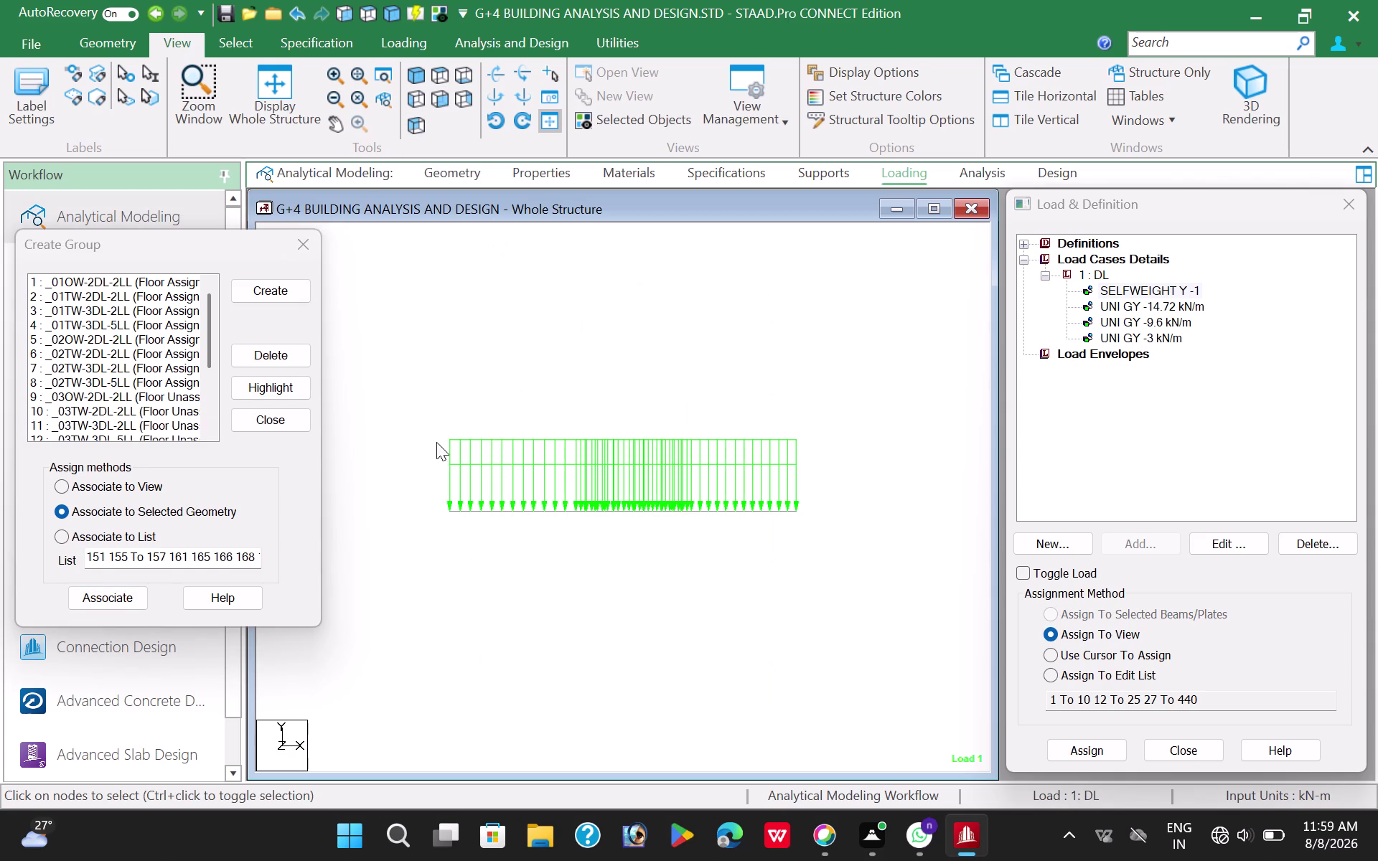
click(285, 92)
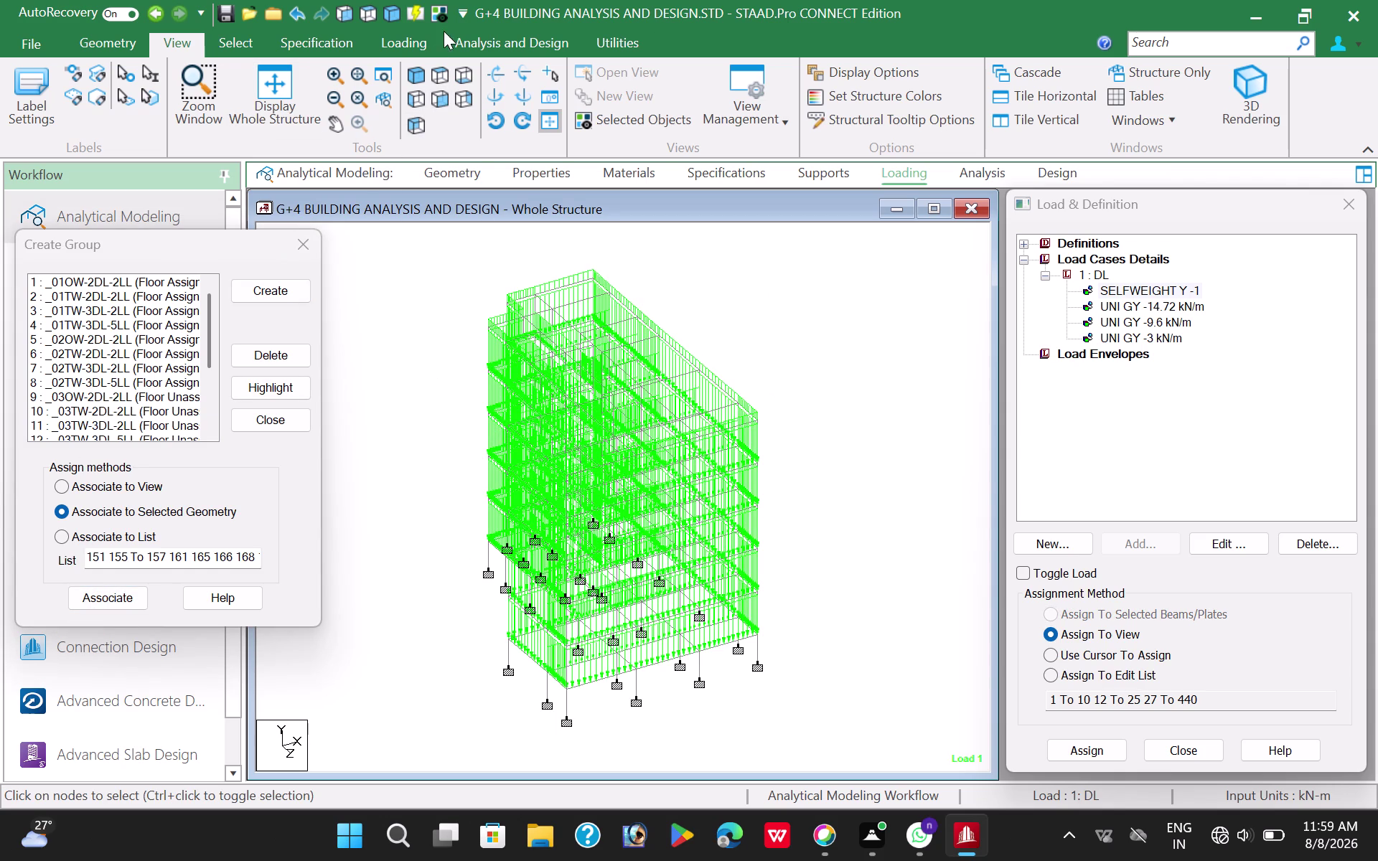
click(439, 99)
drag(434, 421, 837, 456)
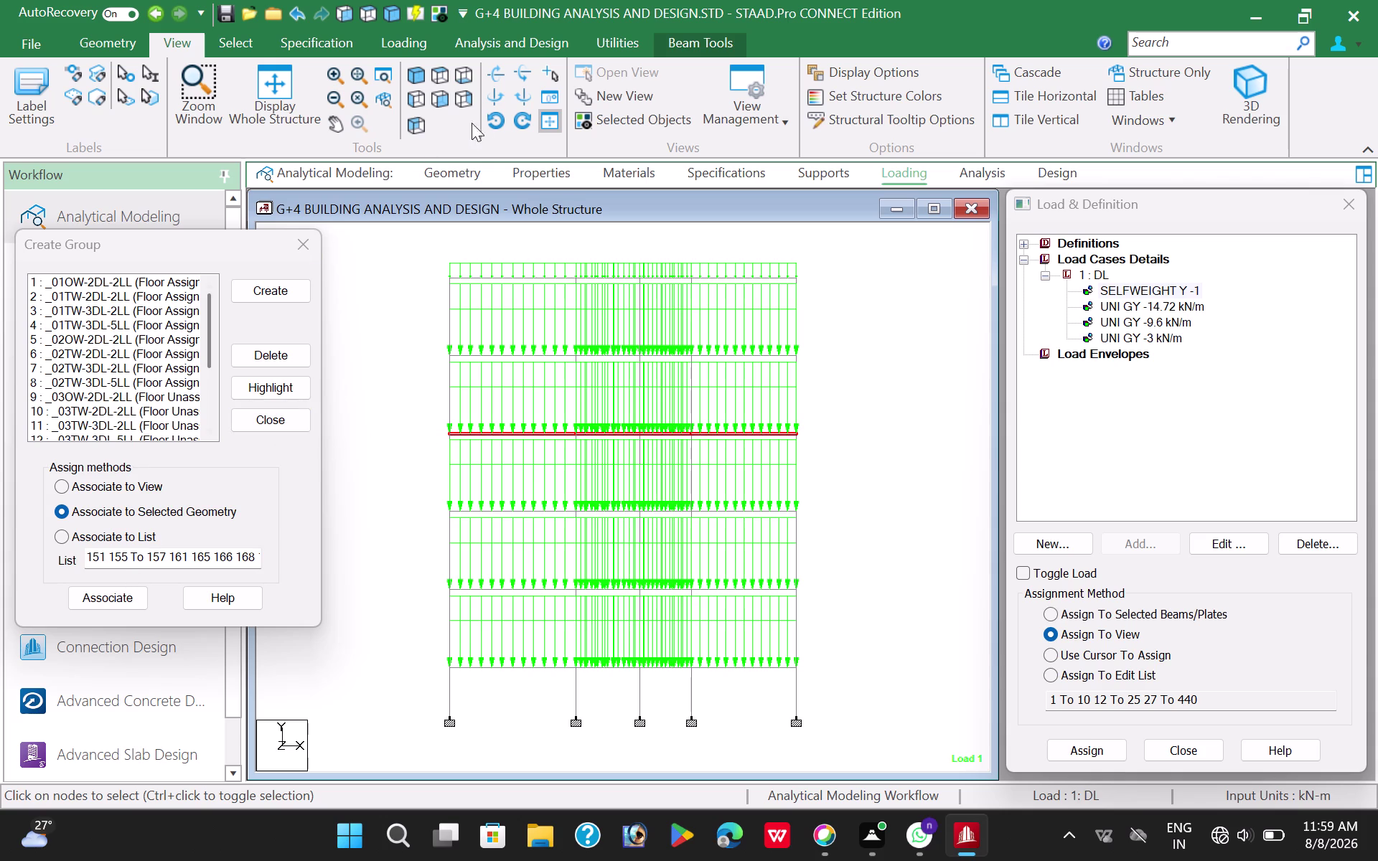
click(667, 114)
click(434, 83)
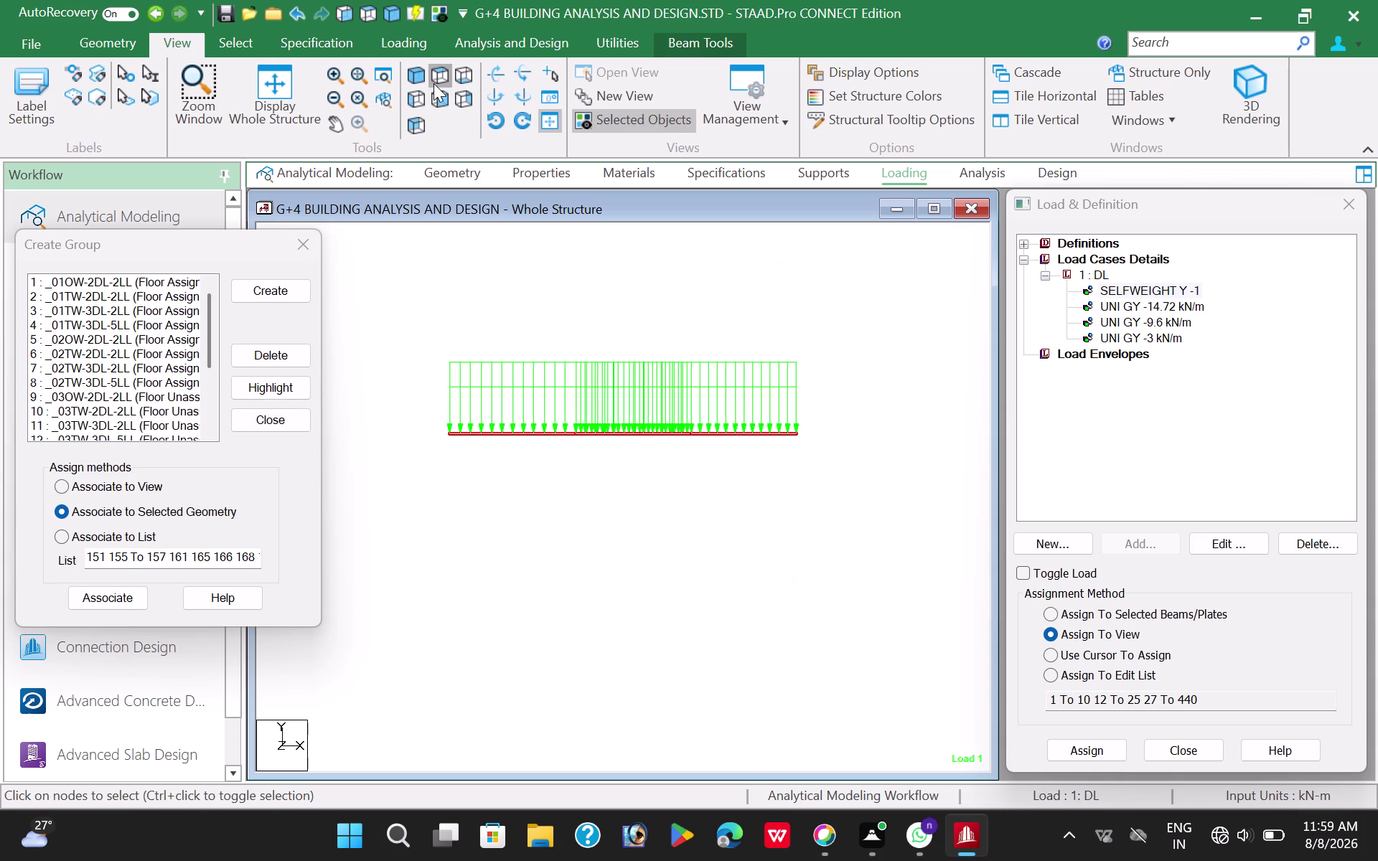
click(449, 352)
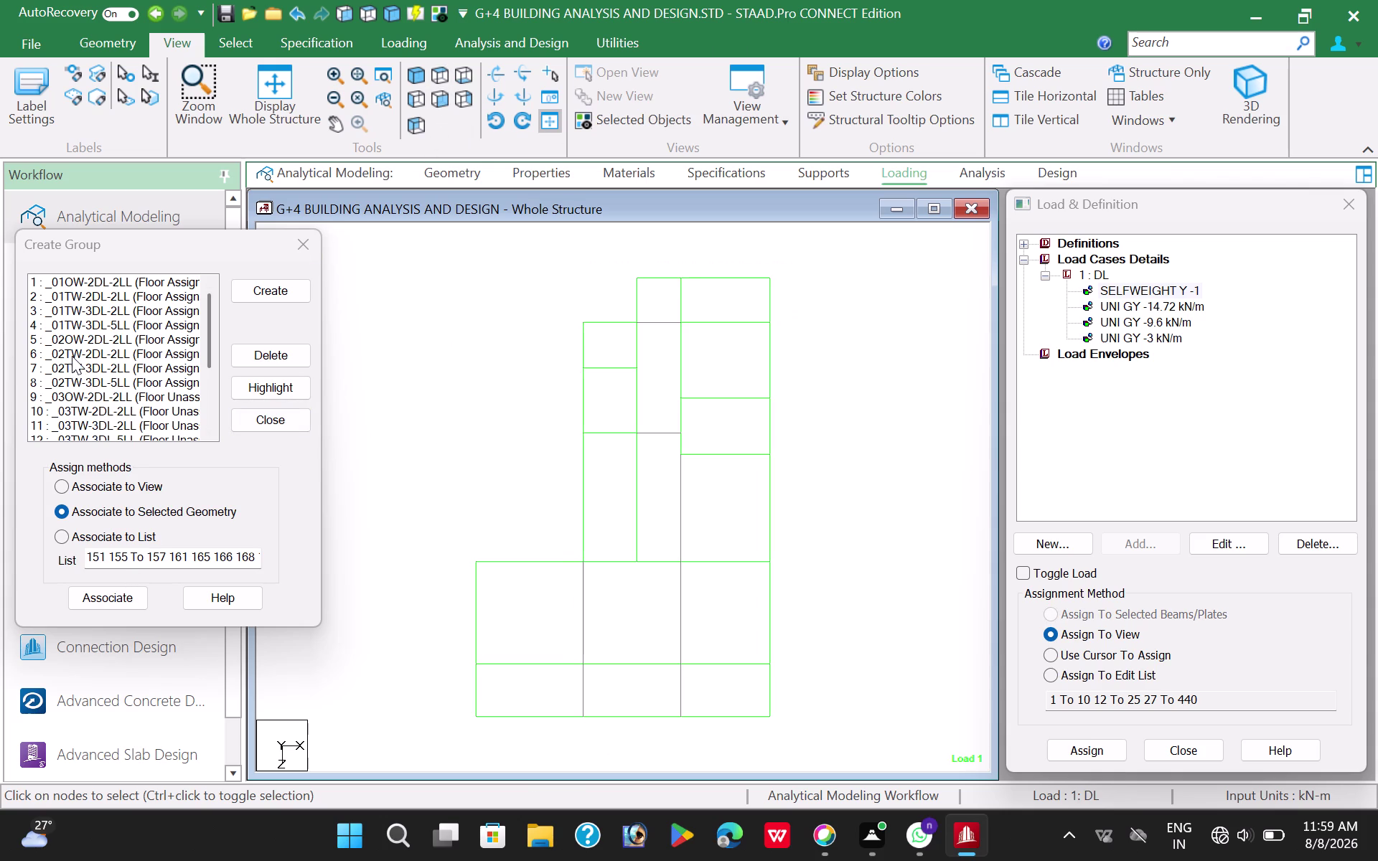
click(84, 397)
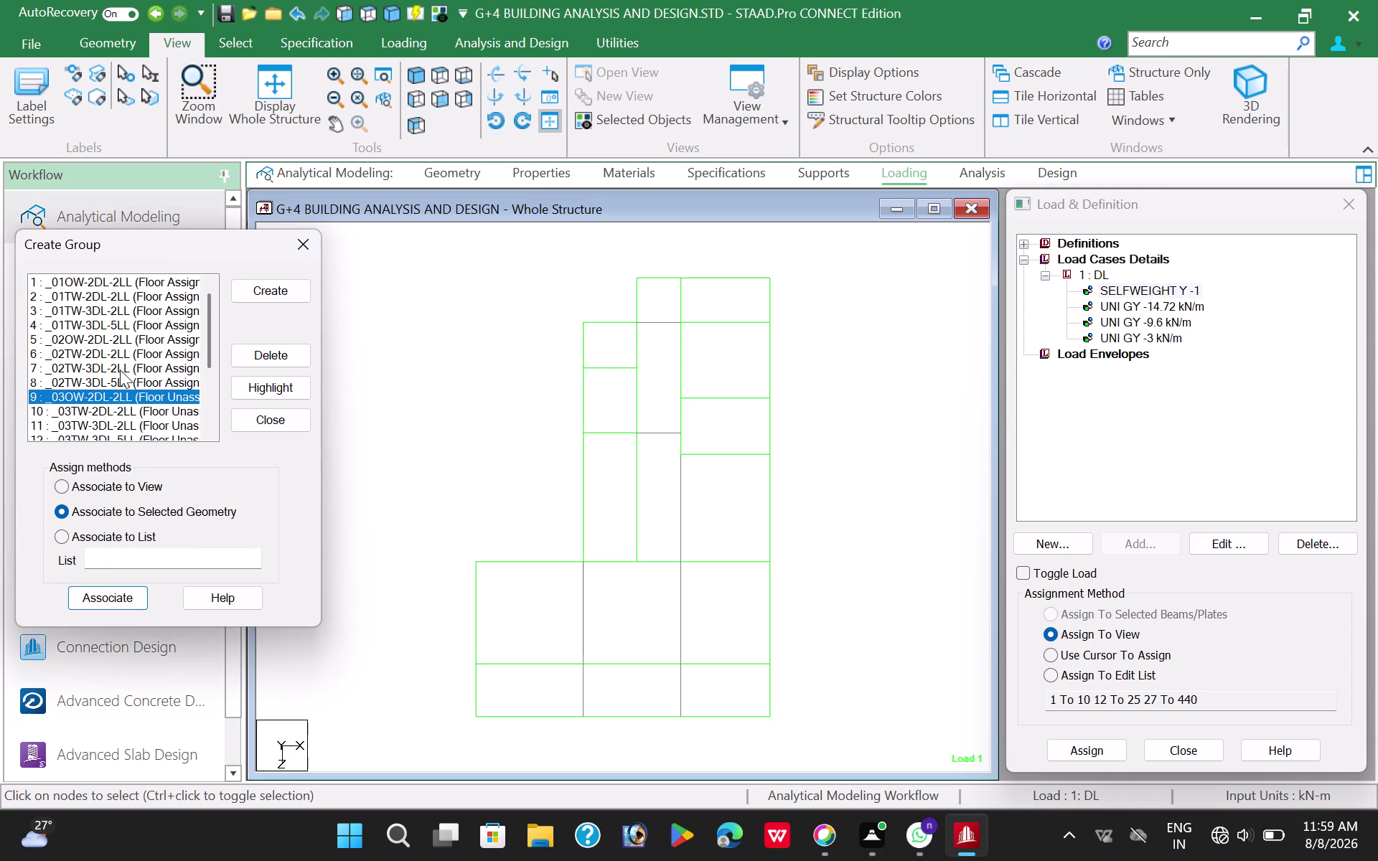
scroll(down, 3)
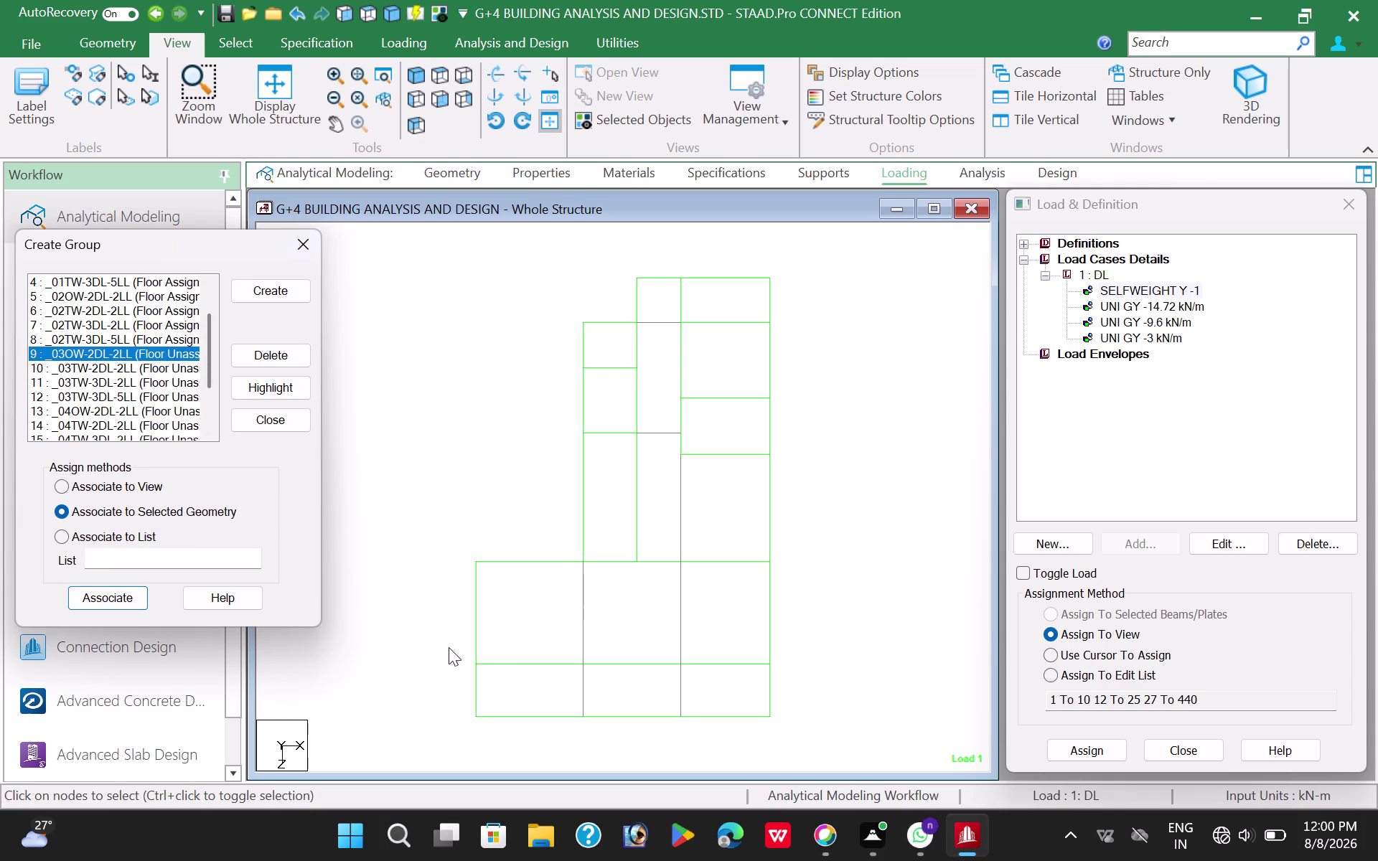
Associate the bottom-left and centre panels with group _03OW-2DL-2LL.
drag(449, 647, 597, 736)
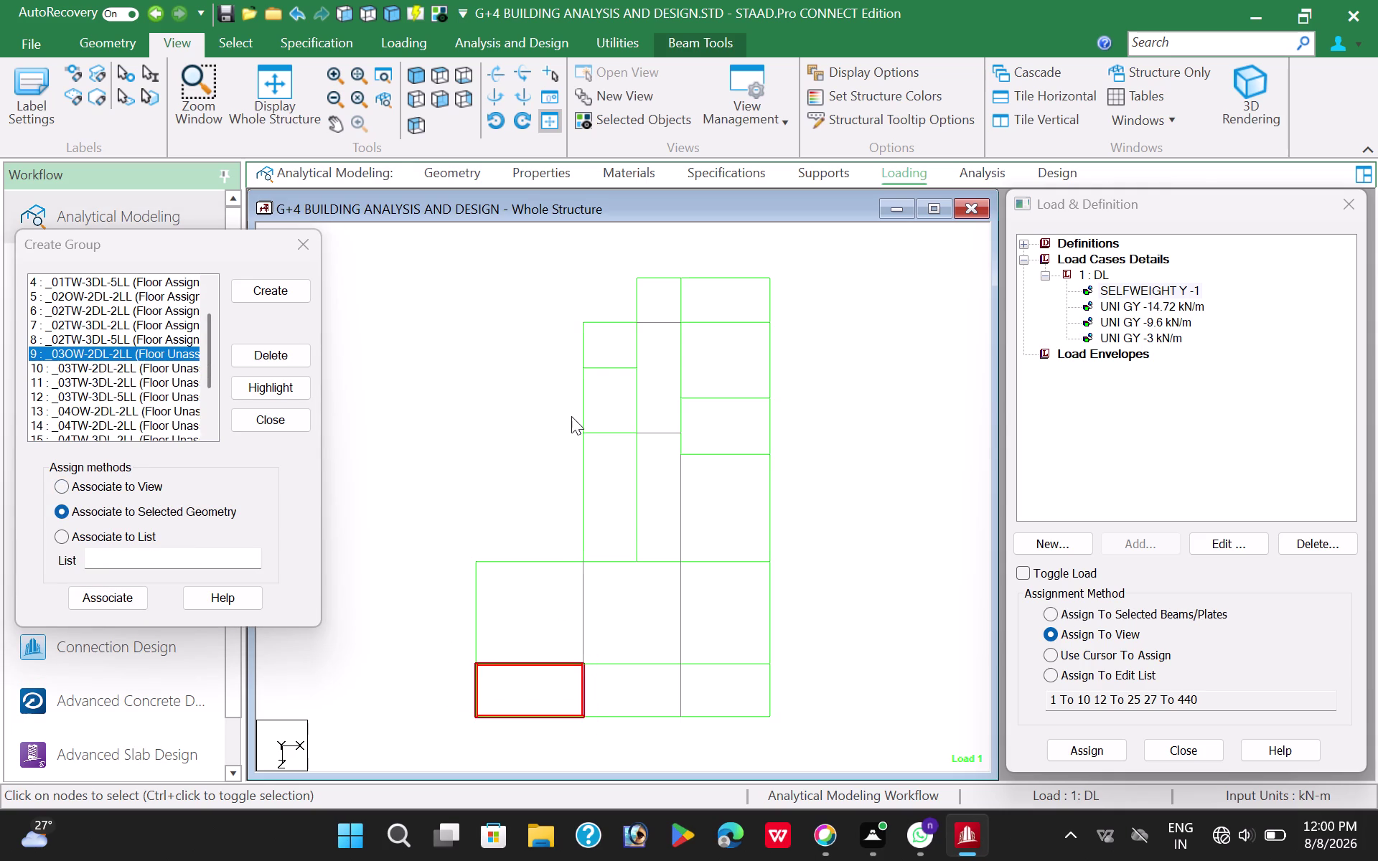
drag(563, 427, 693, 574)
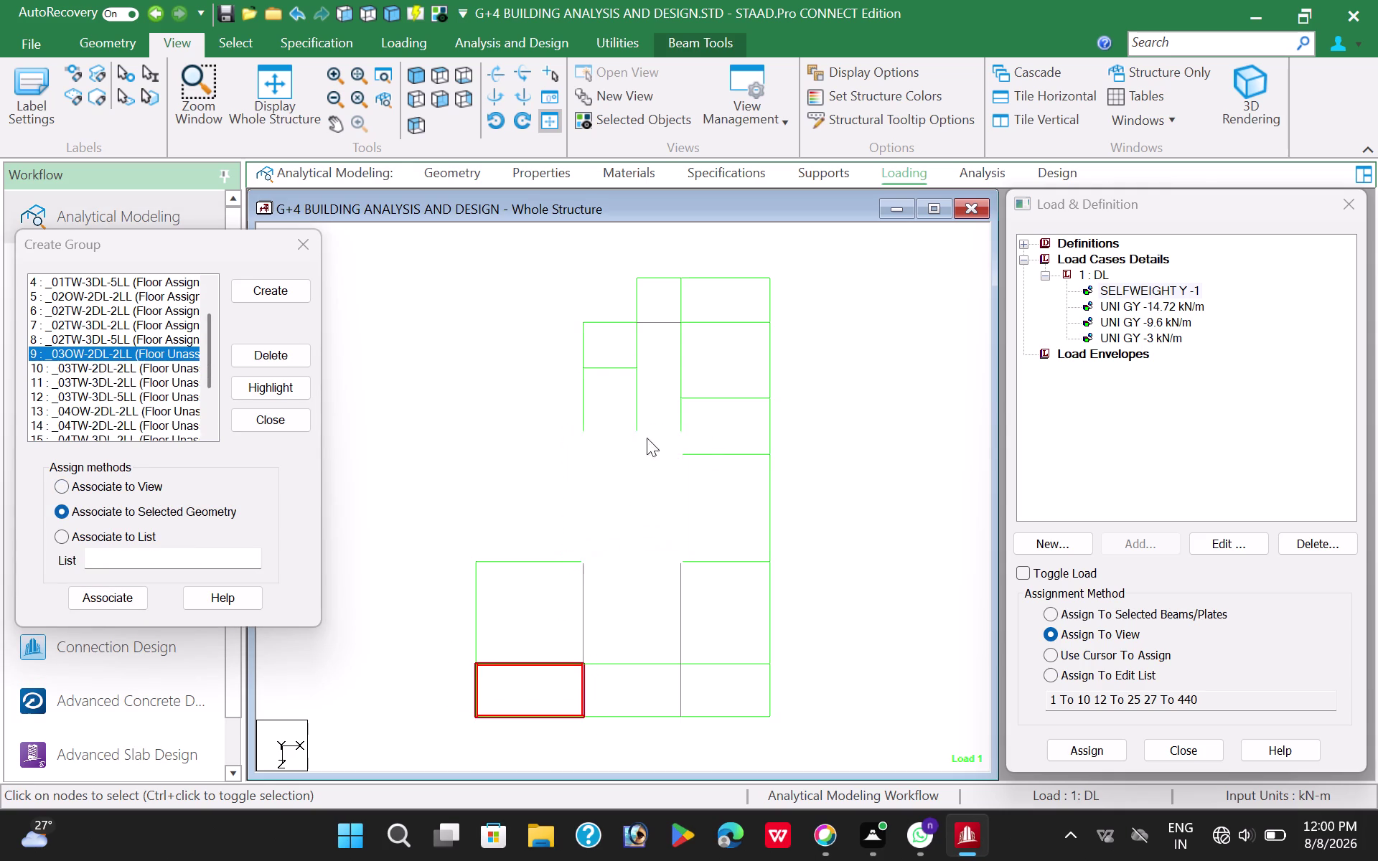
drag(626, 312, 689, 456)
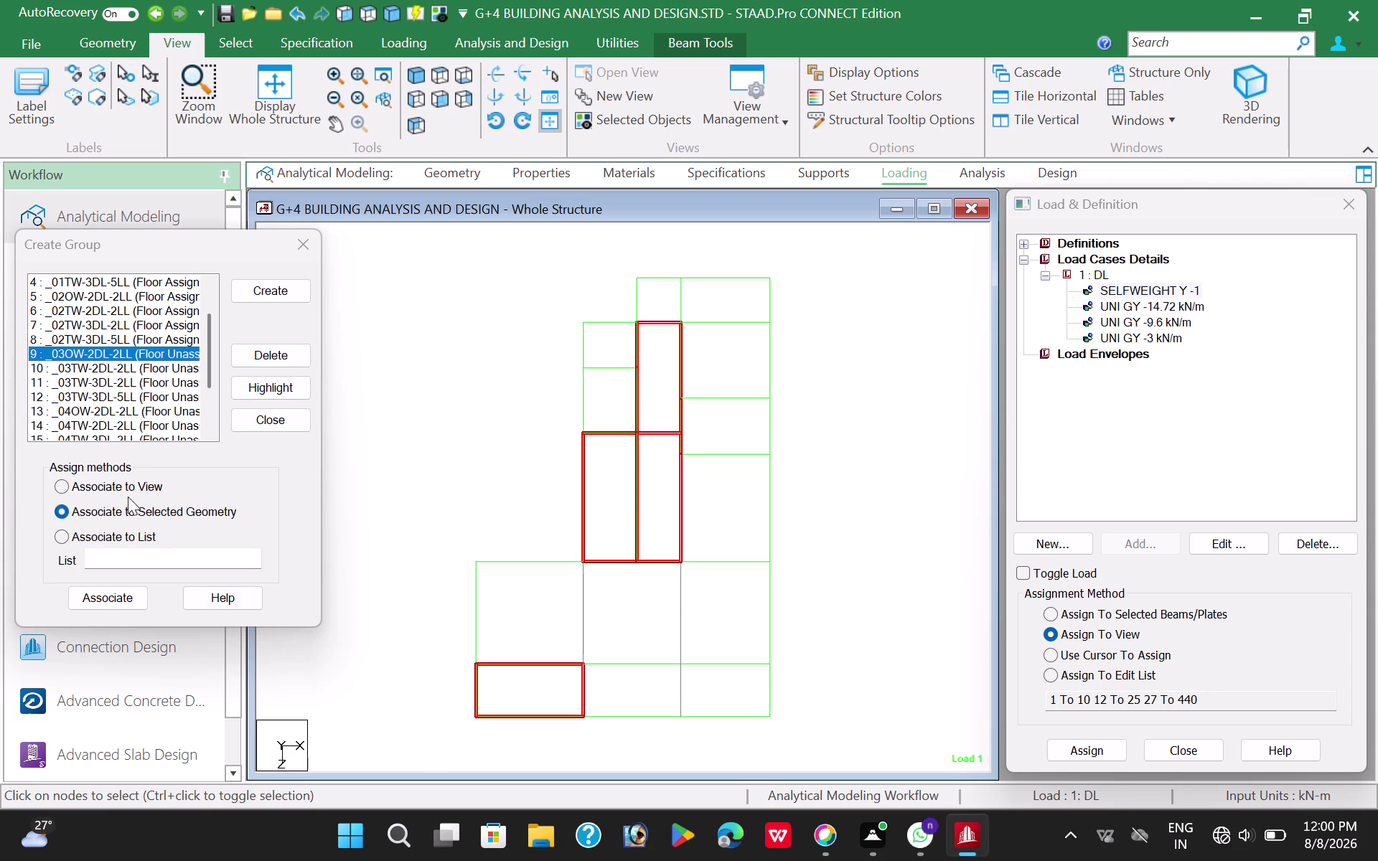
click(92, 598)
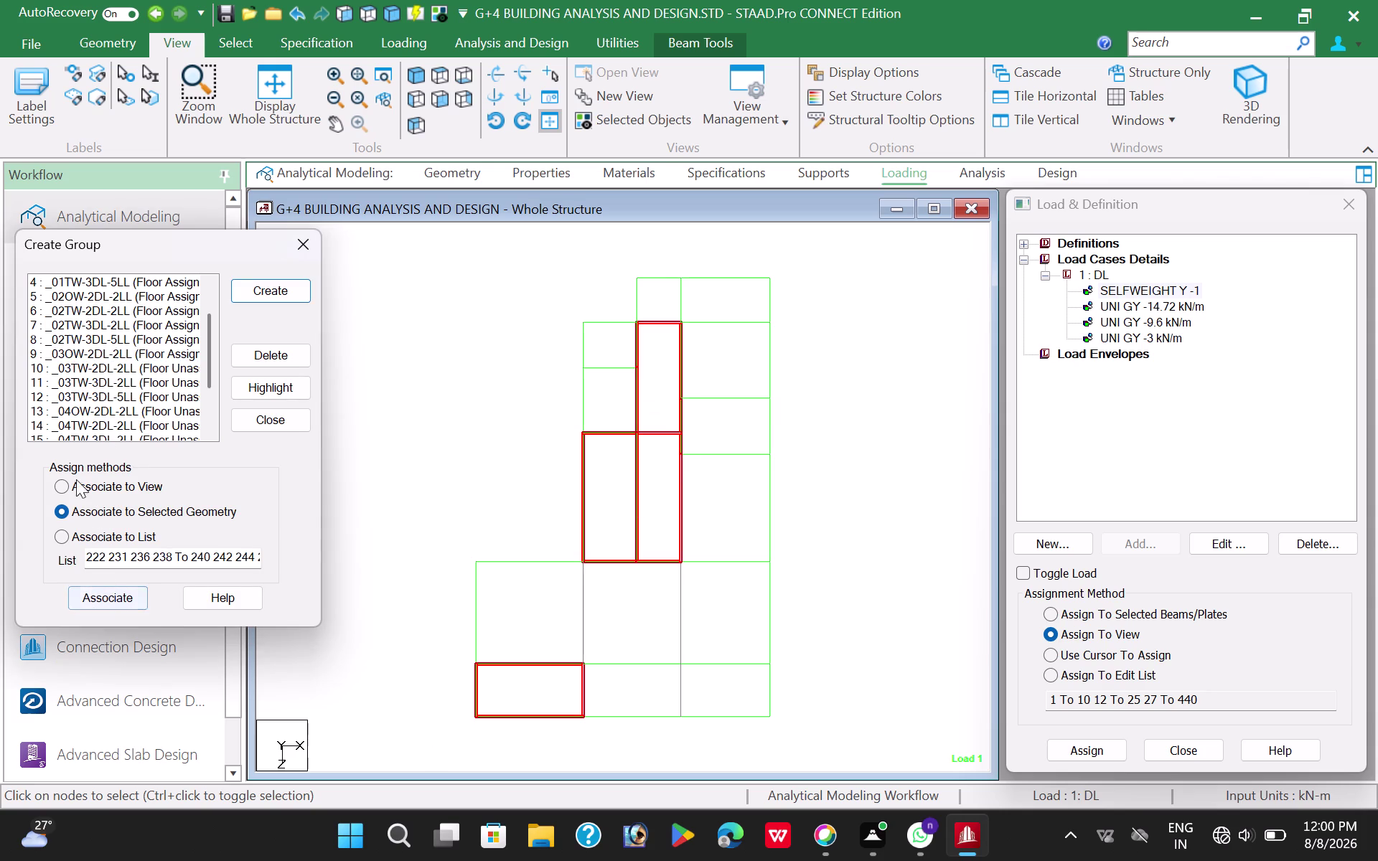
Associate the bottom-middle, right-side and small top panels with _03TW-2DL-2LL.
click(82, 368)
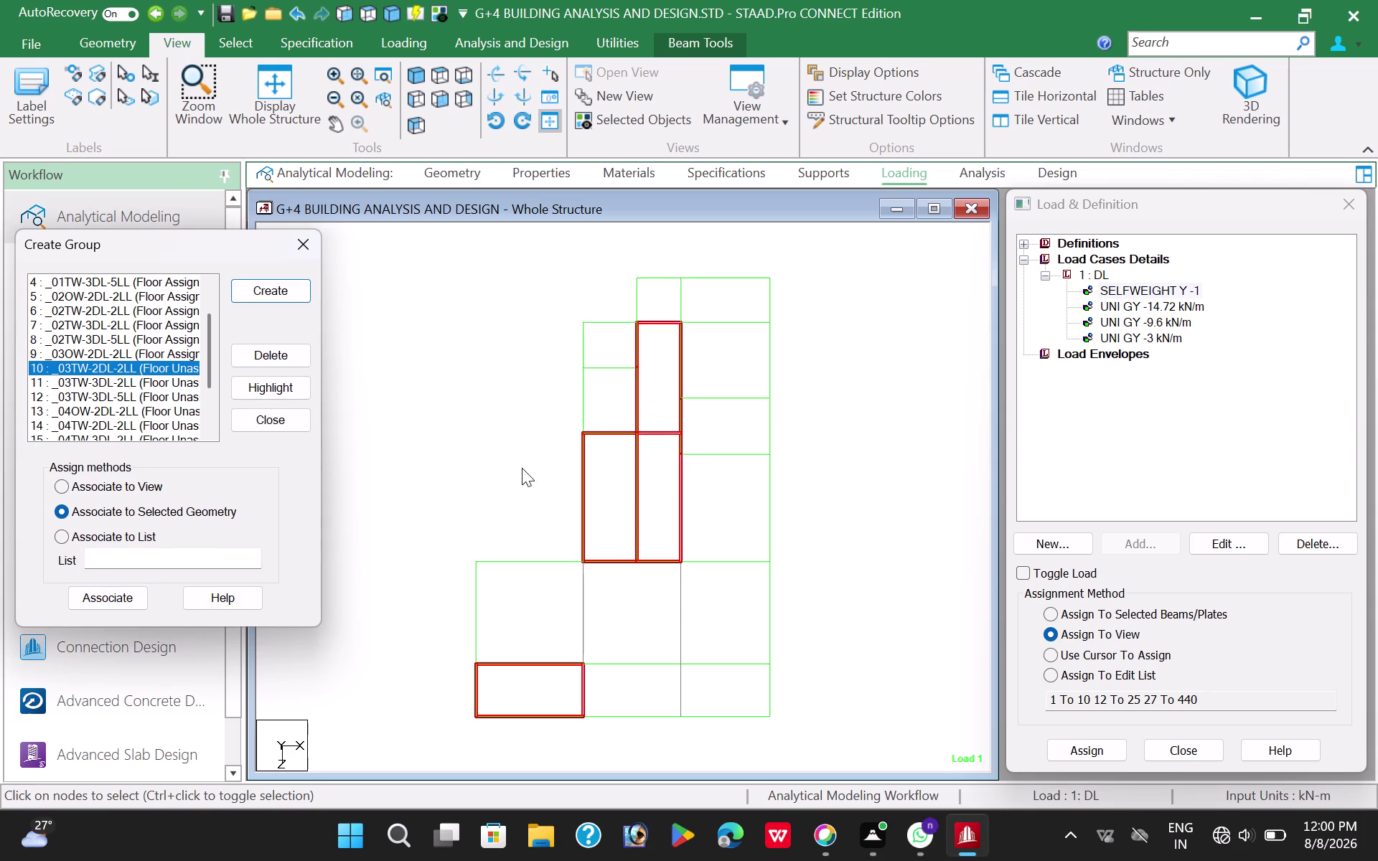
drag(569, 651, 697, 729)
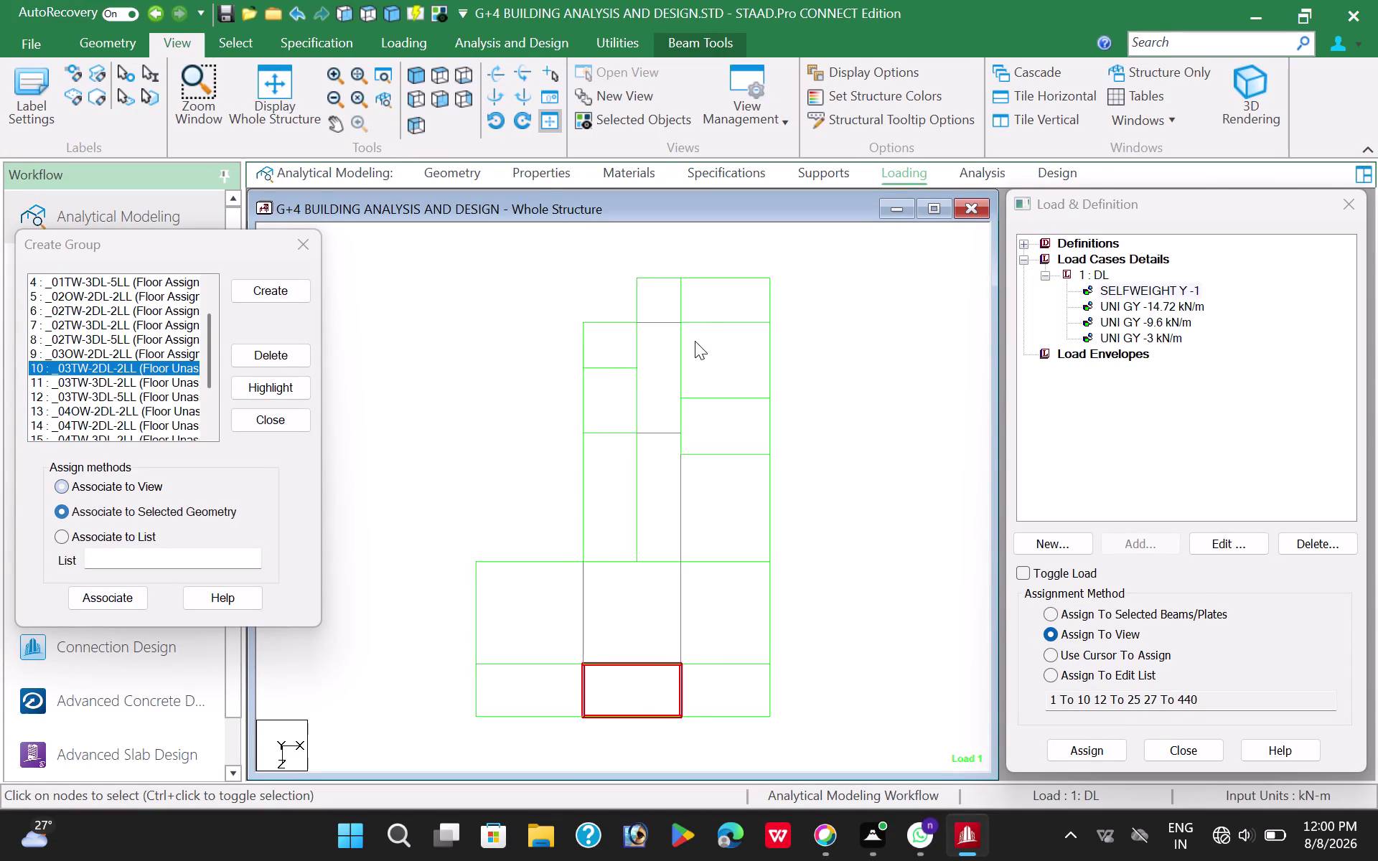
drag(668, 313, 783, 570)
drag(629, 264, 686, 340)
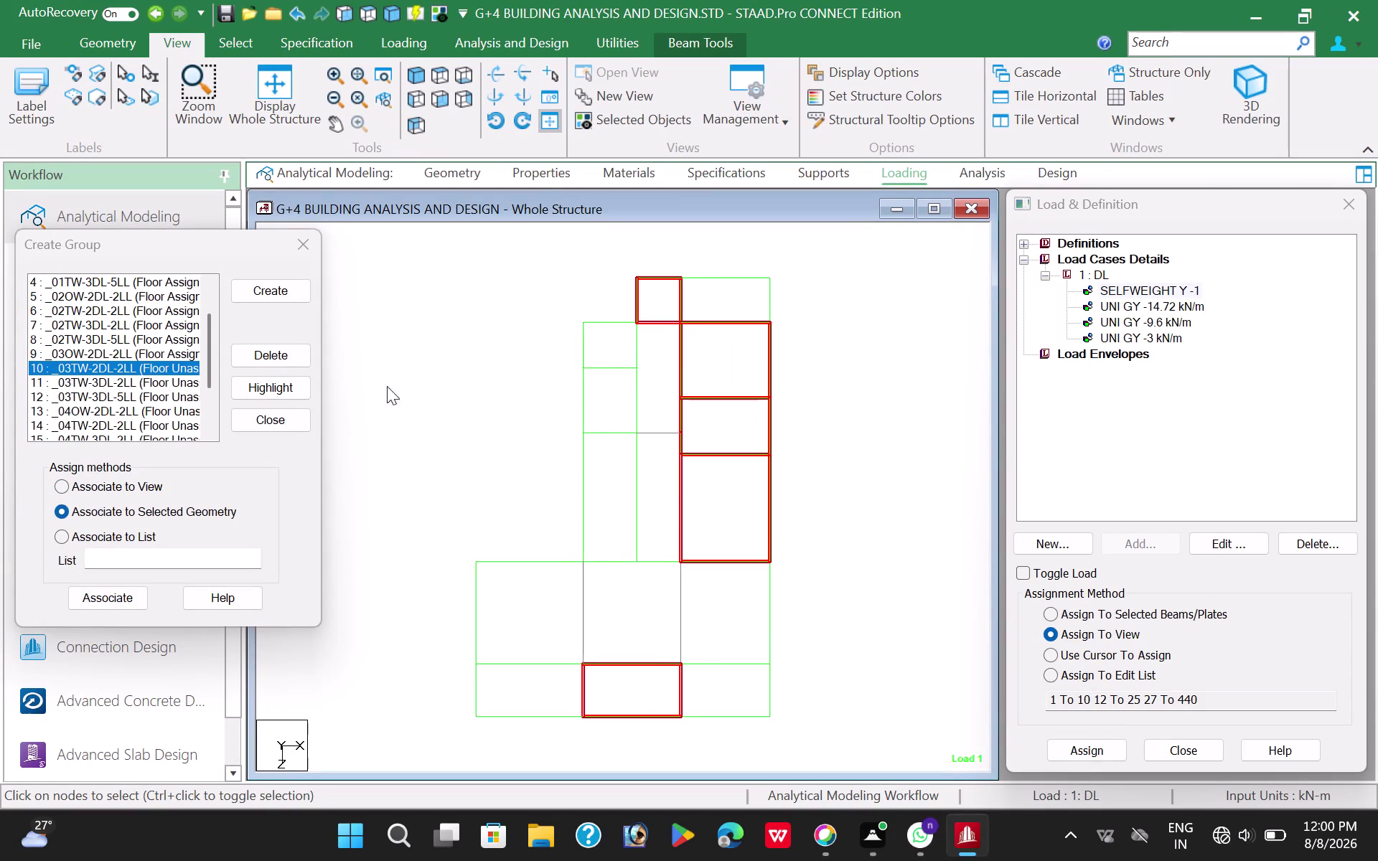
click(106, 598)
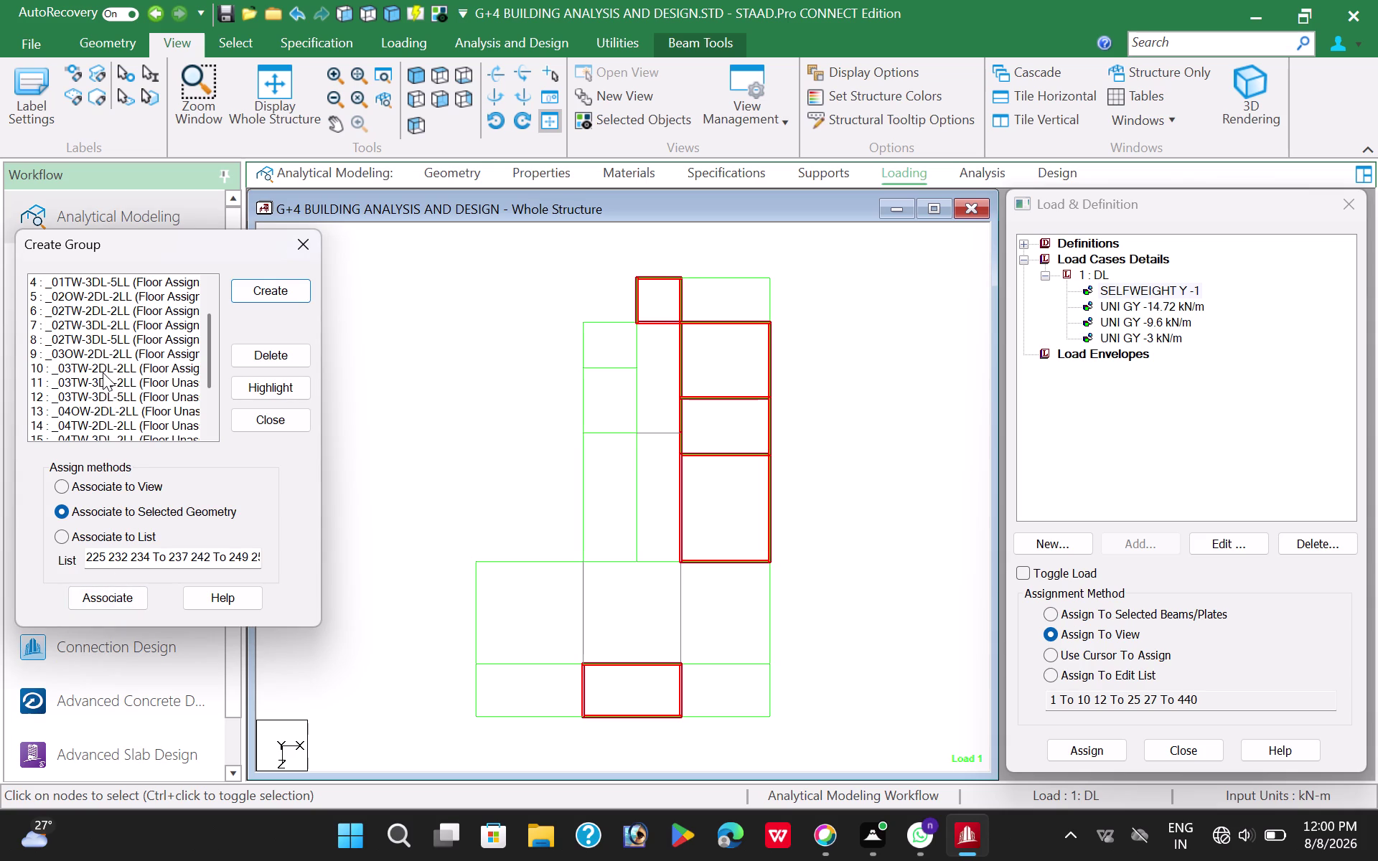
Associate the bottom-right and small left panels with _03TW-3DL-2LL.
click(100, 381)
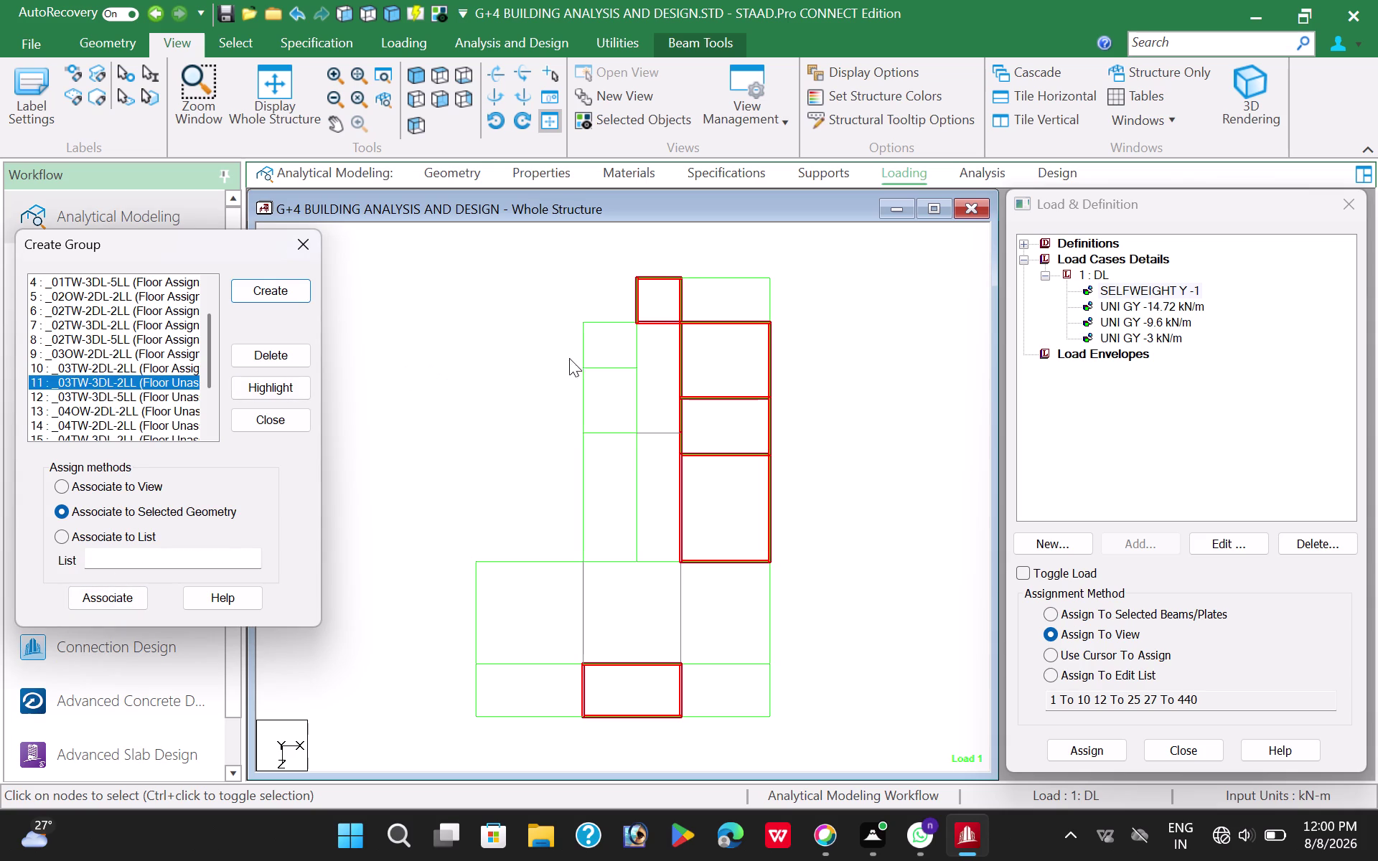
drag(671, 648, 797, 731)
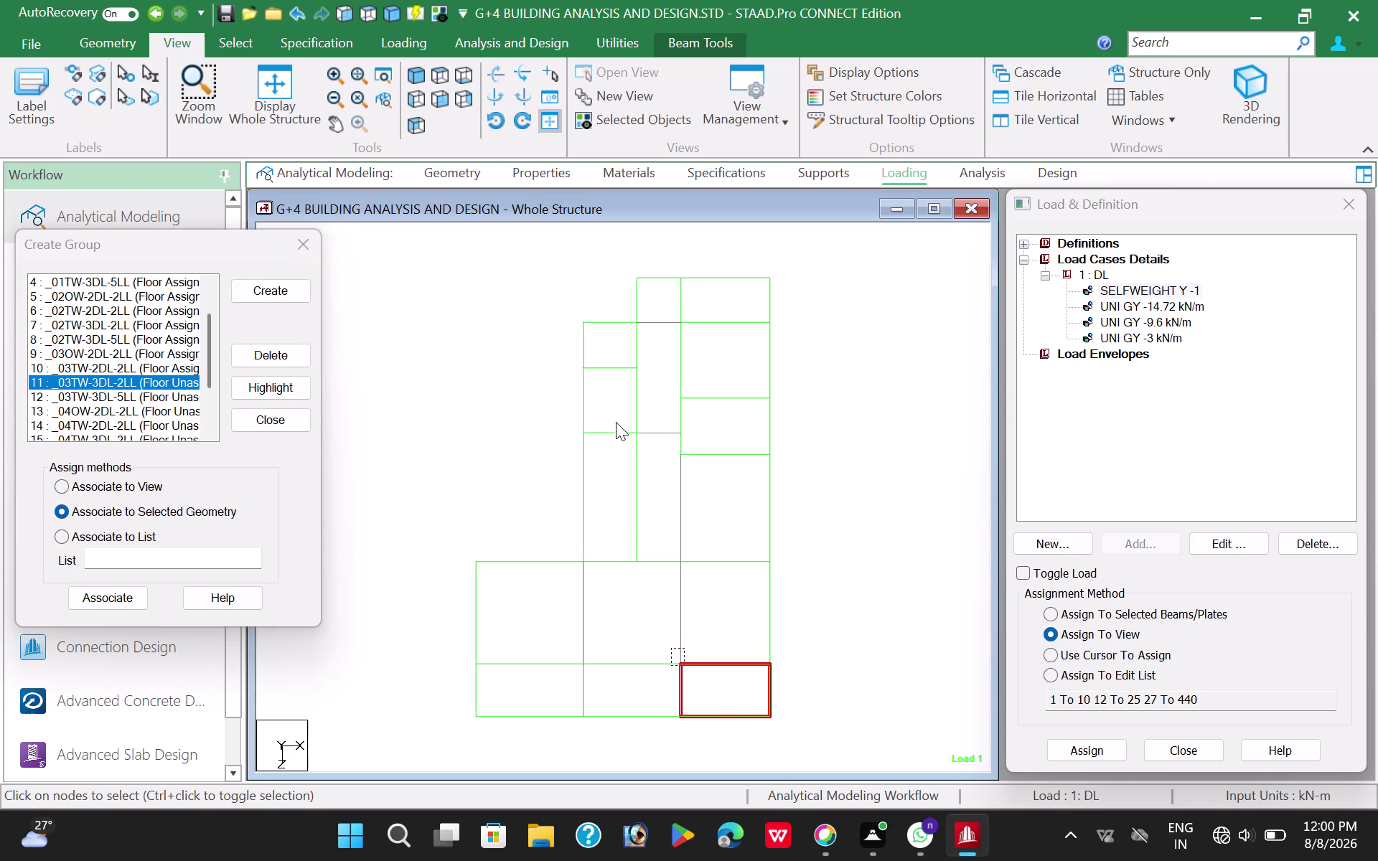
drag(571, 305, 662, 434)
drag(662, 435, 645, 443)
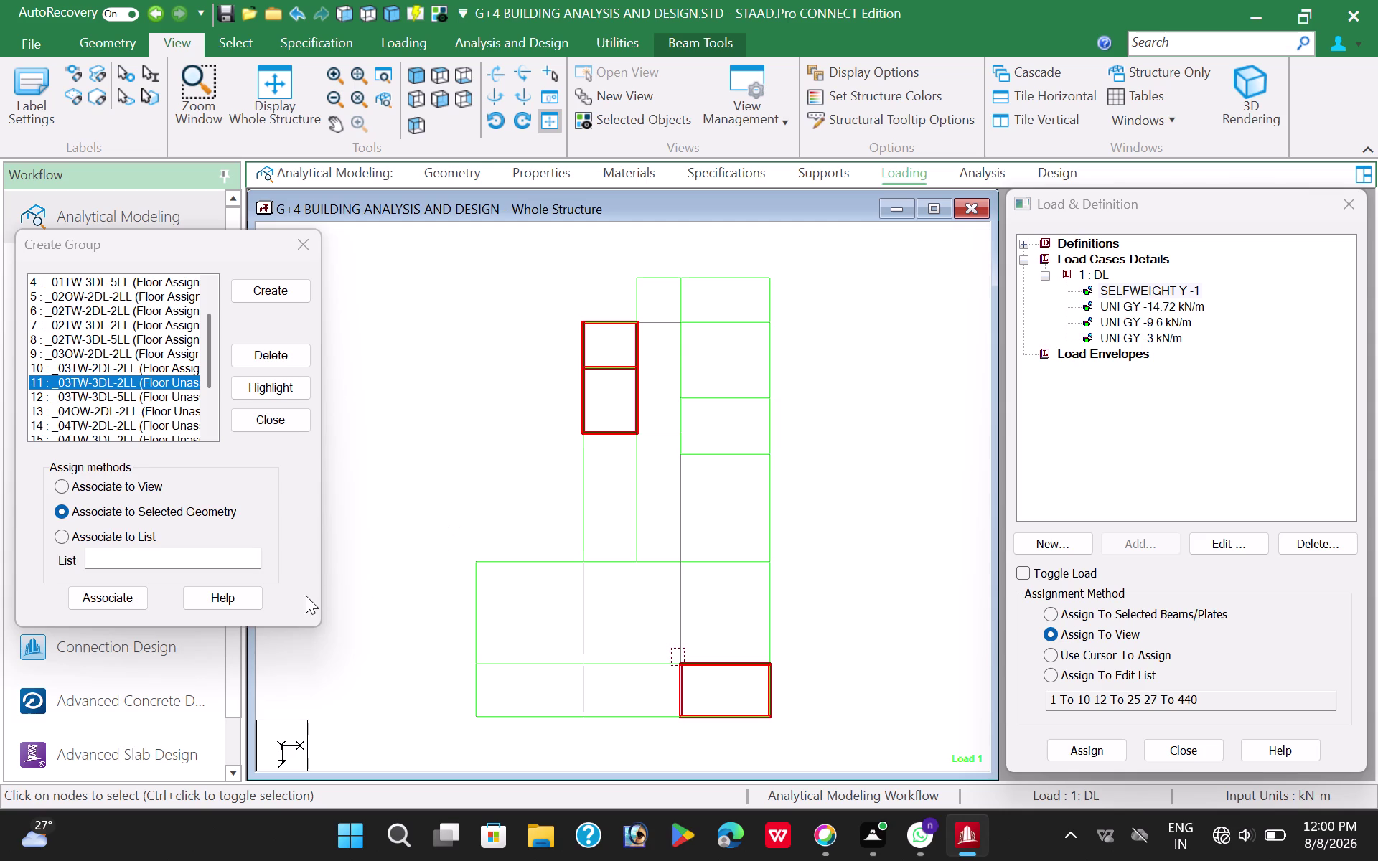
click(110, 599)
Associate the row of three large panels and top-right panel with _03TW-3DL-5LL.
click(109, 396)
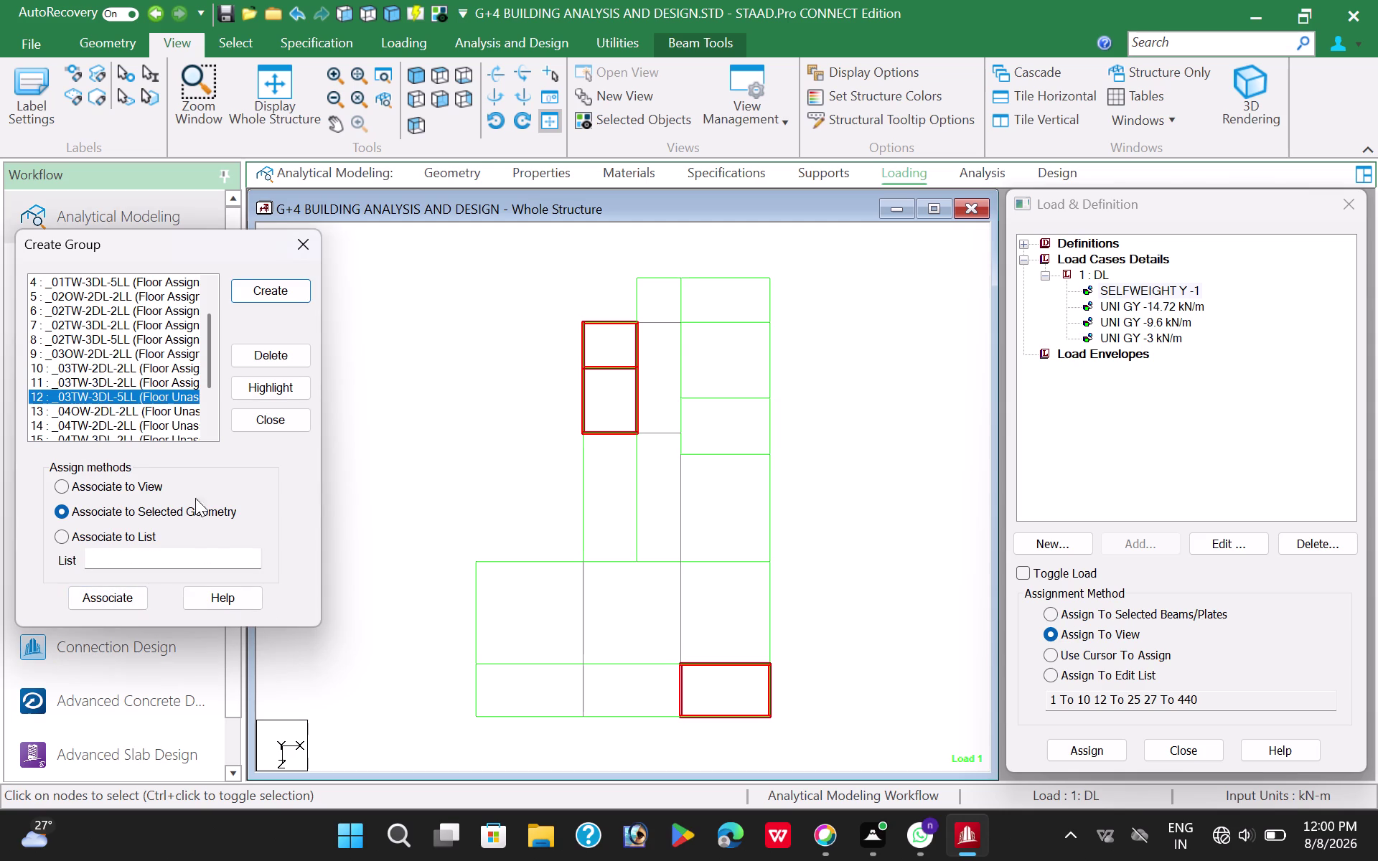
drag(452, 538, 801, 677)
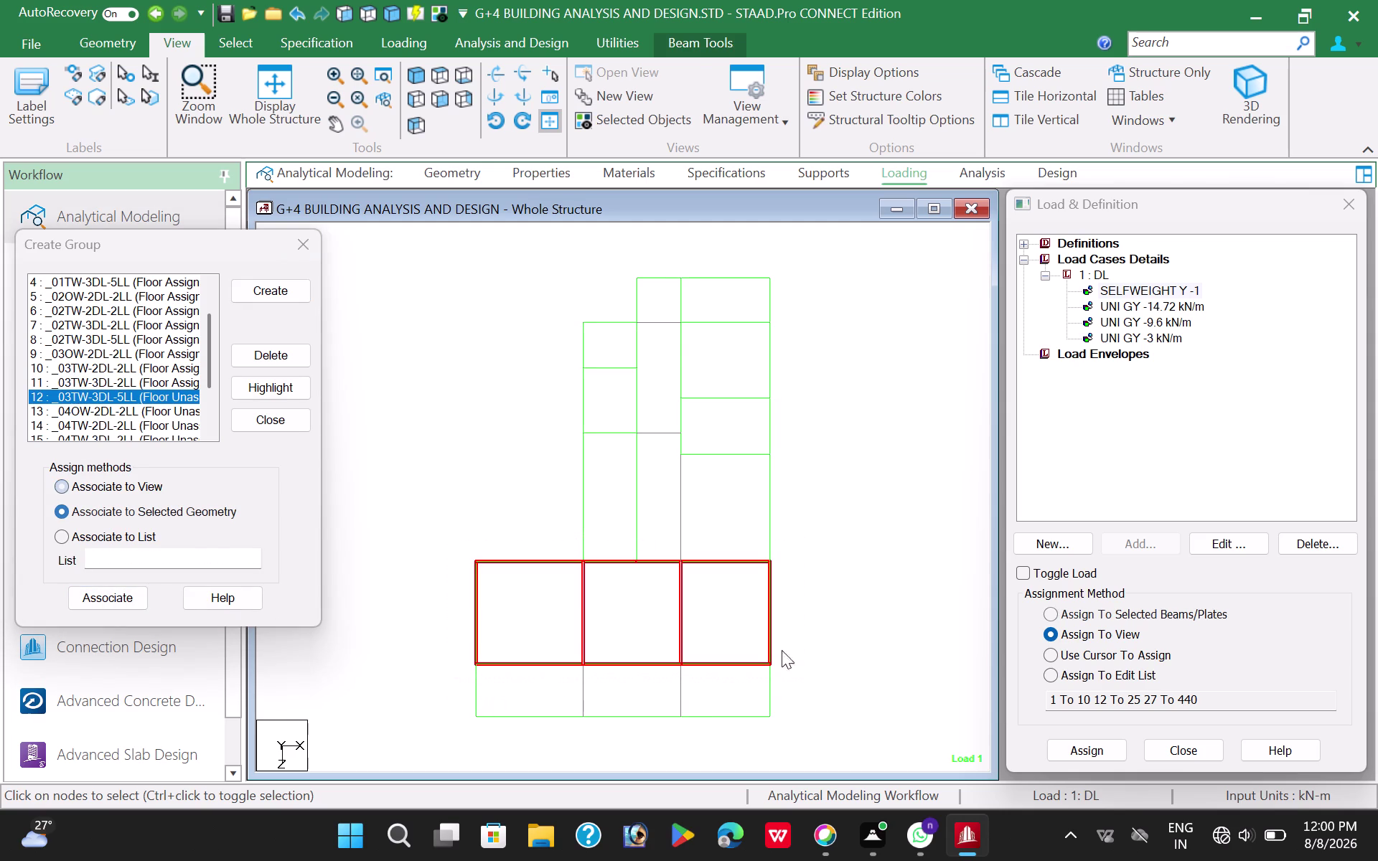
drag(677, 264, 770, 332)
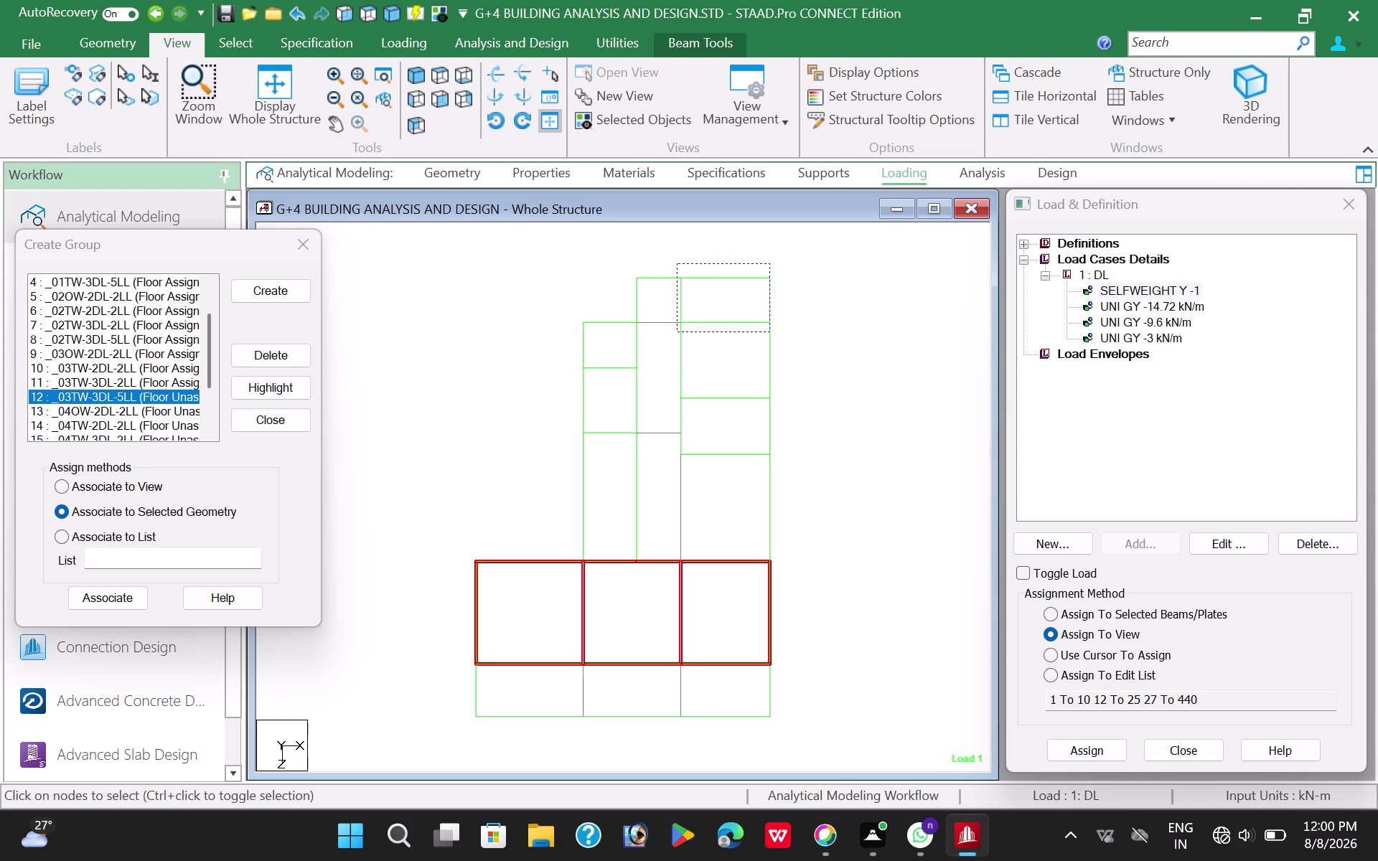
drag(770, 332, 807, 338)
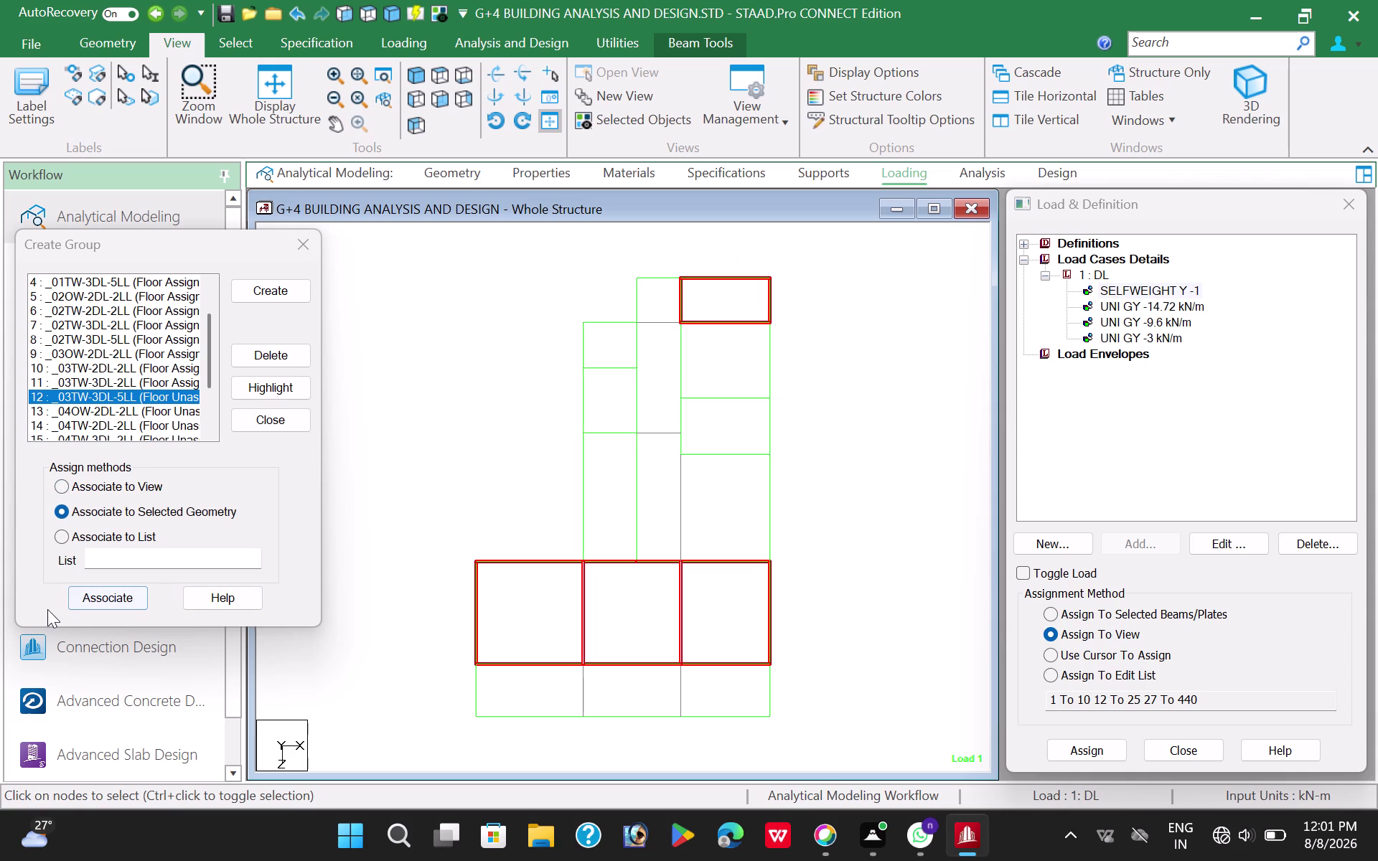
click(111, 598)
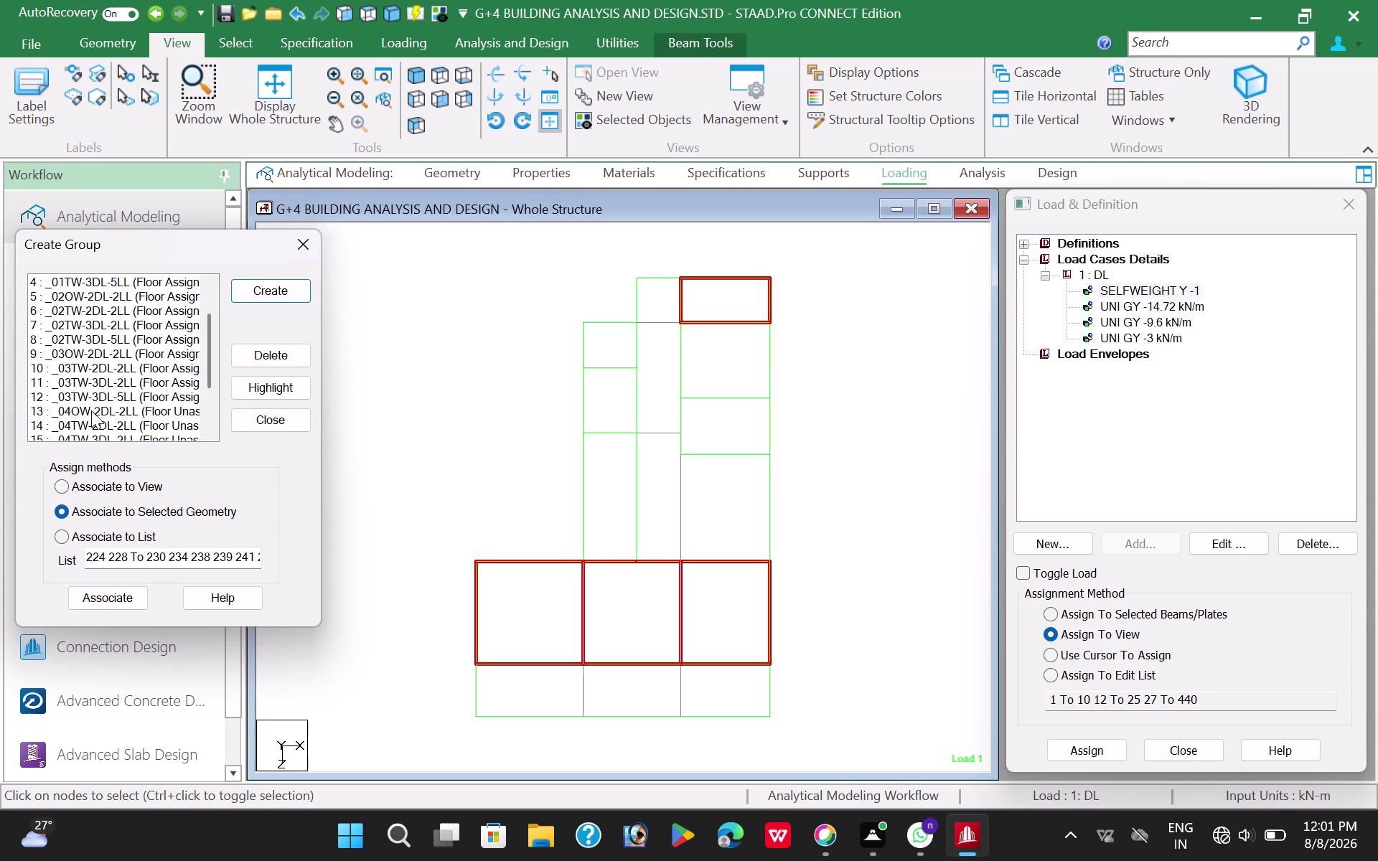
click(91, 410)
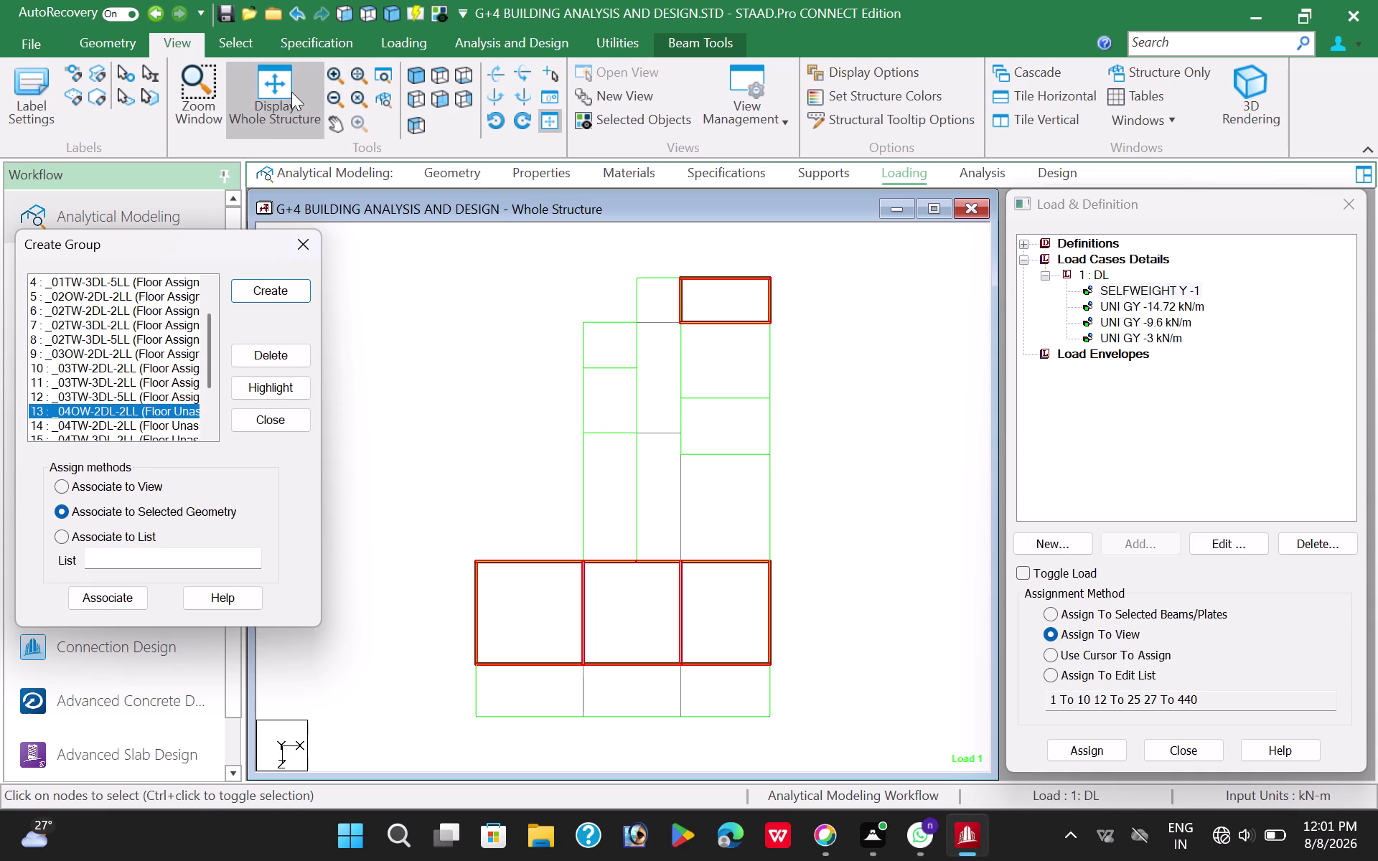
Select and isolate the next floor's beams, then return to the full 3D structure.
click(287, 92)
click(438, 100)
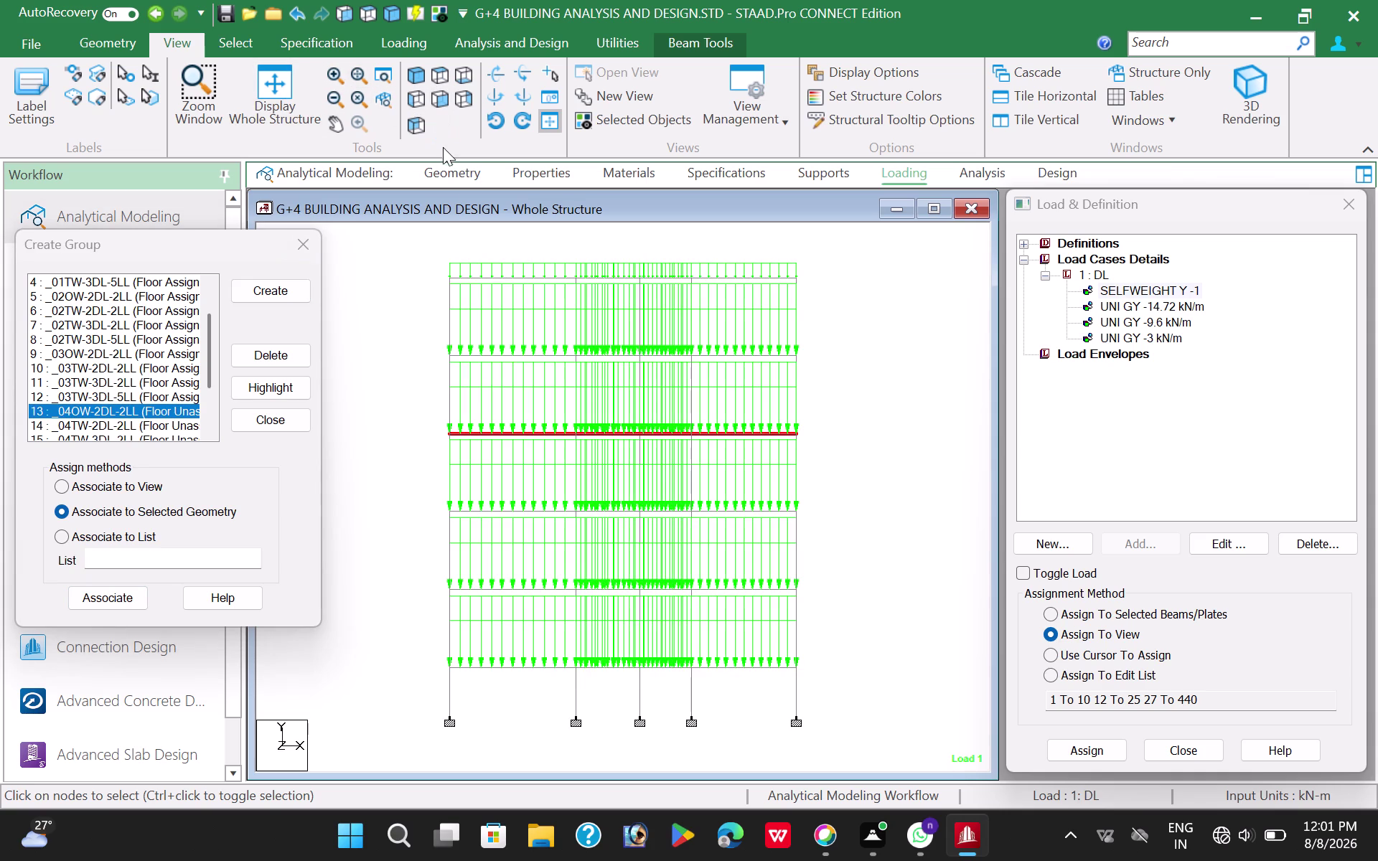
drag(406, 338, 816, 367)
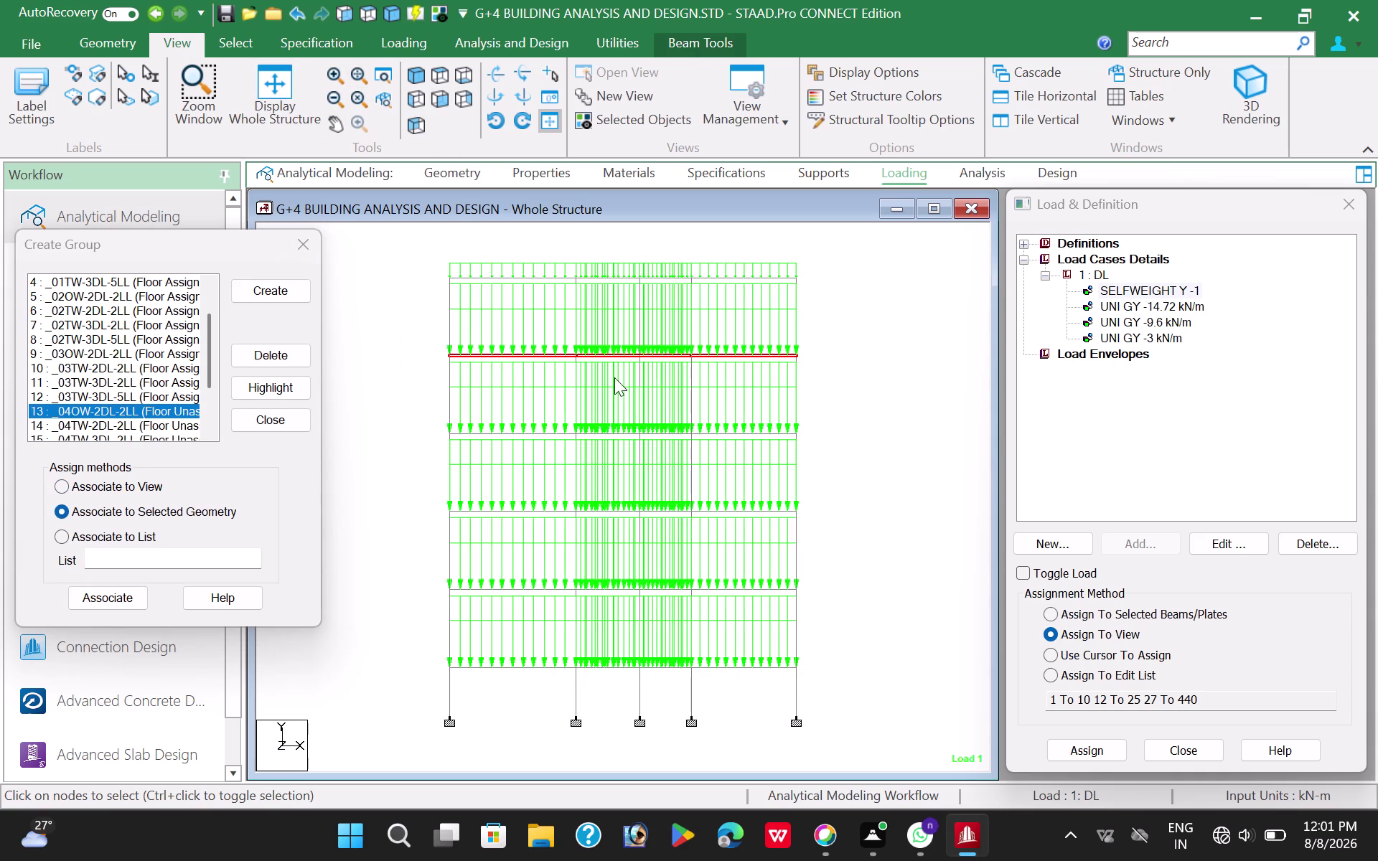
click(435, 77)
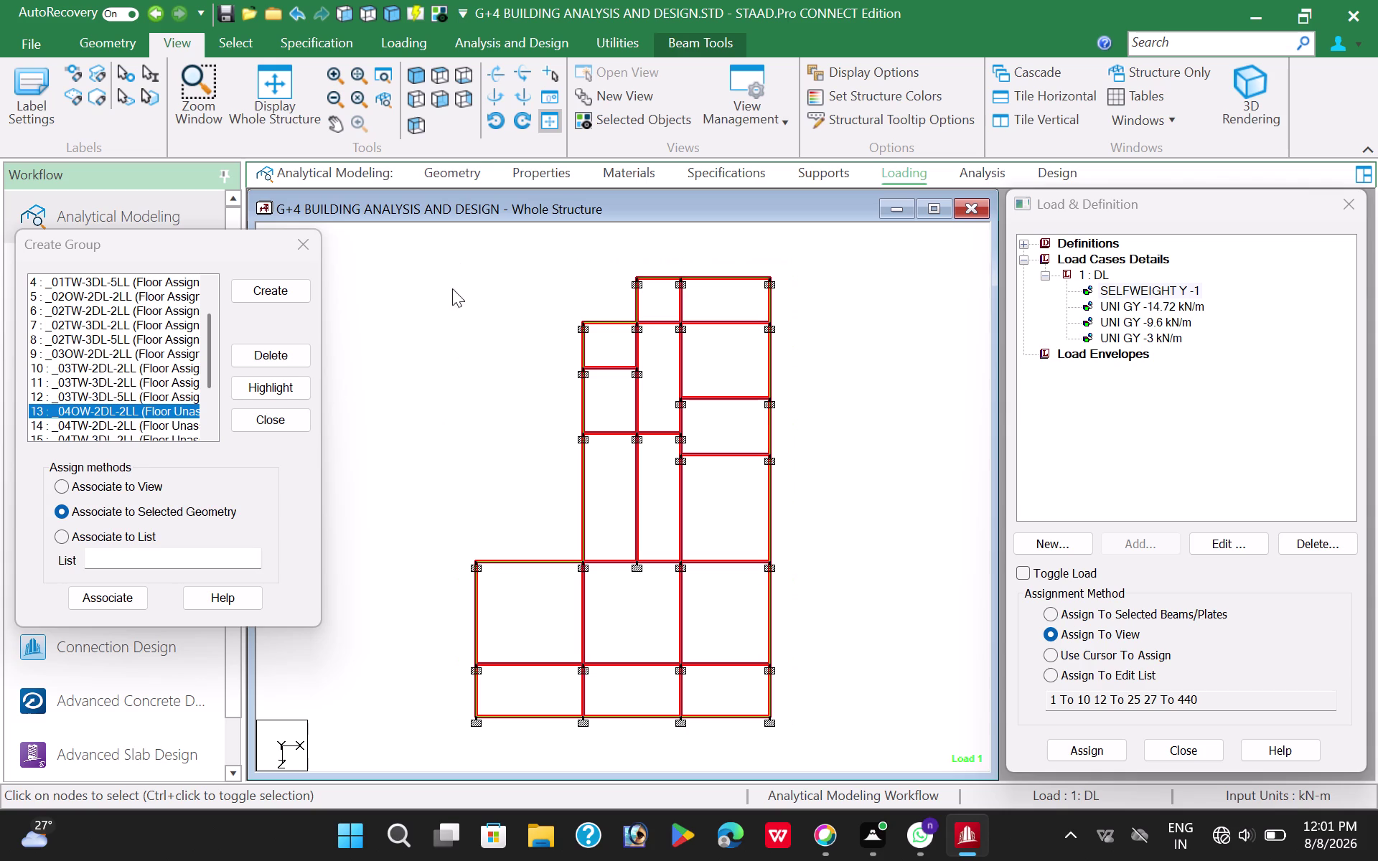
click(444, 347)
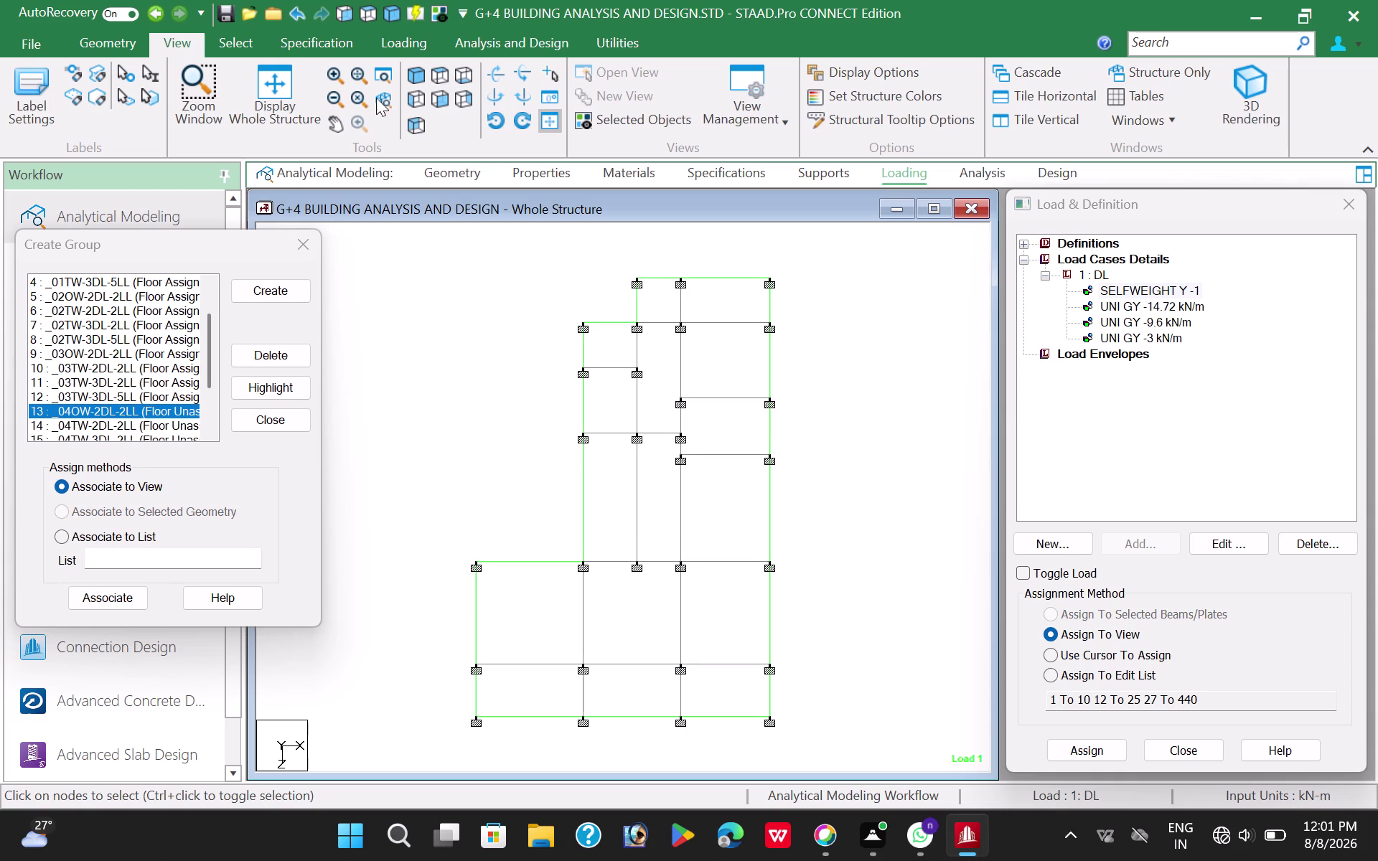
click(287, 96)
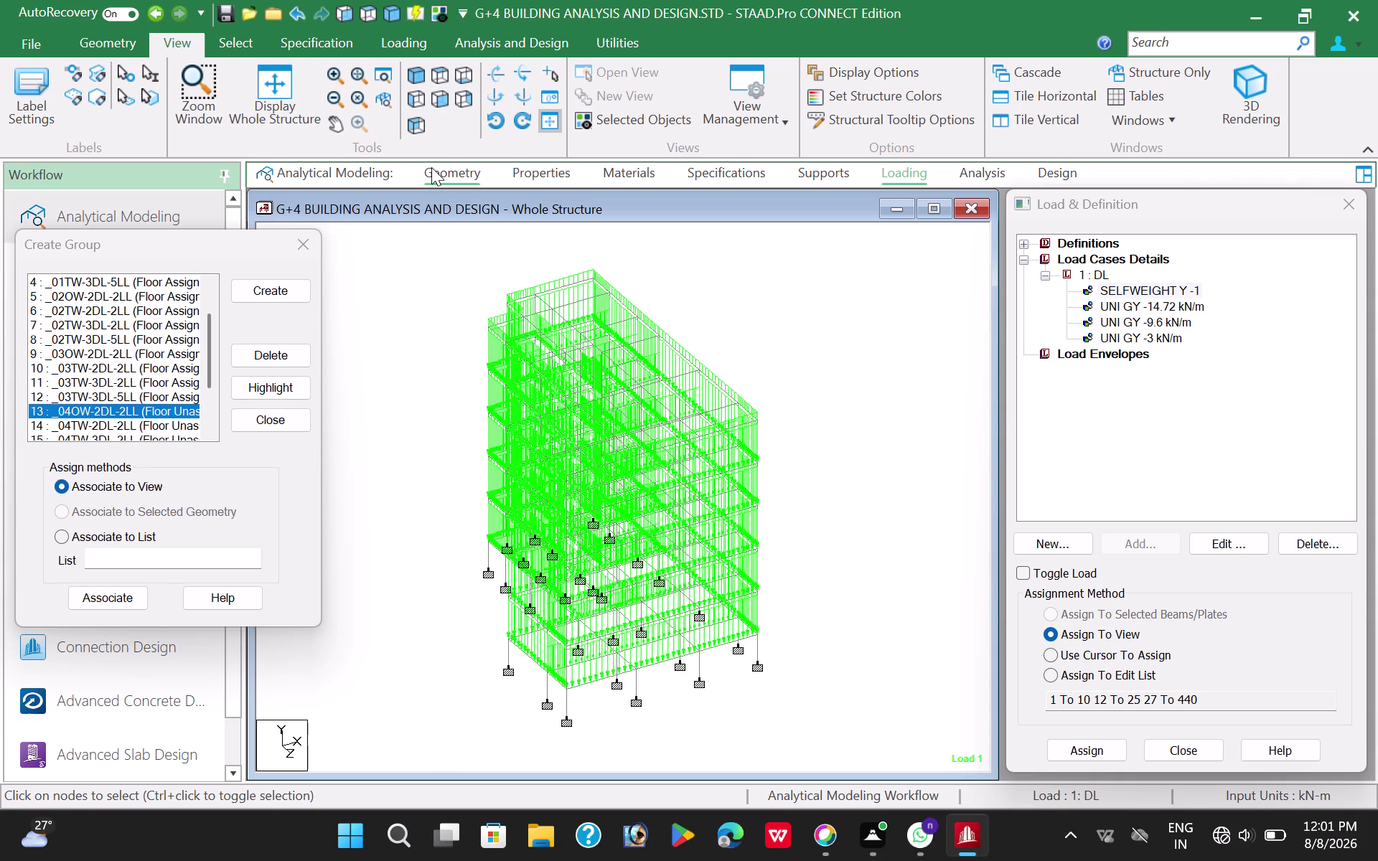
scroll(up, 3)
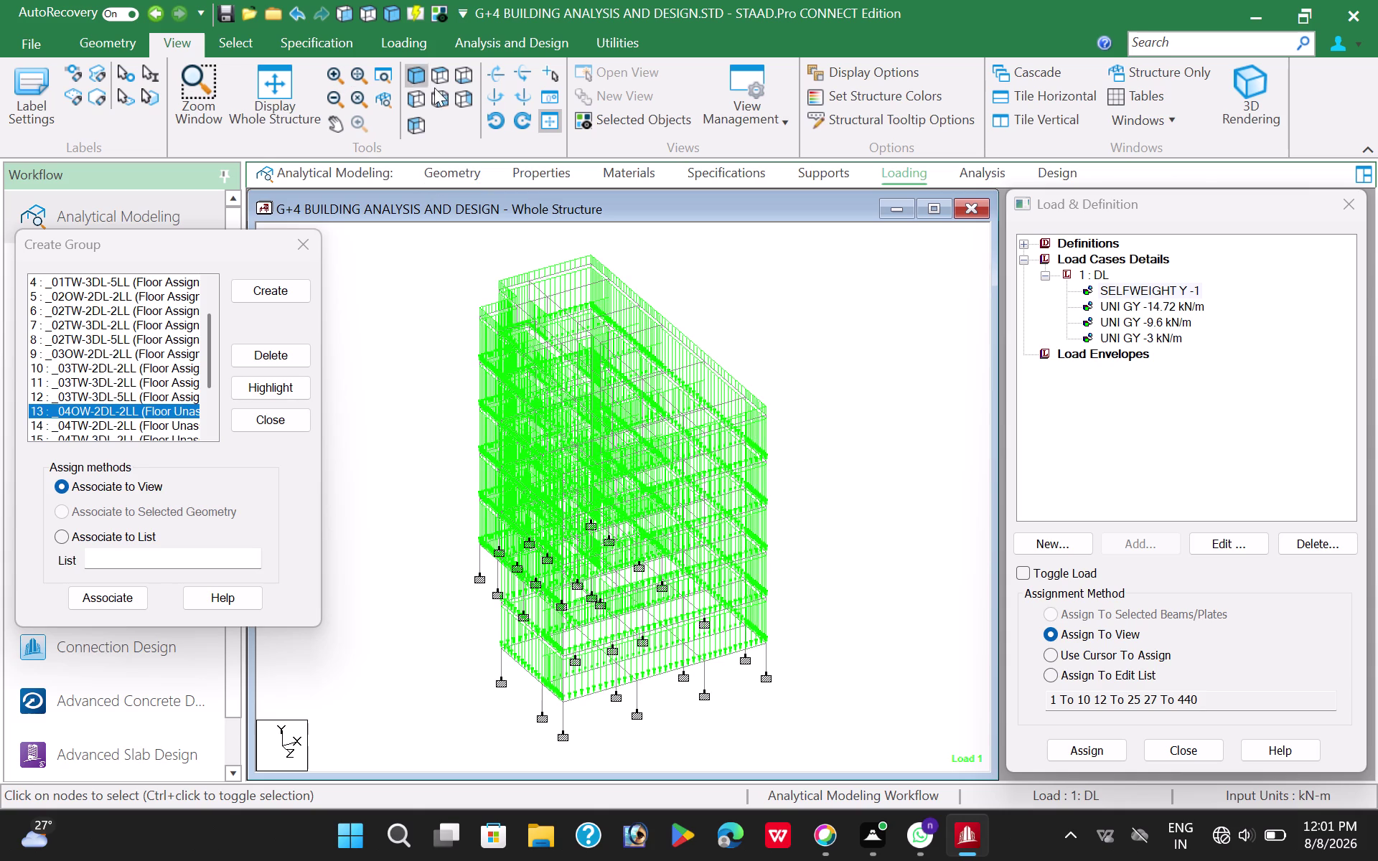
In front elevation, select the upper floor's beam line and show only that level.
click(429, 94)
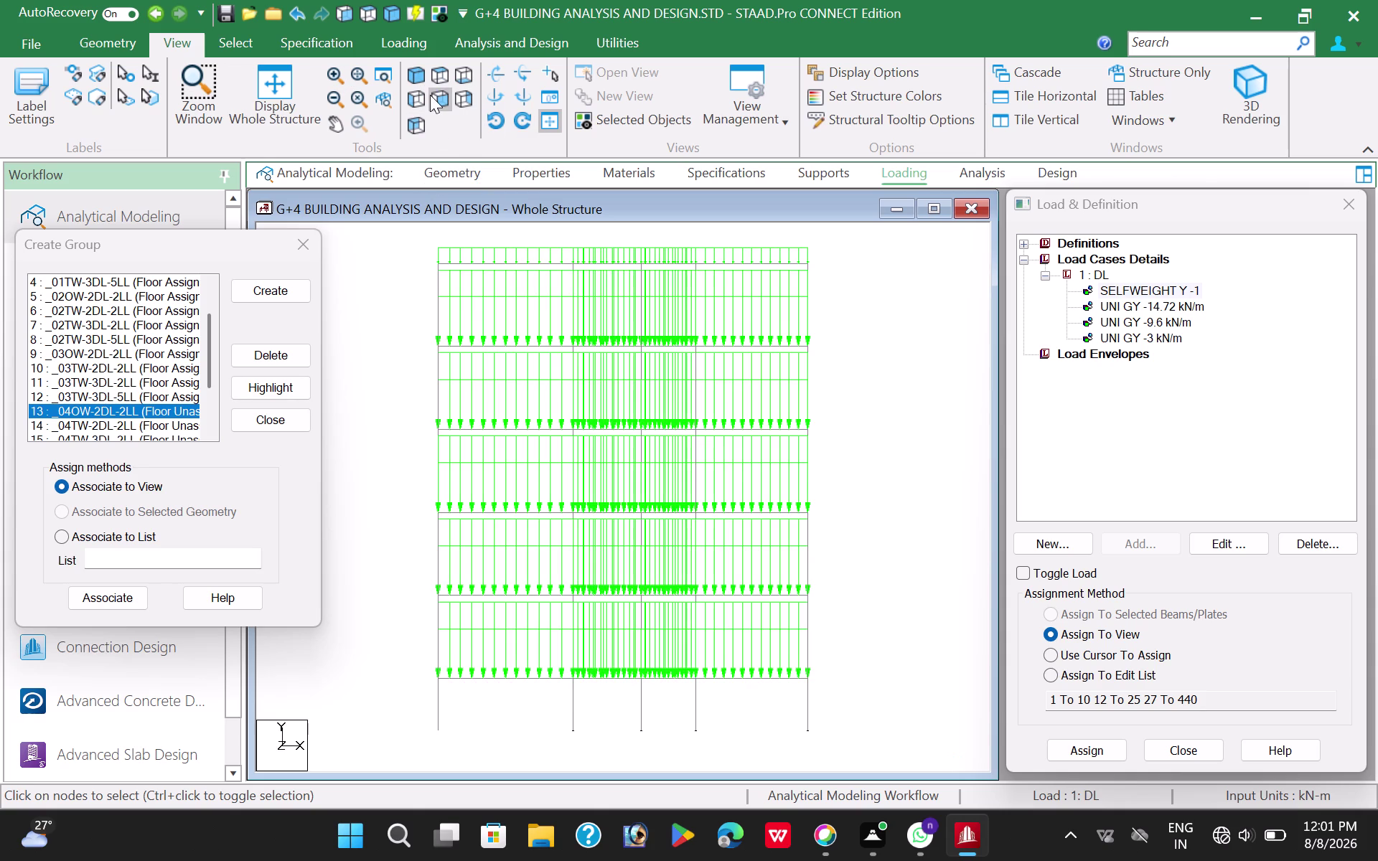
click(412, 76)
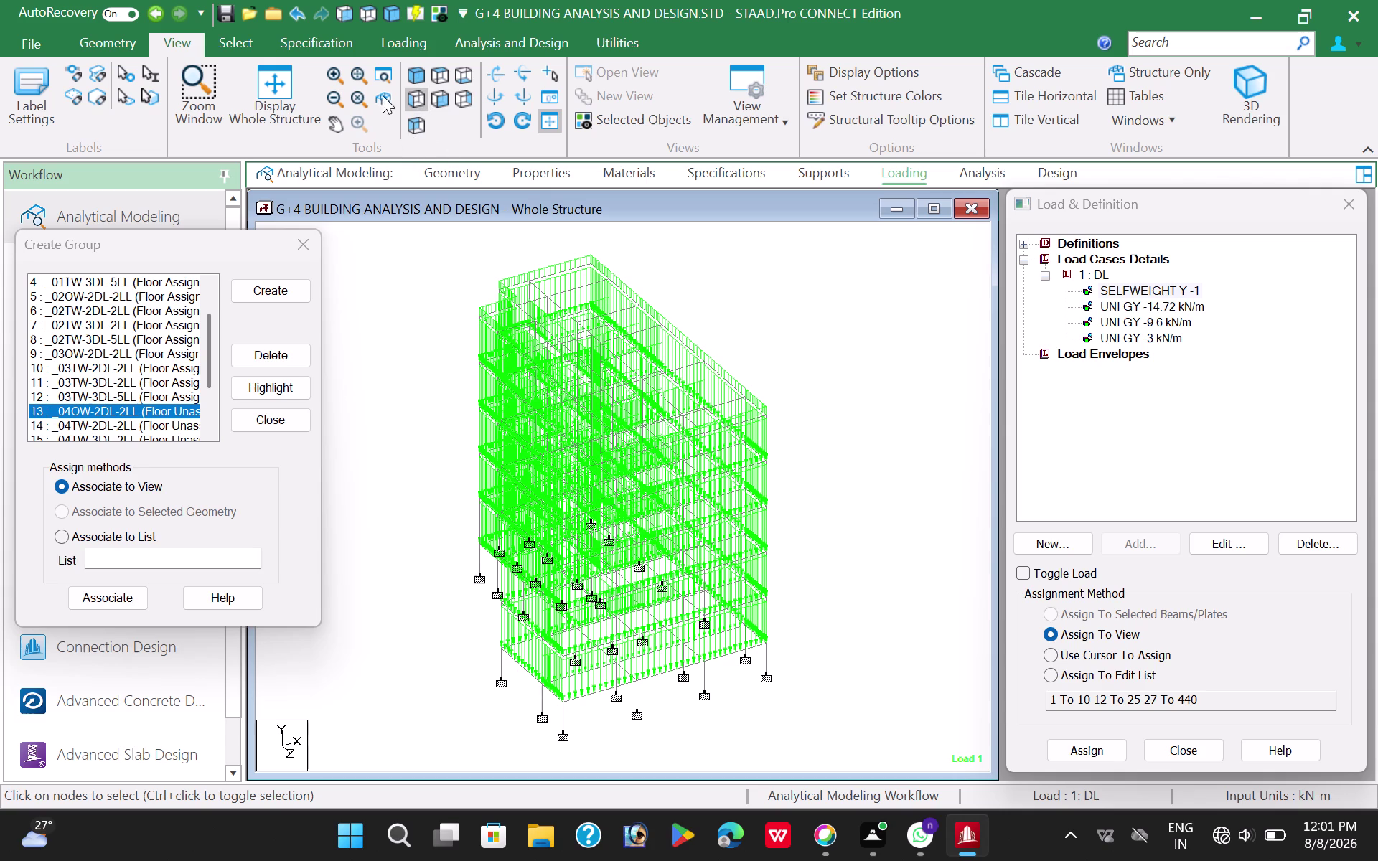
click(439, 97)
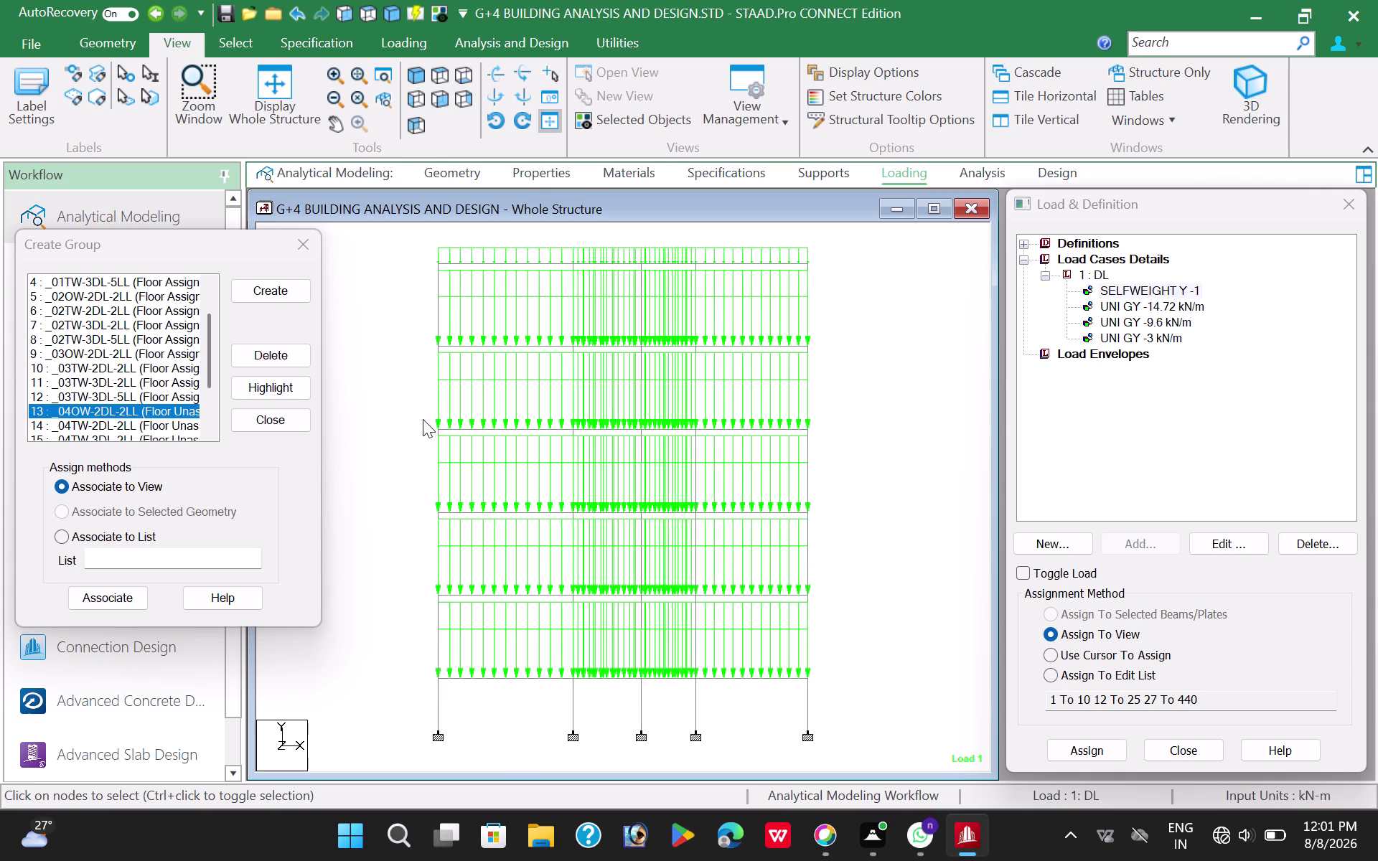
double_click(418, 334)
drag(425, 329, 842, 367)
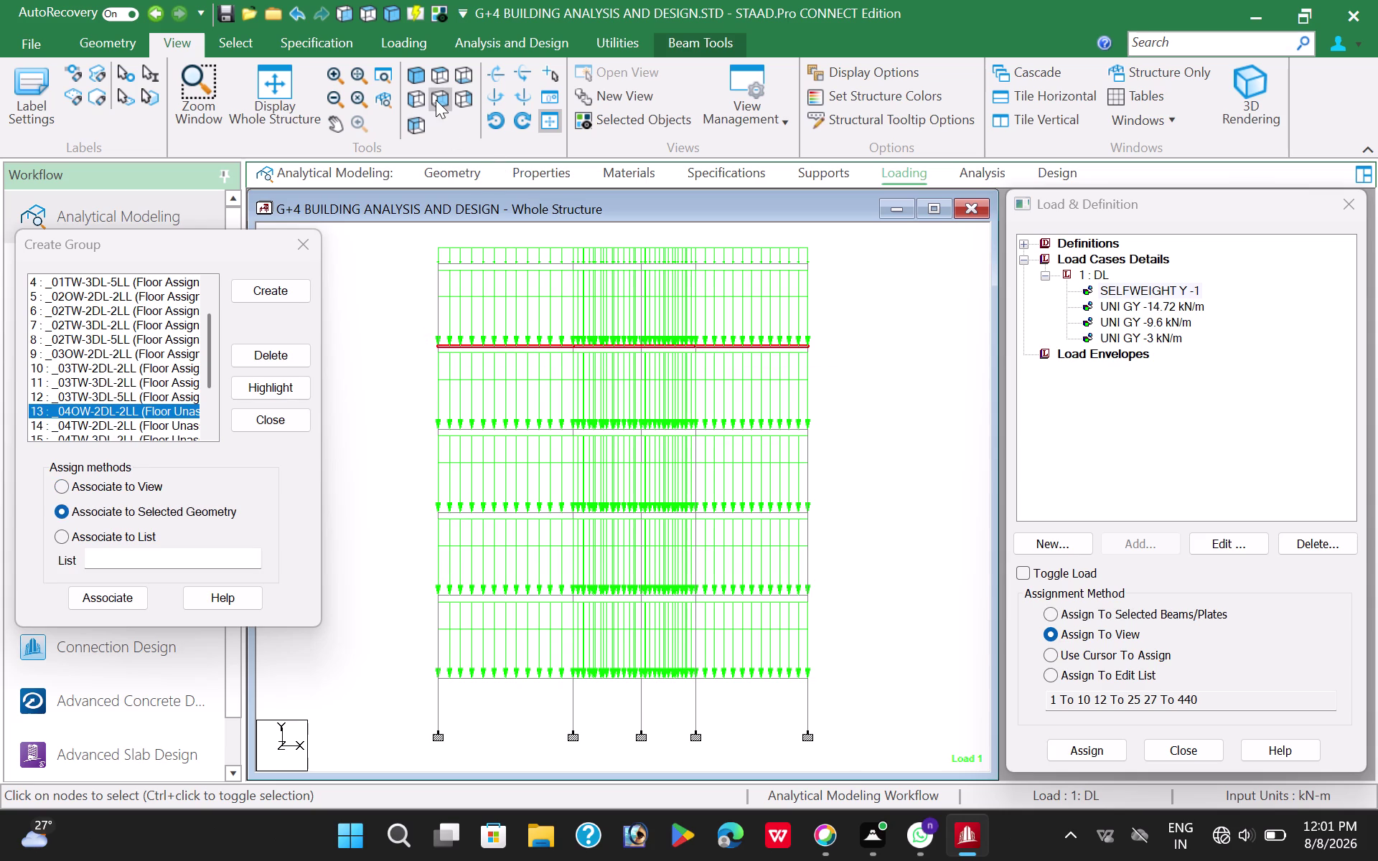
click(642, 124)
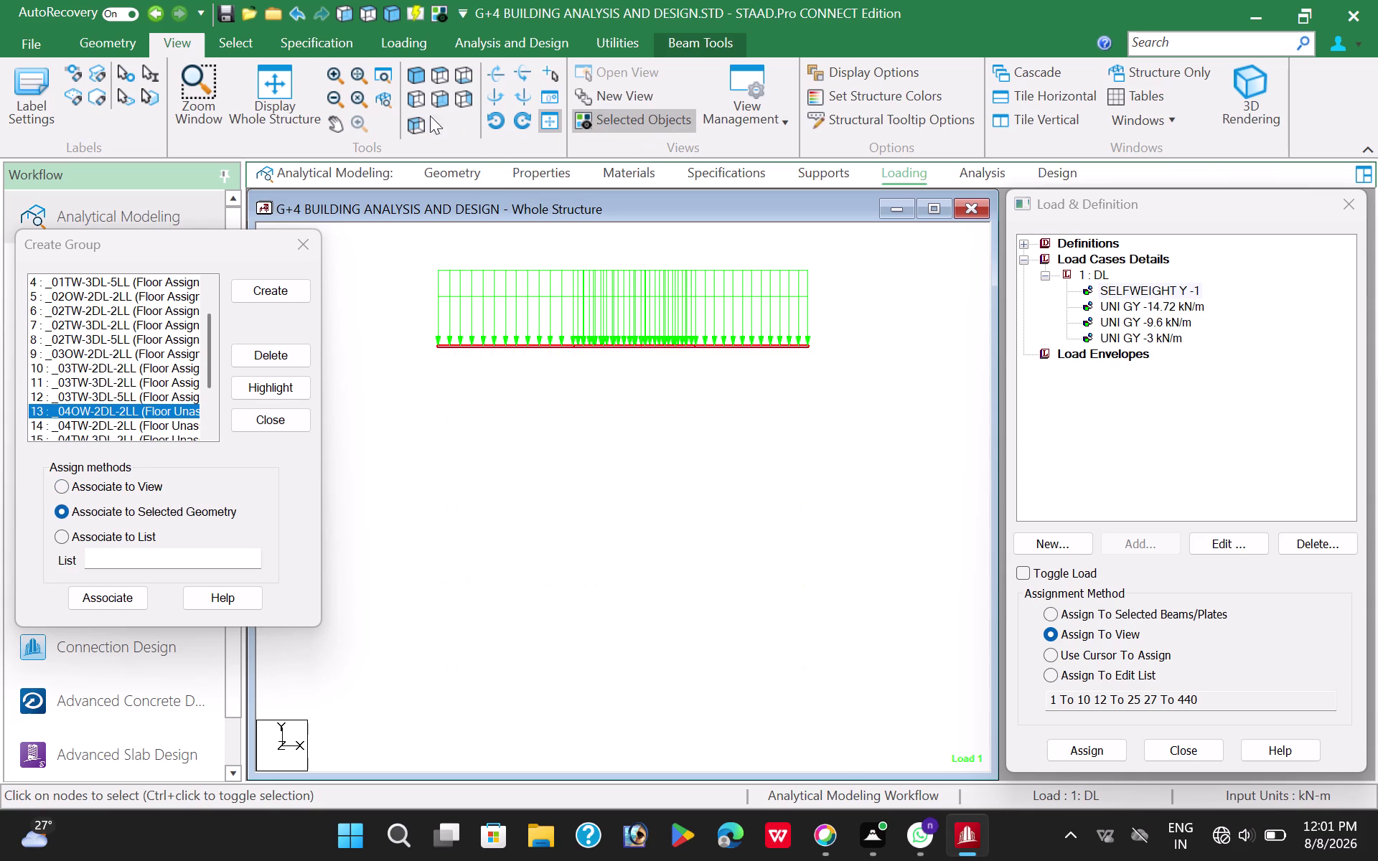
In top view, associate the bottom-left and three further panels with _04OW-2DL-2LL.
click(446, 83)
click(469, 417)
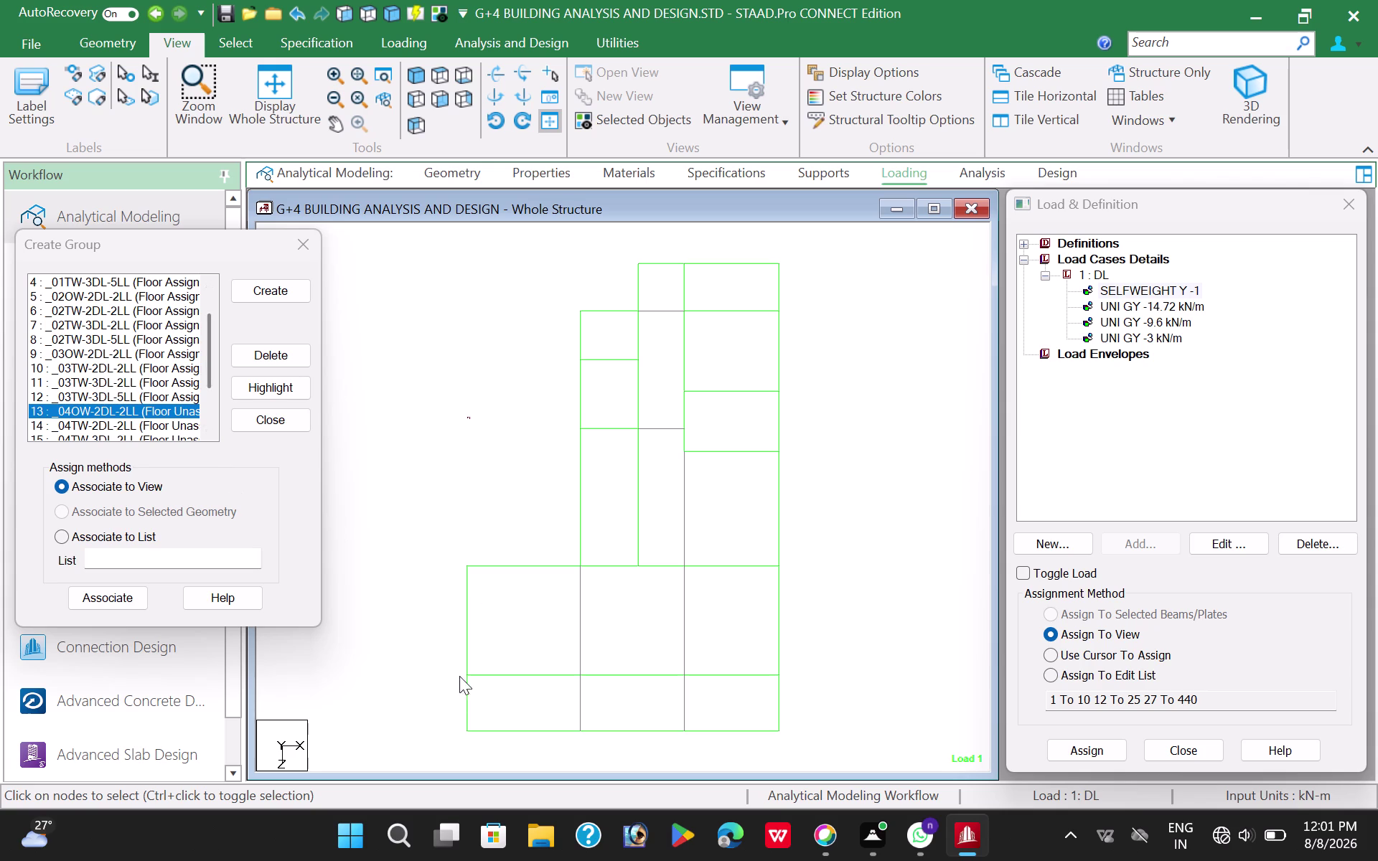
drag(447, 659, 595, 752)
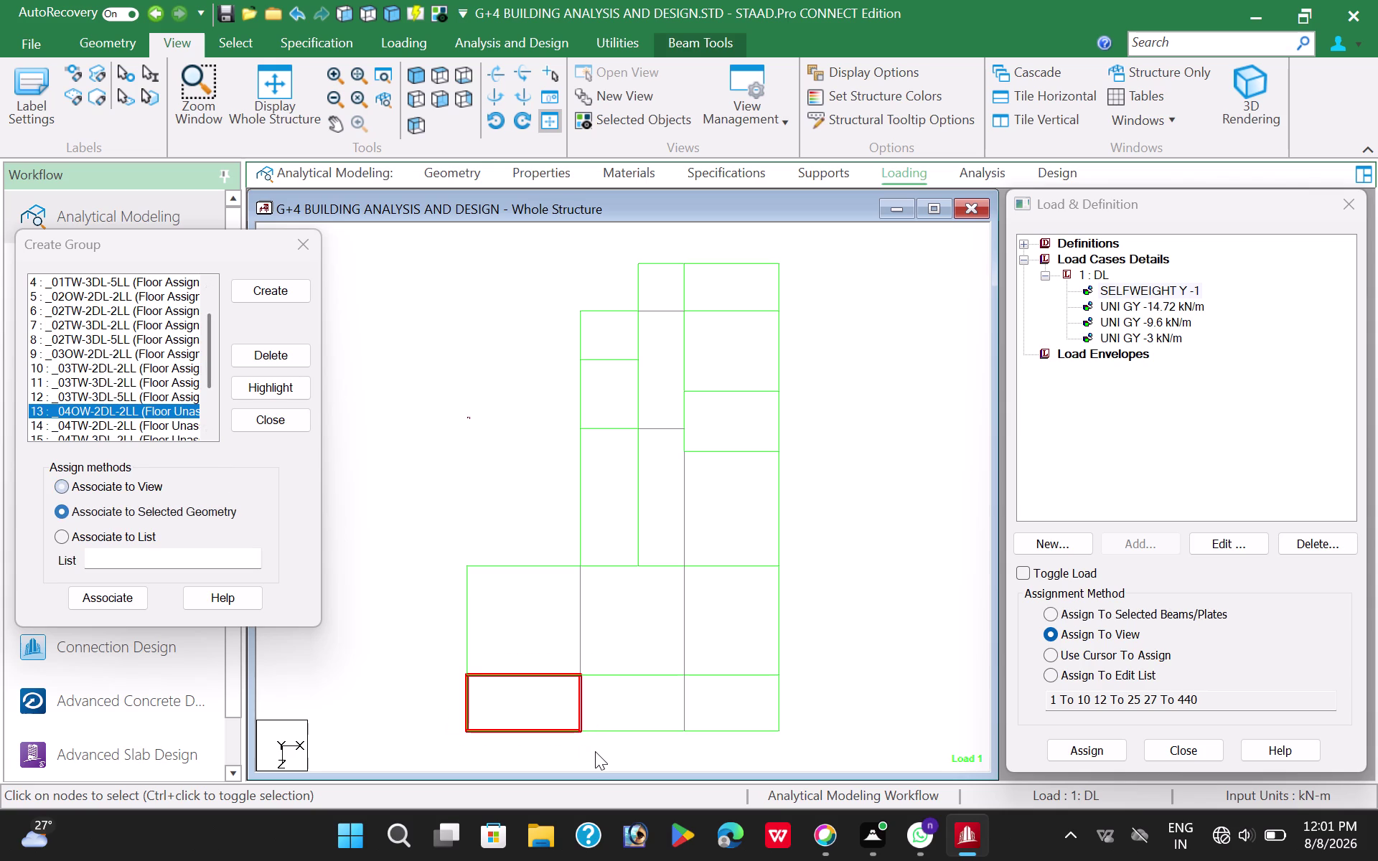
drag(560, 419, 688, 548)
drag(687, 549, 695, 581)
drag(625, 297, 688, 448)
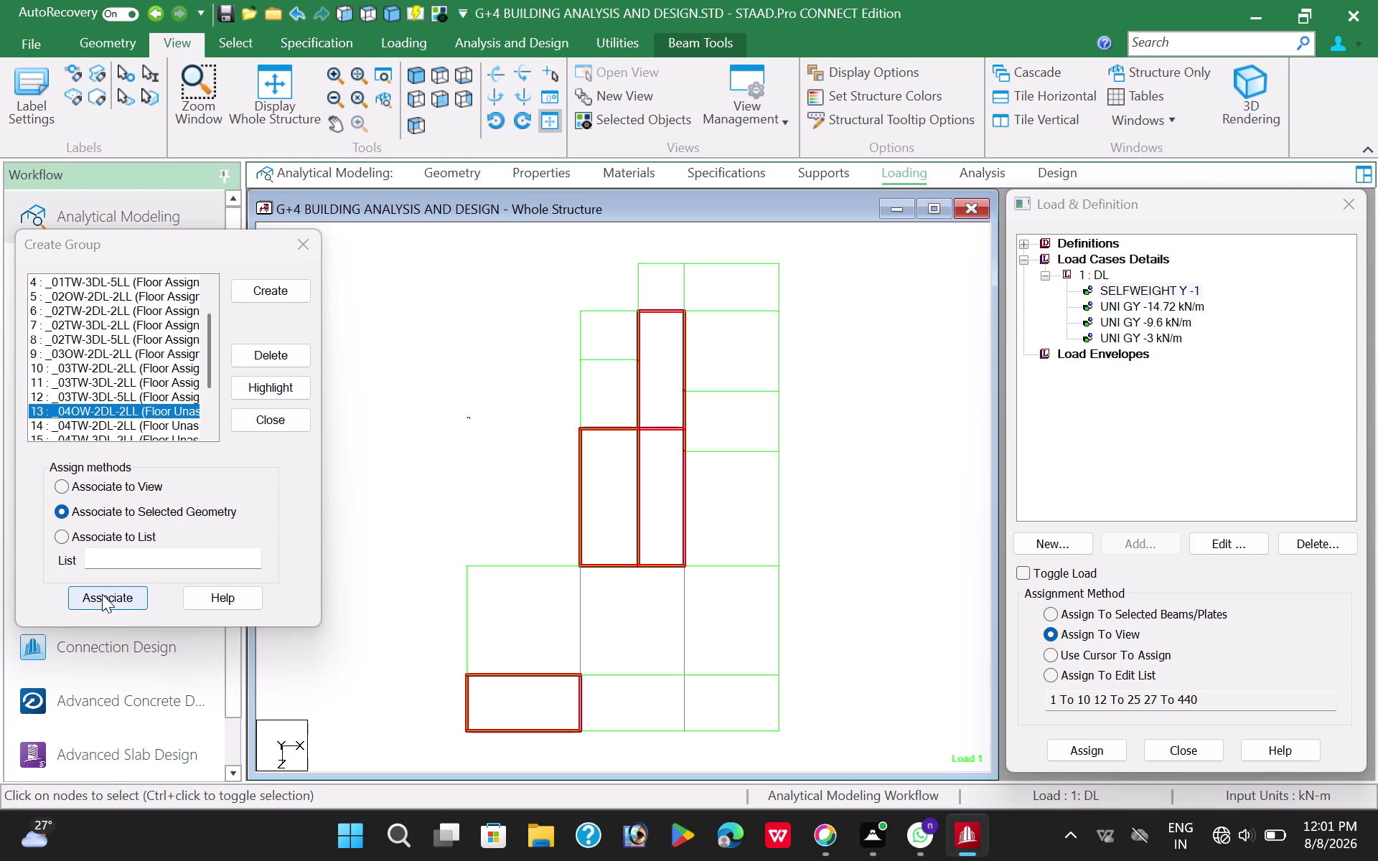
click(101, 594)
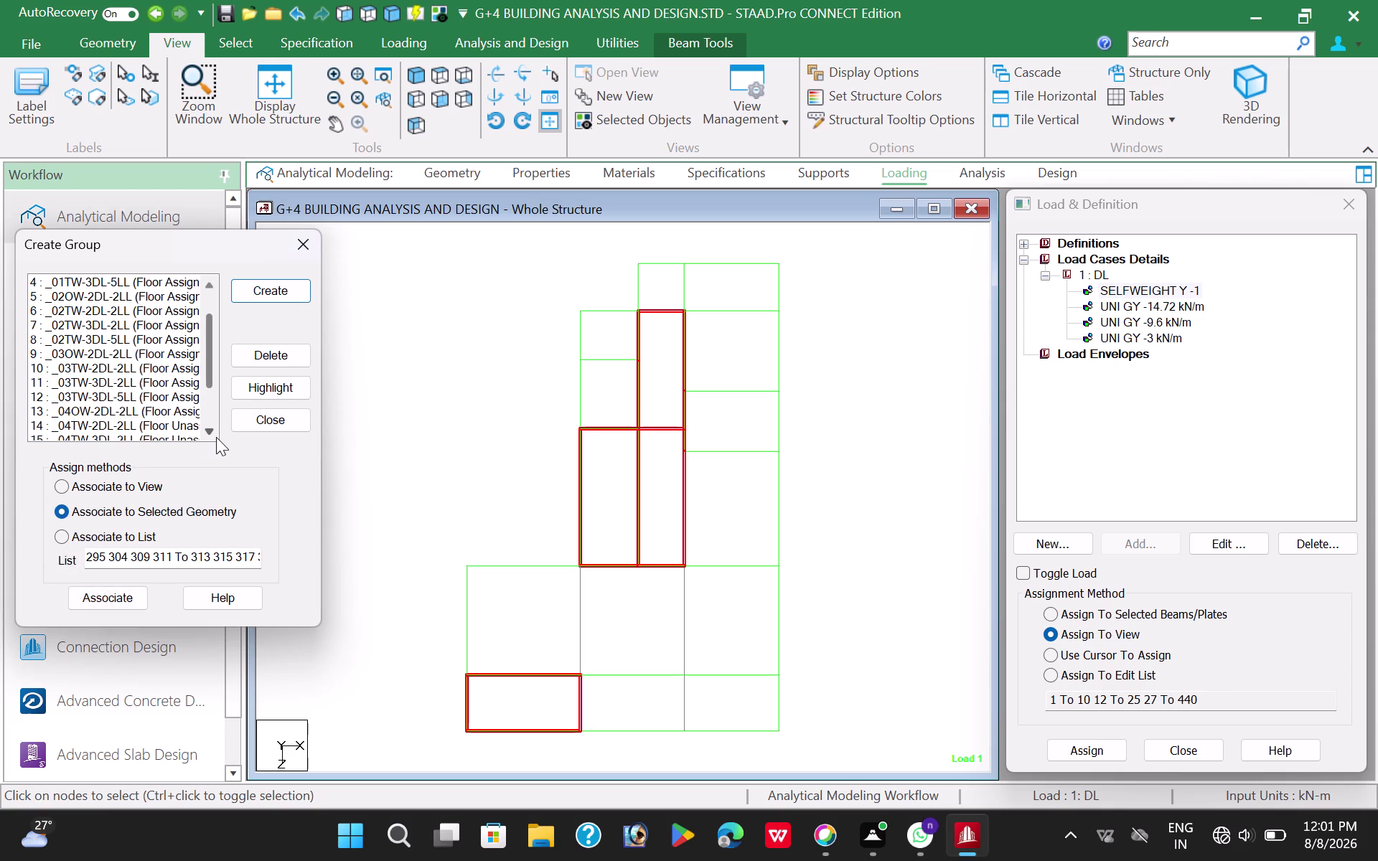
Highlight group _04OW-2DL-2LL to confirm its panels.
scroll(down, 3)
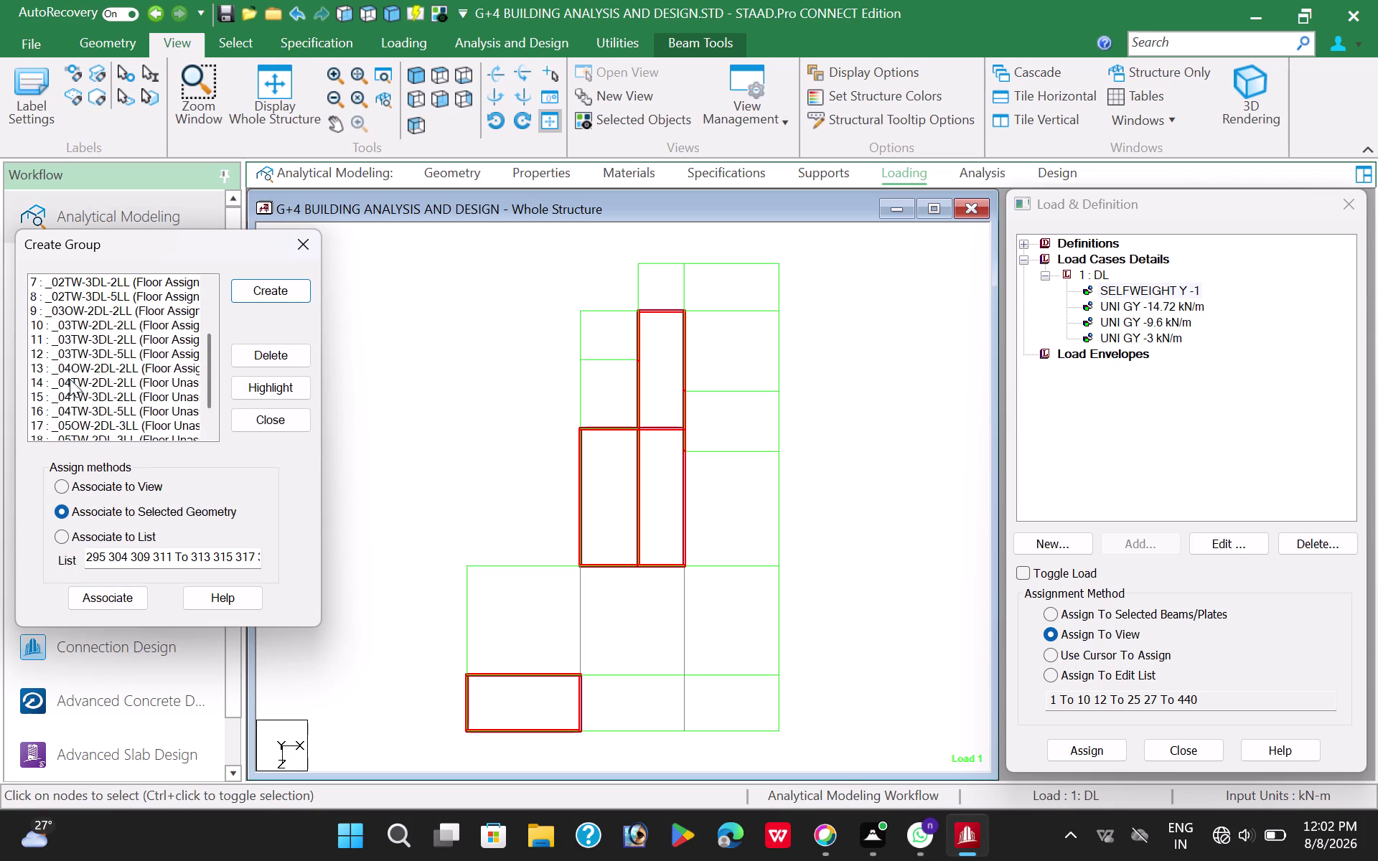
scroll(down, 3)
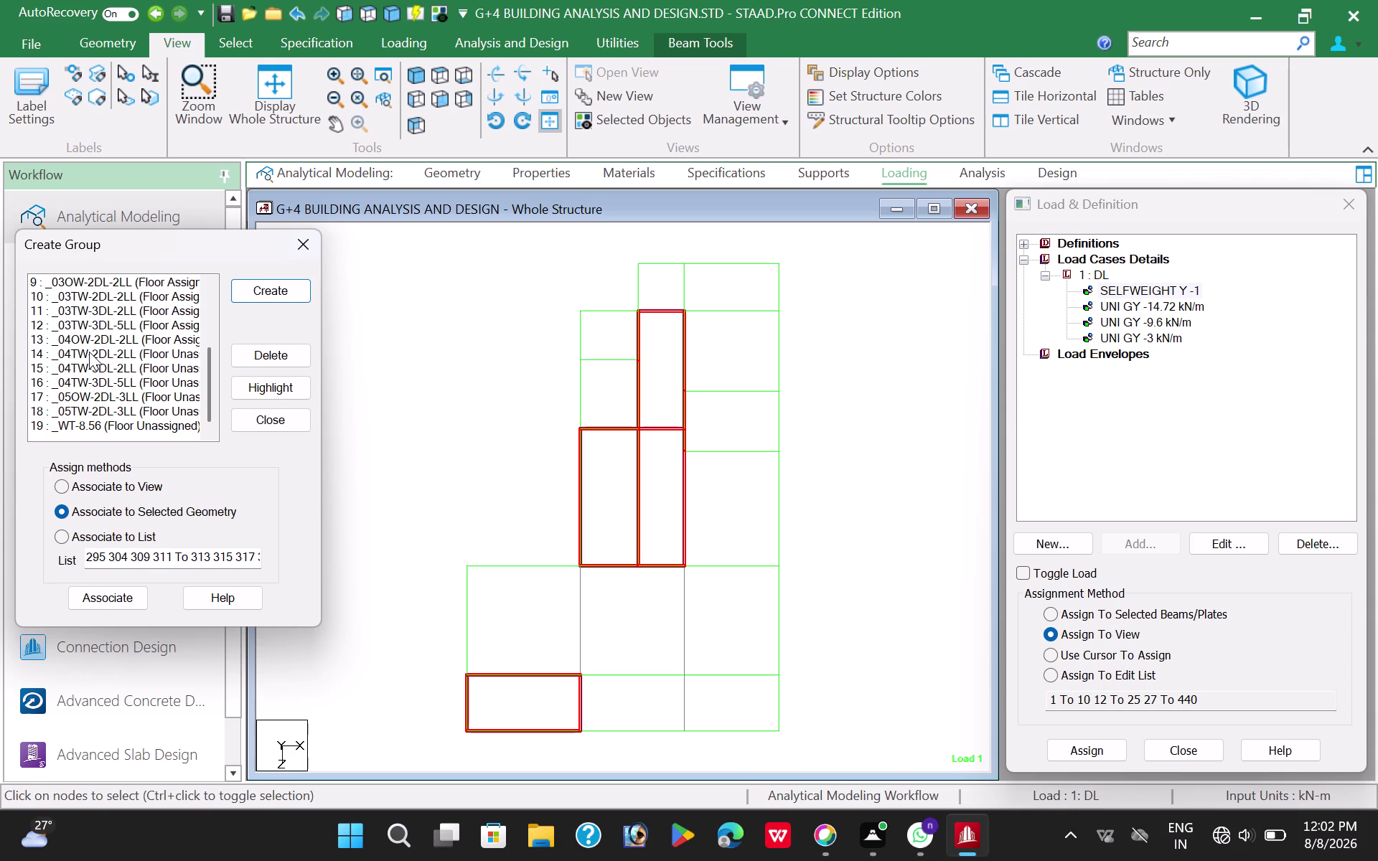
click(91, 343)
click(417, 340)
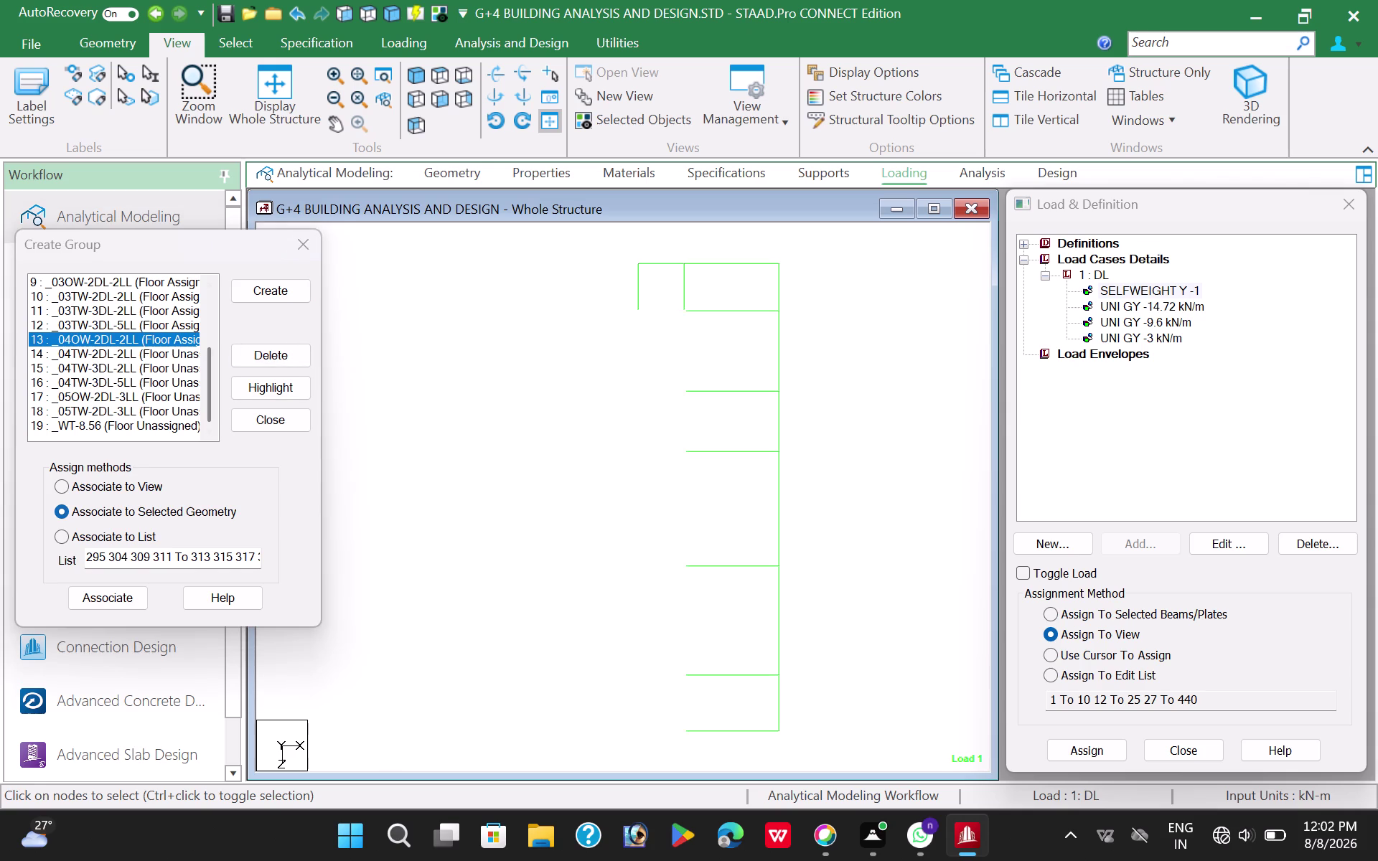
click(259, 387)
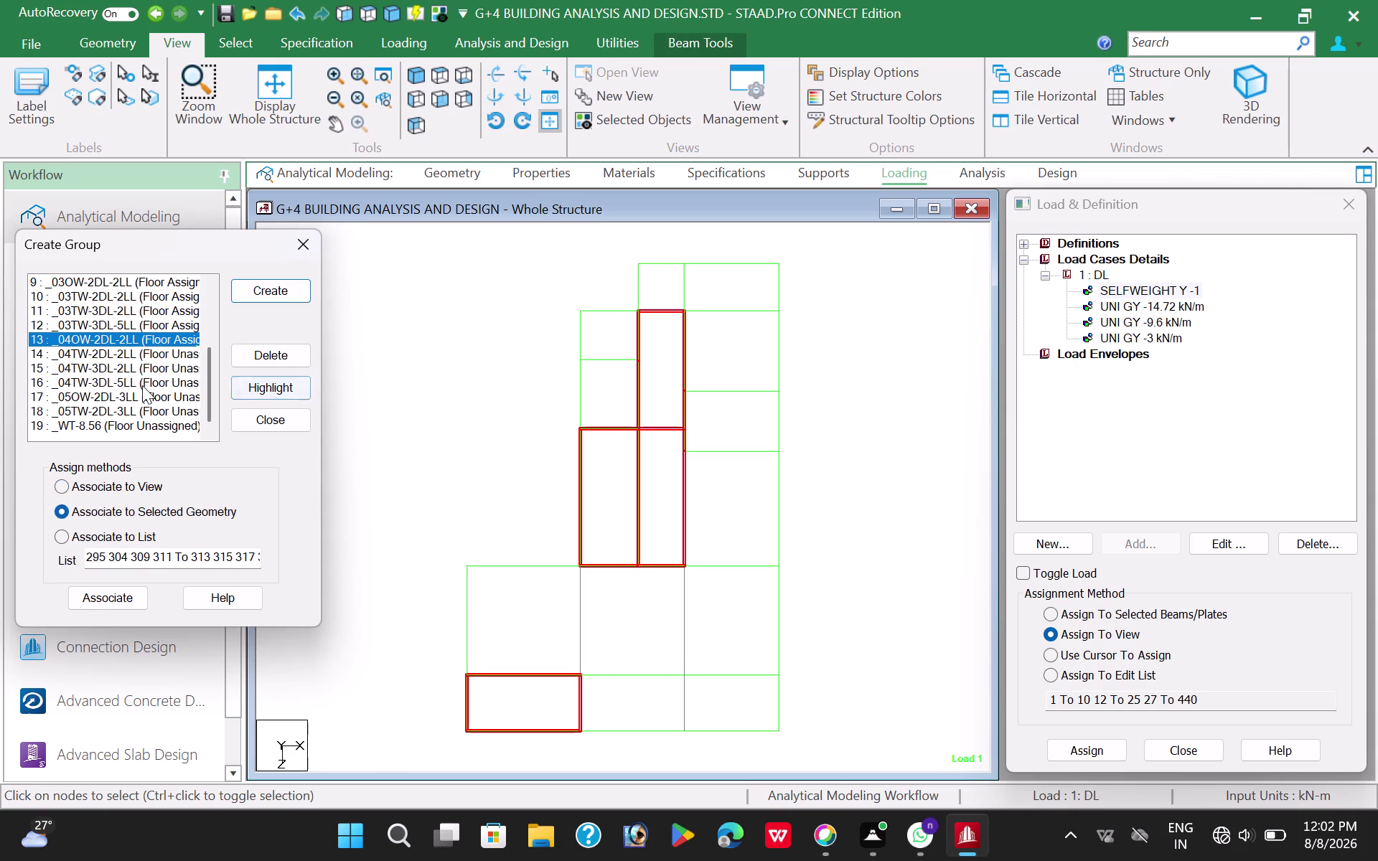
Associate the bottom-middle, right-hand column and small top panels with _04TW-2DL-2LL.
click(111, 355)
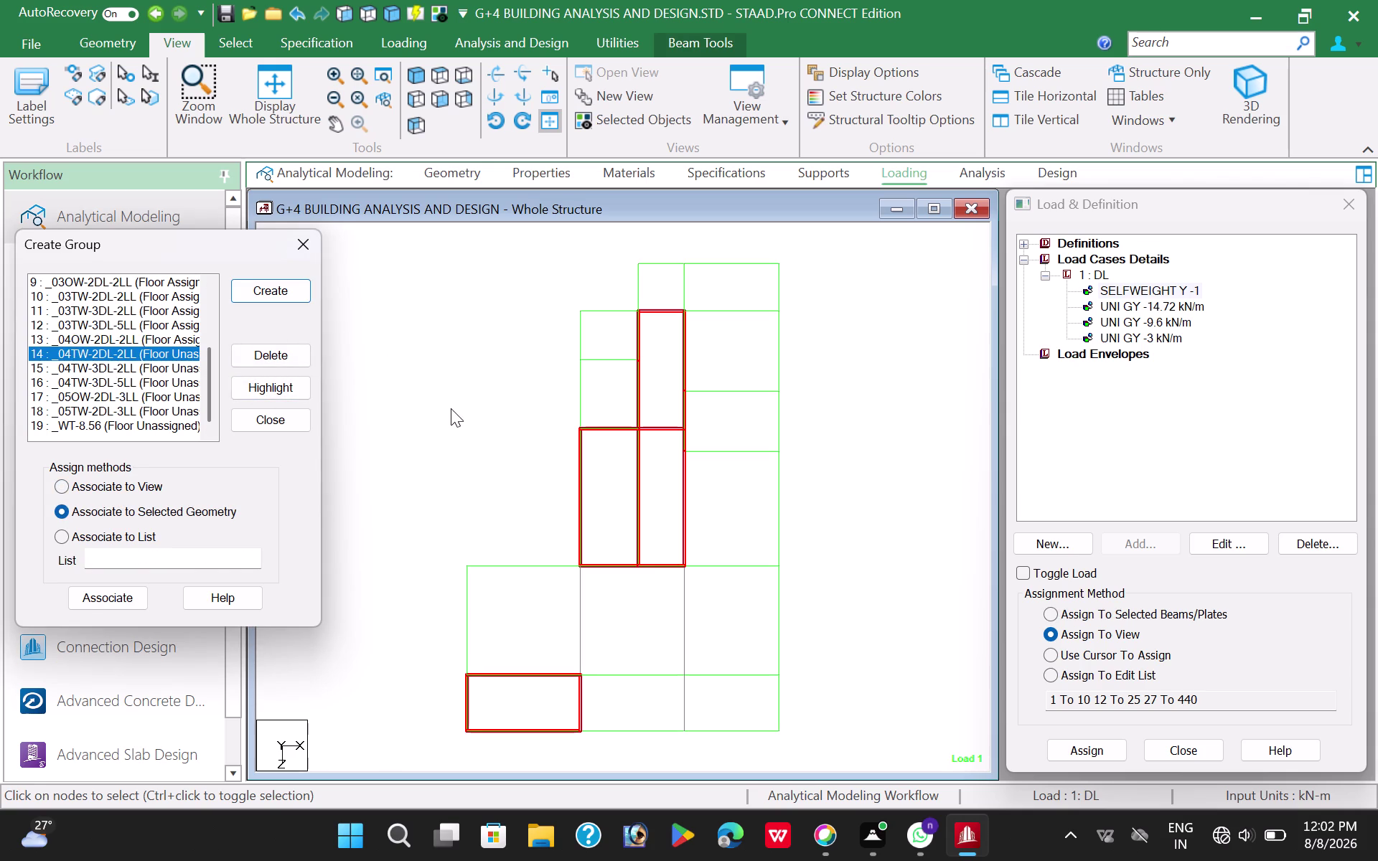
drag(560, 653, 719, 758)
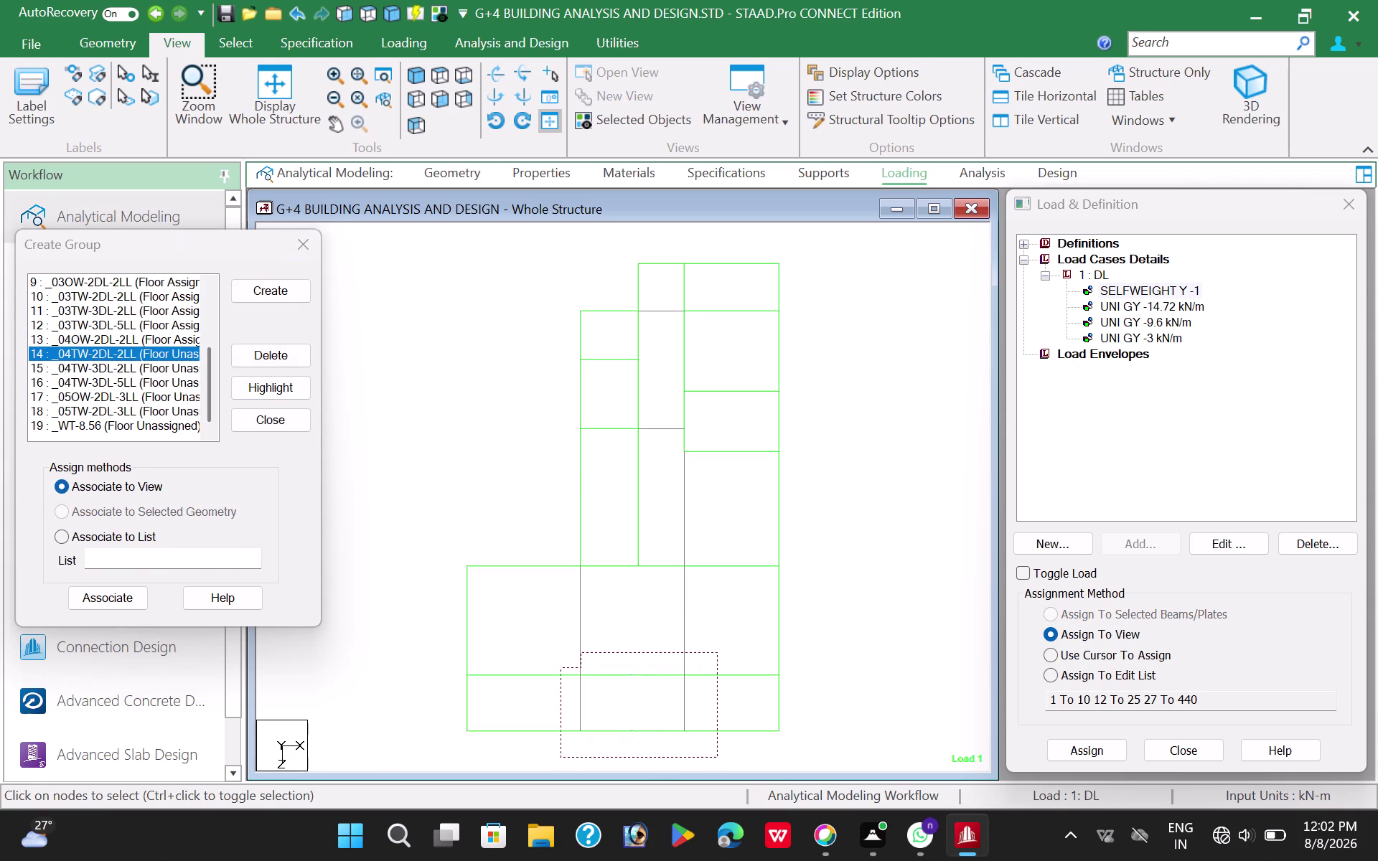
drag(720, 758, 703, 749)
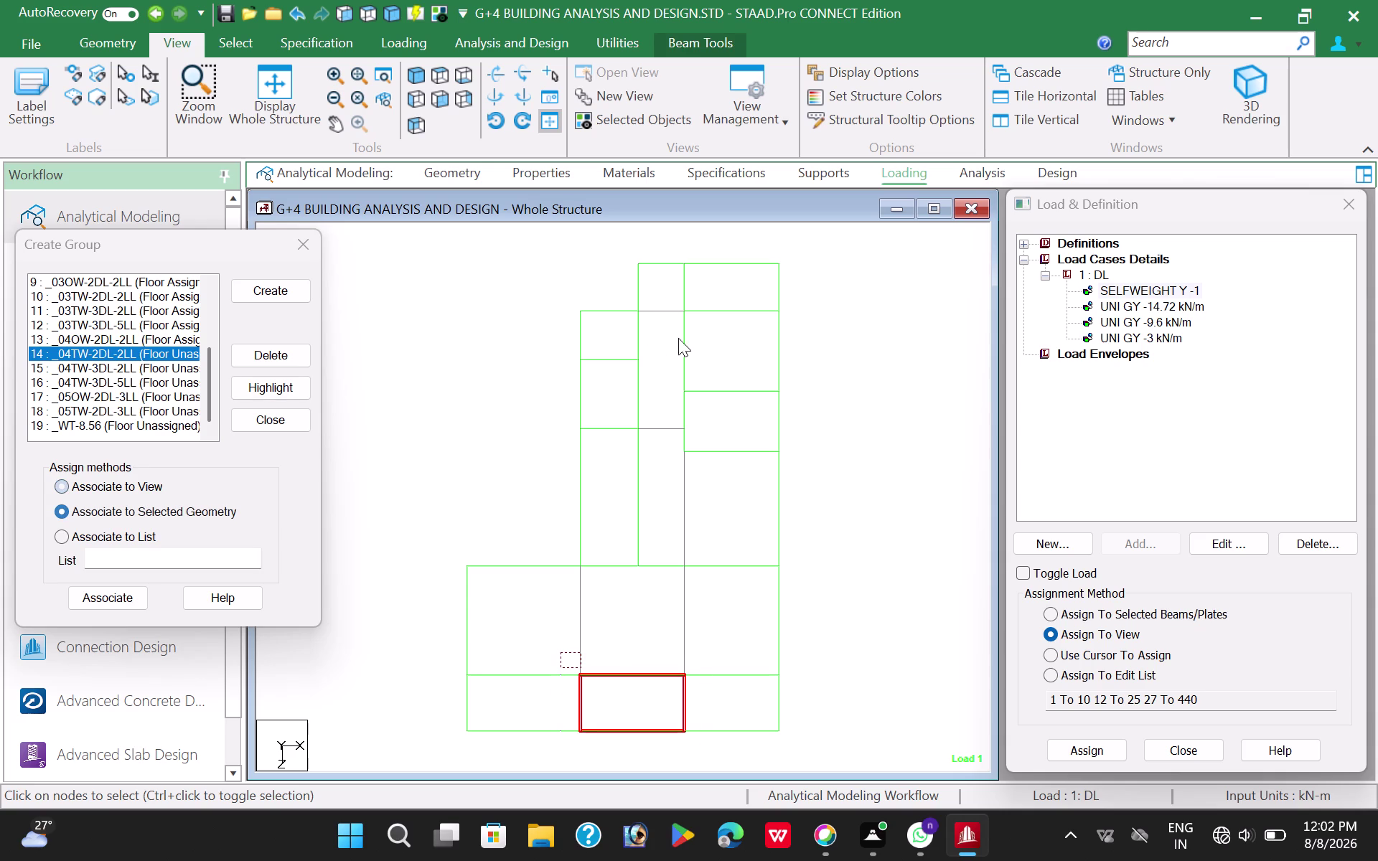
drag(673, 298, 808, 589)
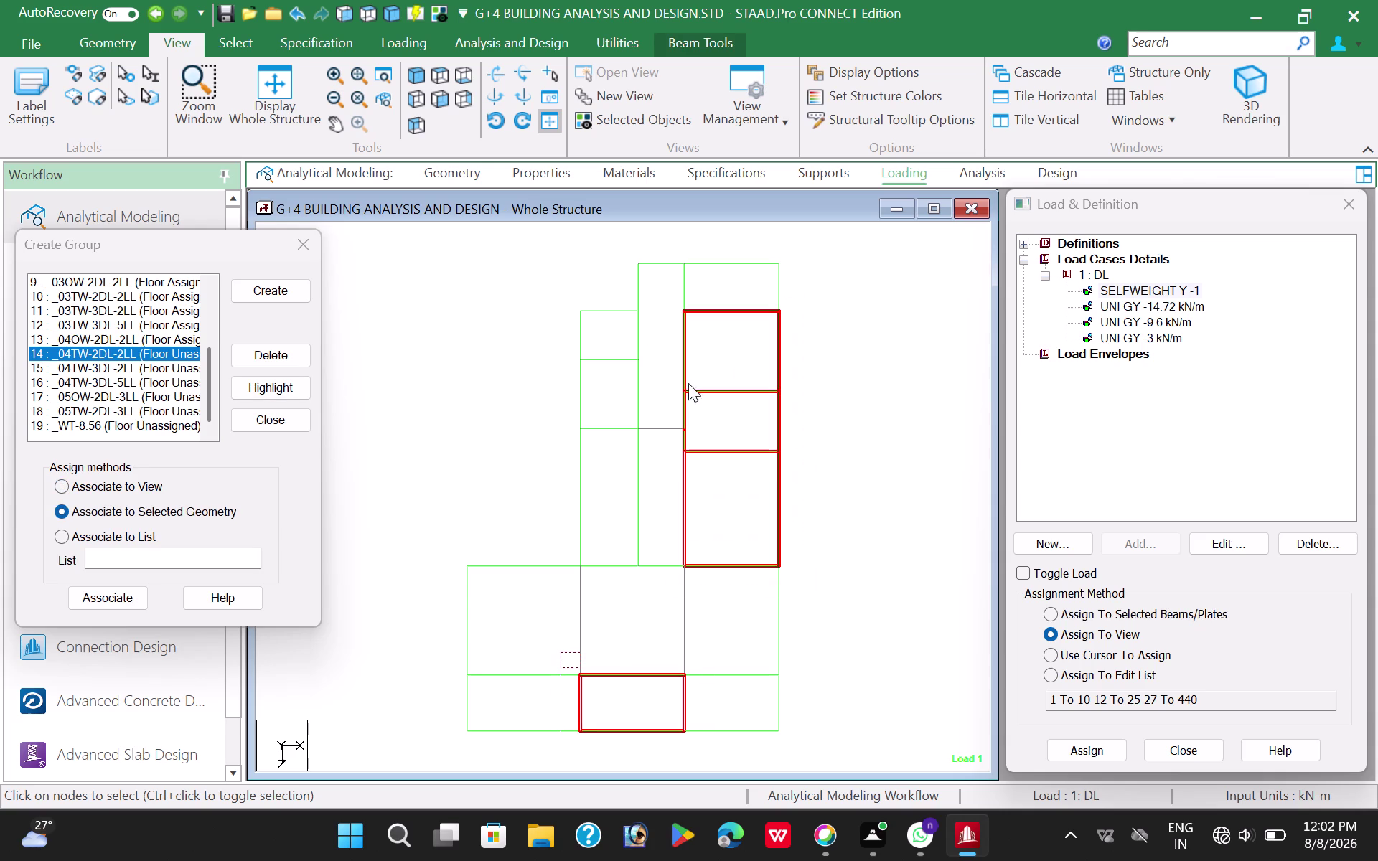
drag(625, 253, 696, 321)
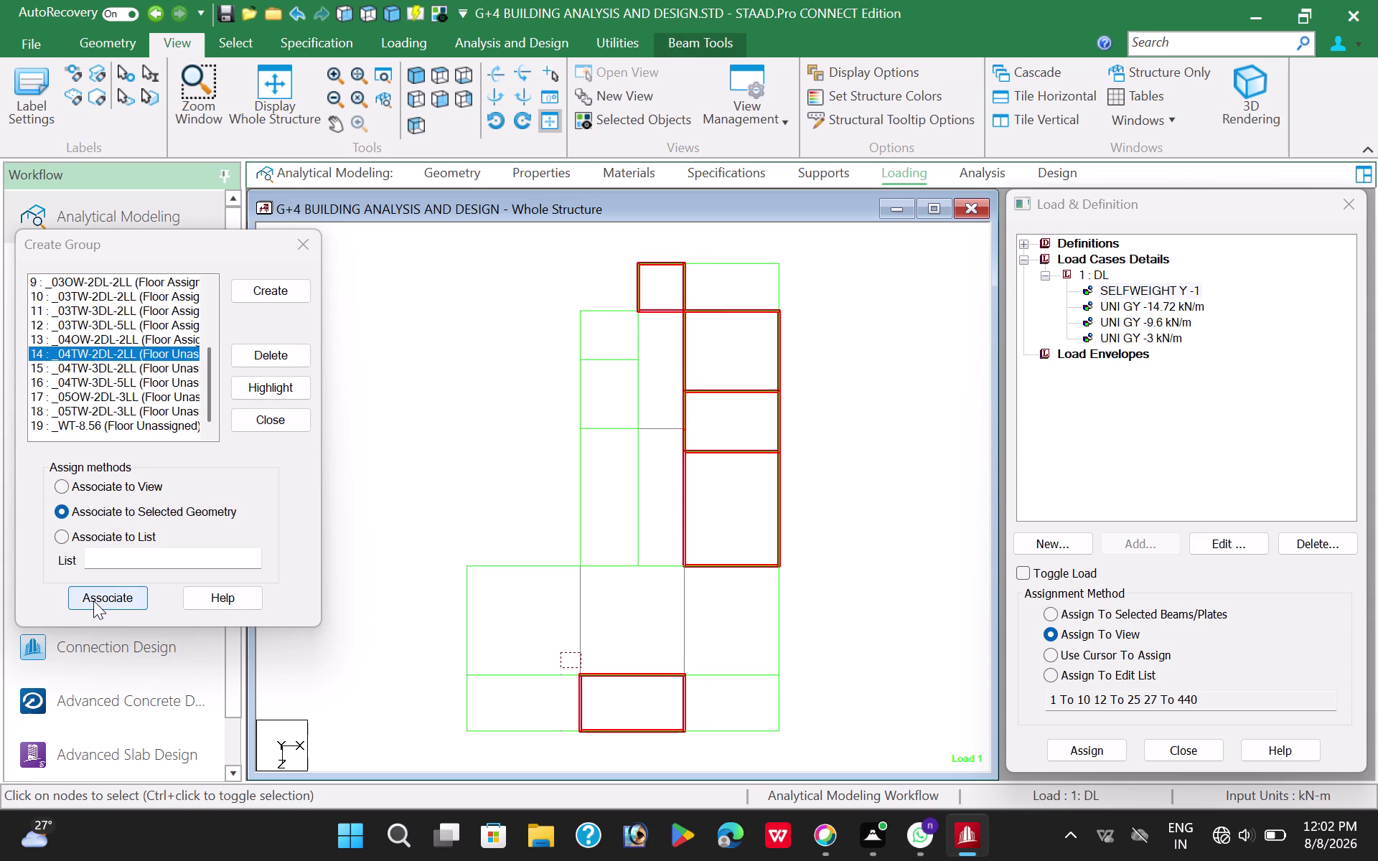
click(93, 601)
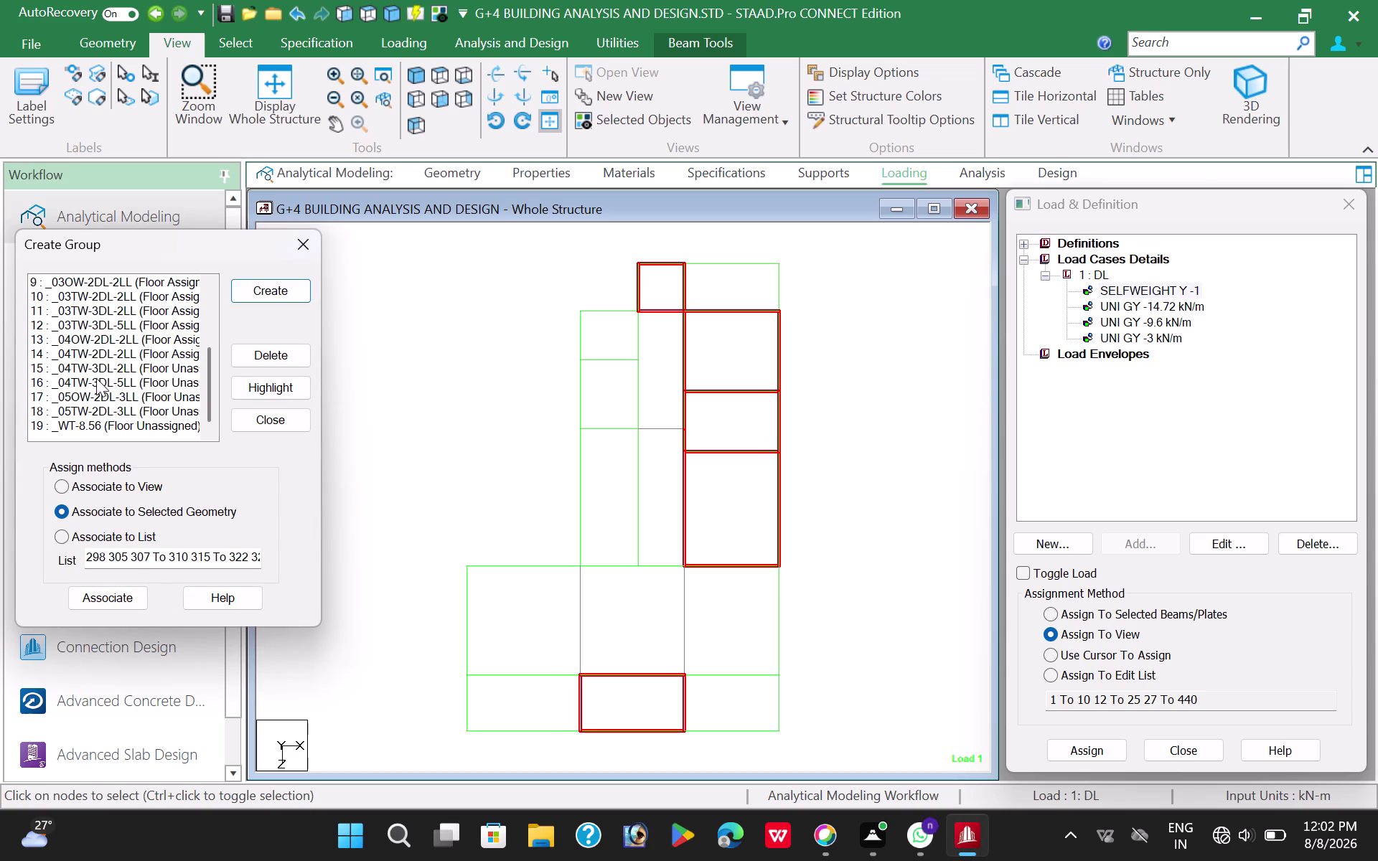
Associate the bottom-right panel and two upper-left panels with _04TW-3DL-2LL.
click(96, 374)
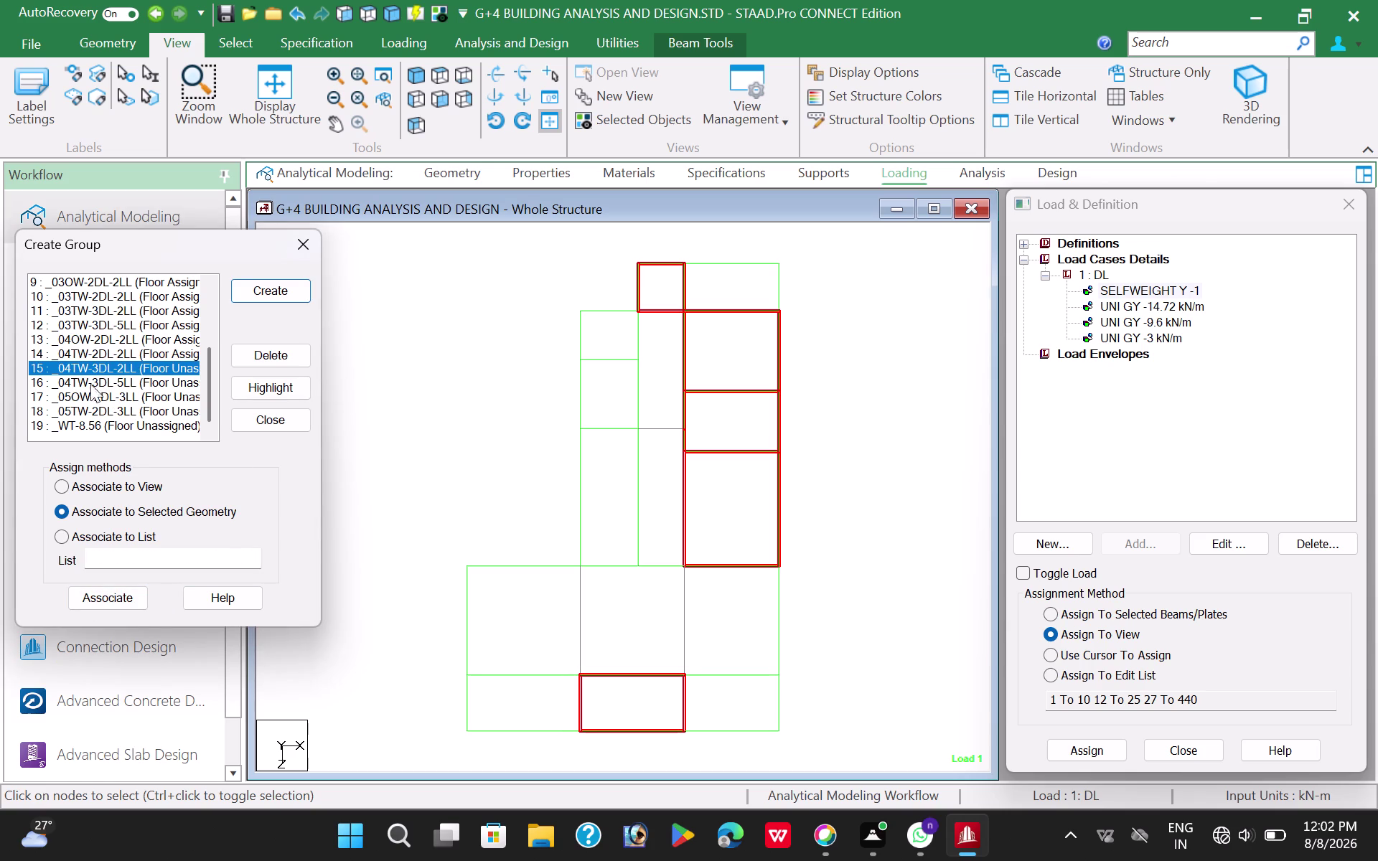
drag(670, 655, 678, 668)
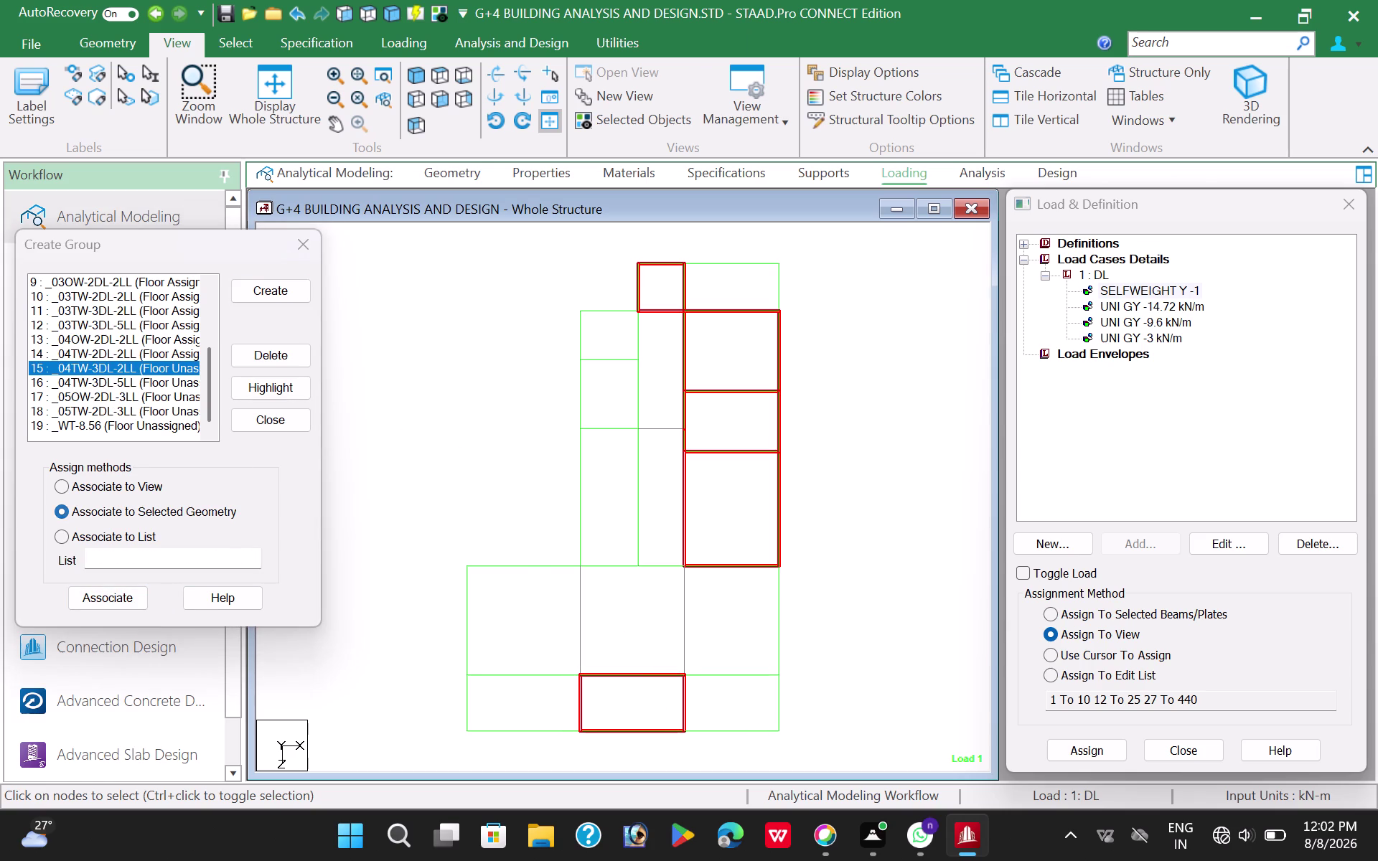
drag(678, 668, 819, 745)
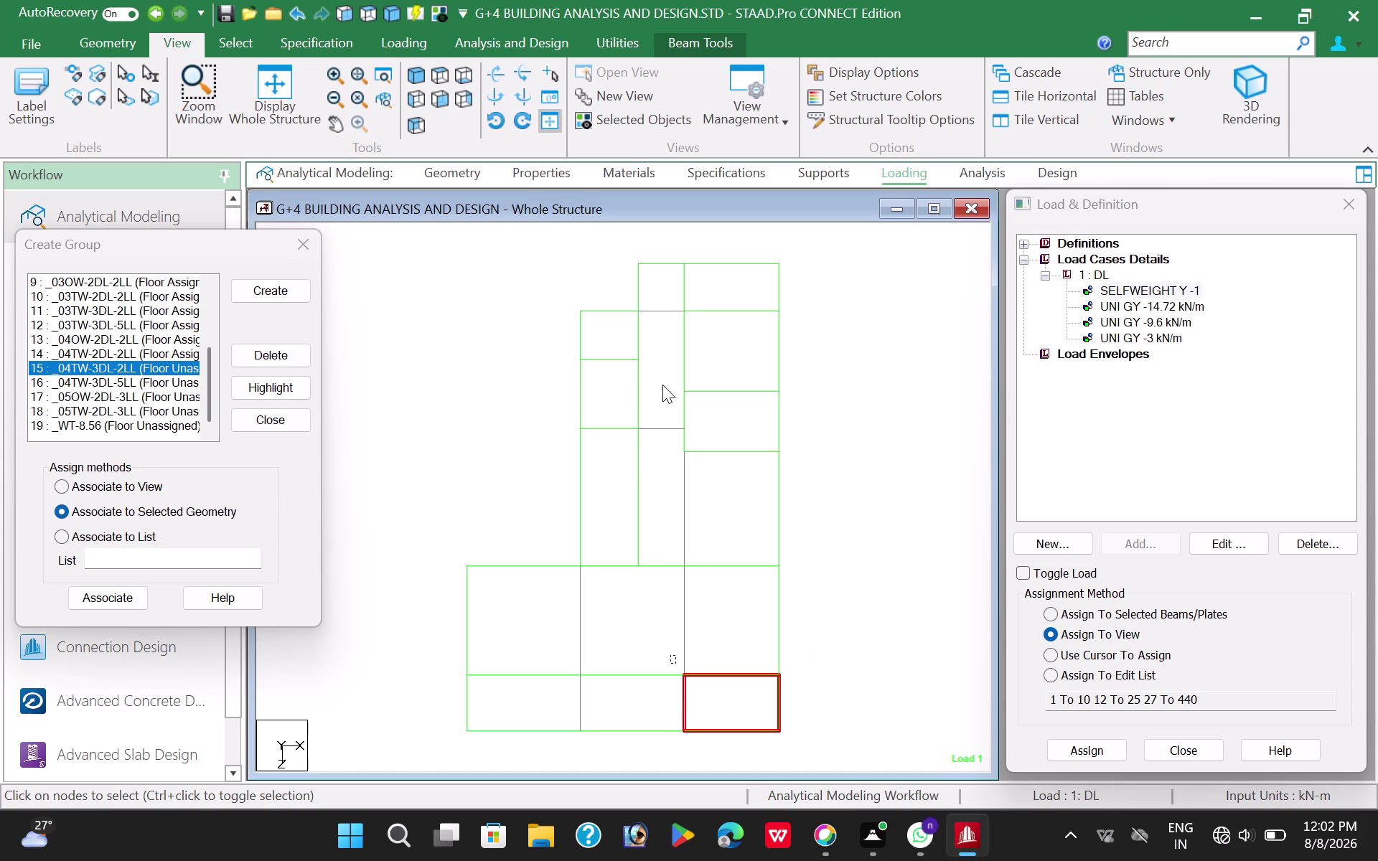
drag(566, 297, 578, 338)
drag(578, 338, 646, 435)
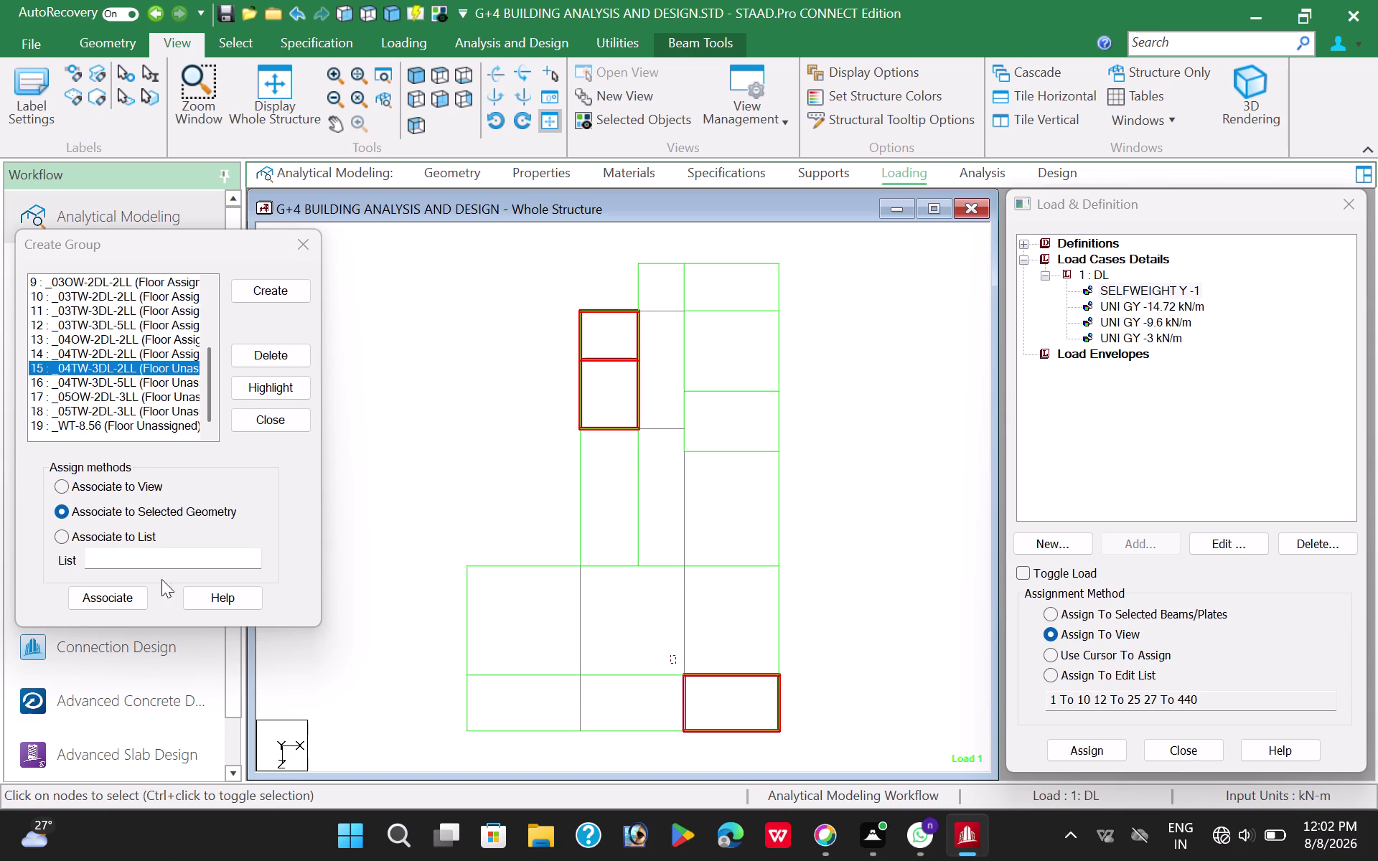
click(101, 599)
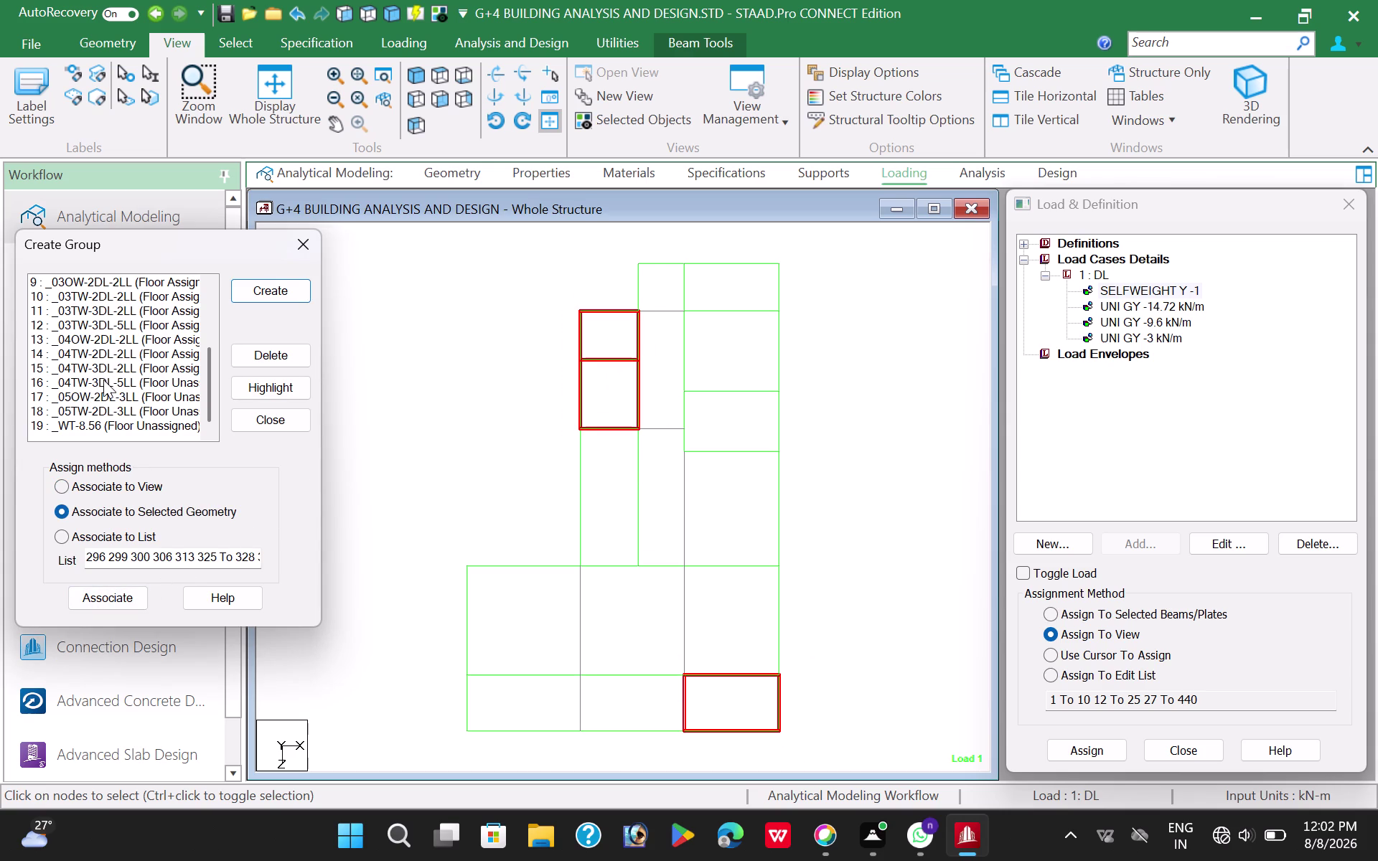
click(104, 379)
Associate the three middle-row panels and the top-right panel with _04TW-3DL-5LL.
drag(433, 546, 848, 691)
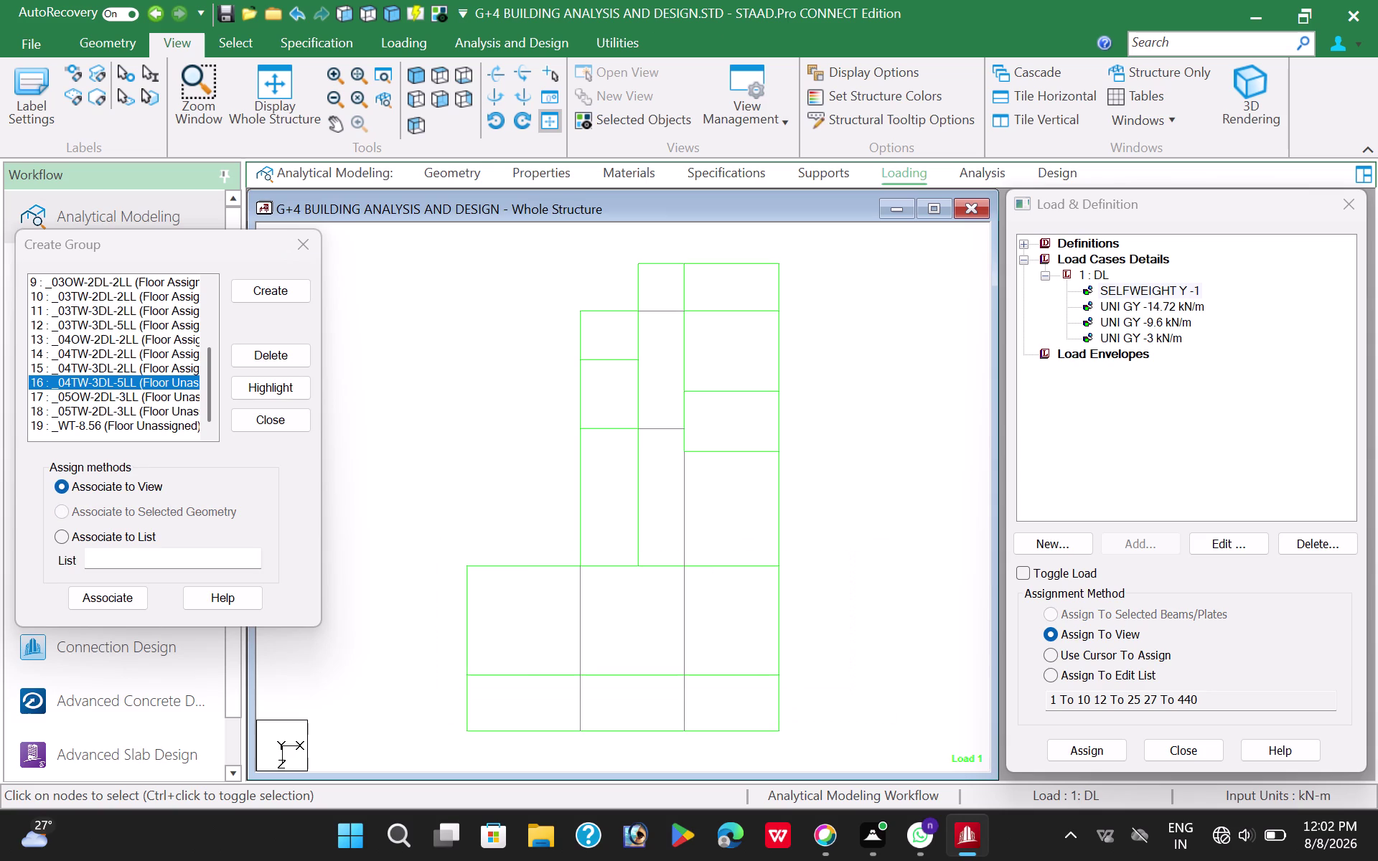
drag(848, 691, 824, 686)
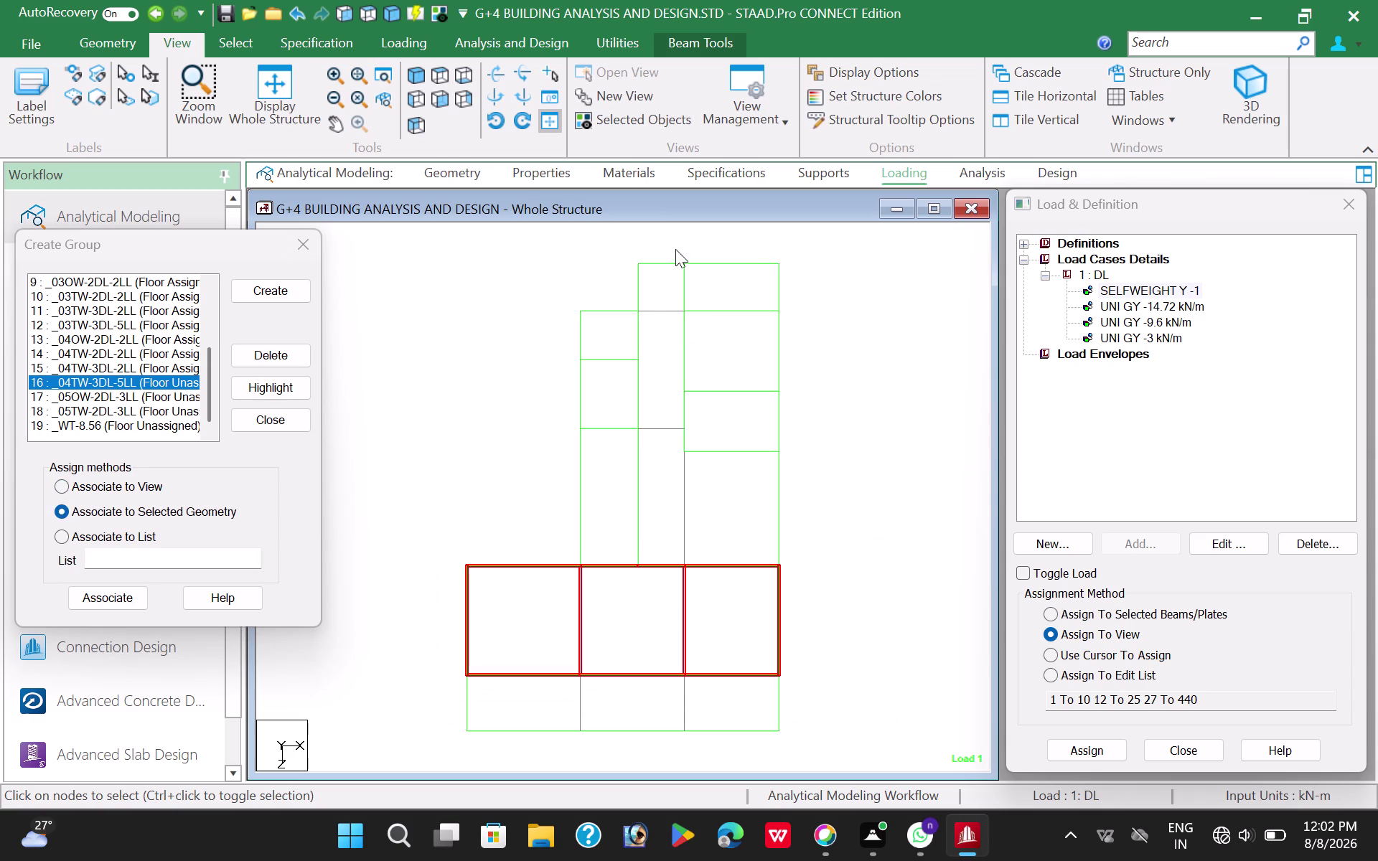
drag(675, 249, 815, 327)
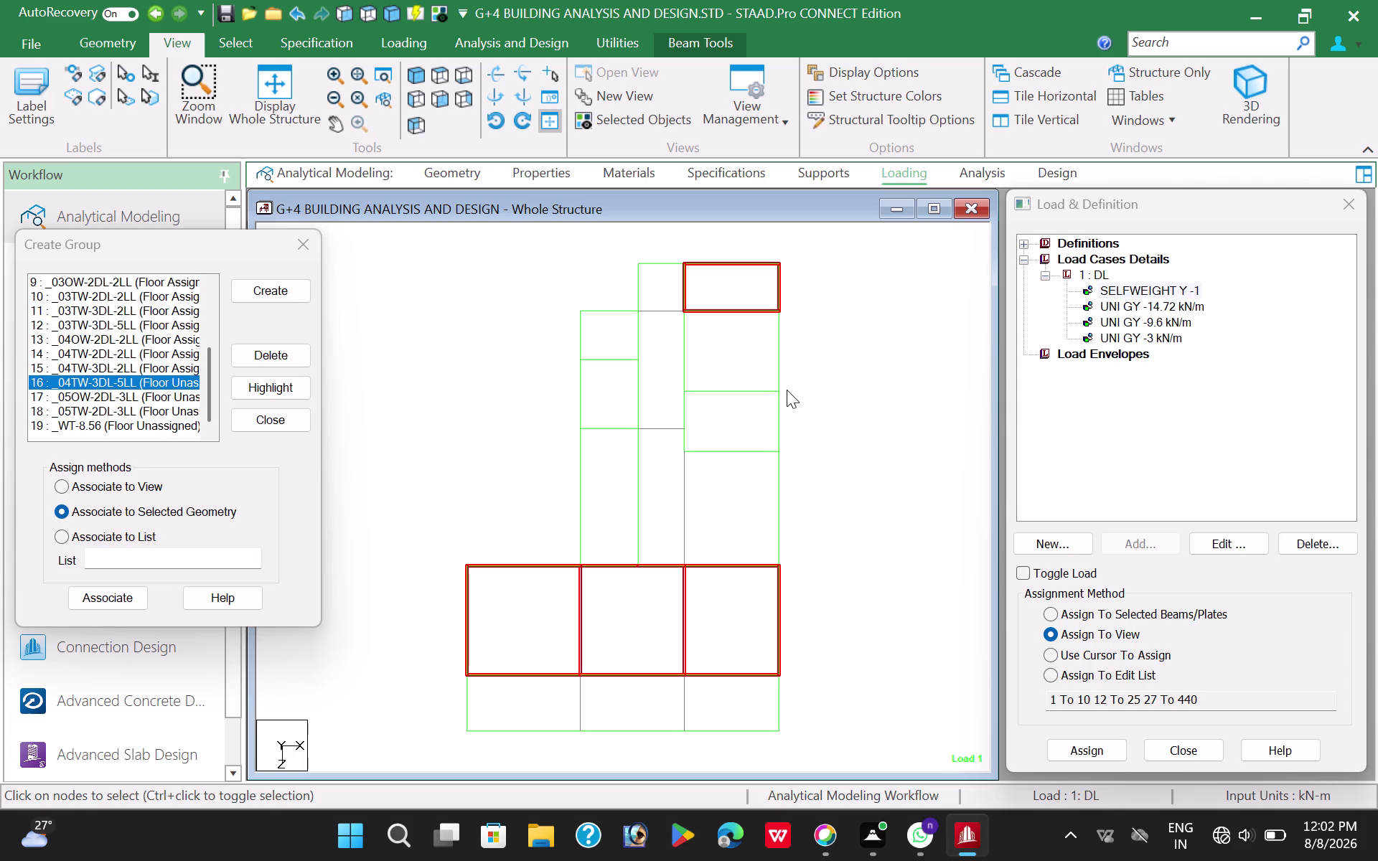
click(103, 597)
click(125, 393)
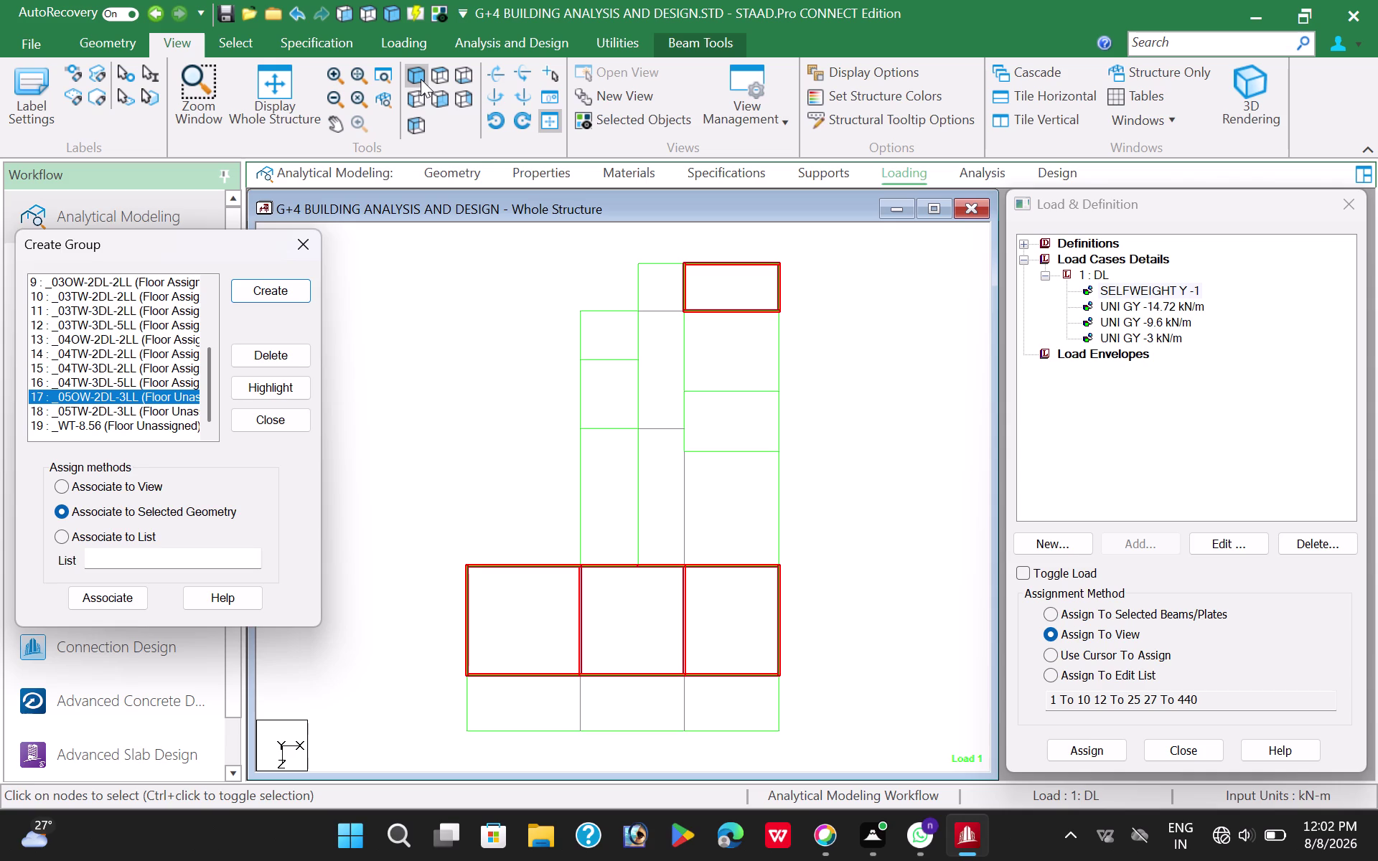
click(267, 99)
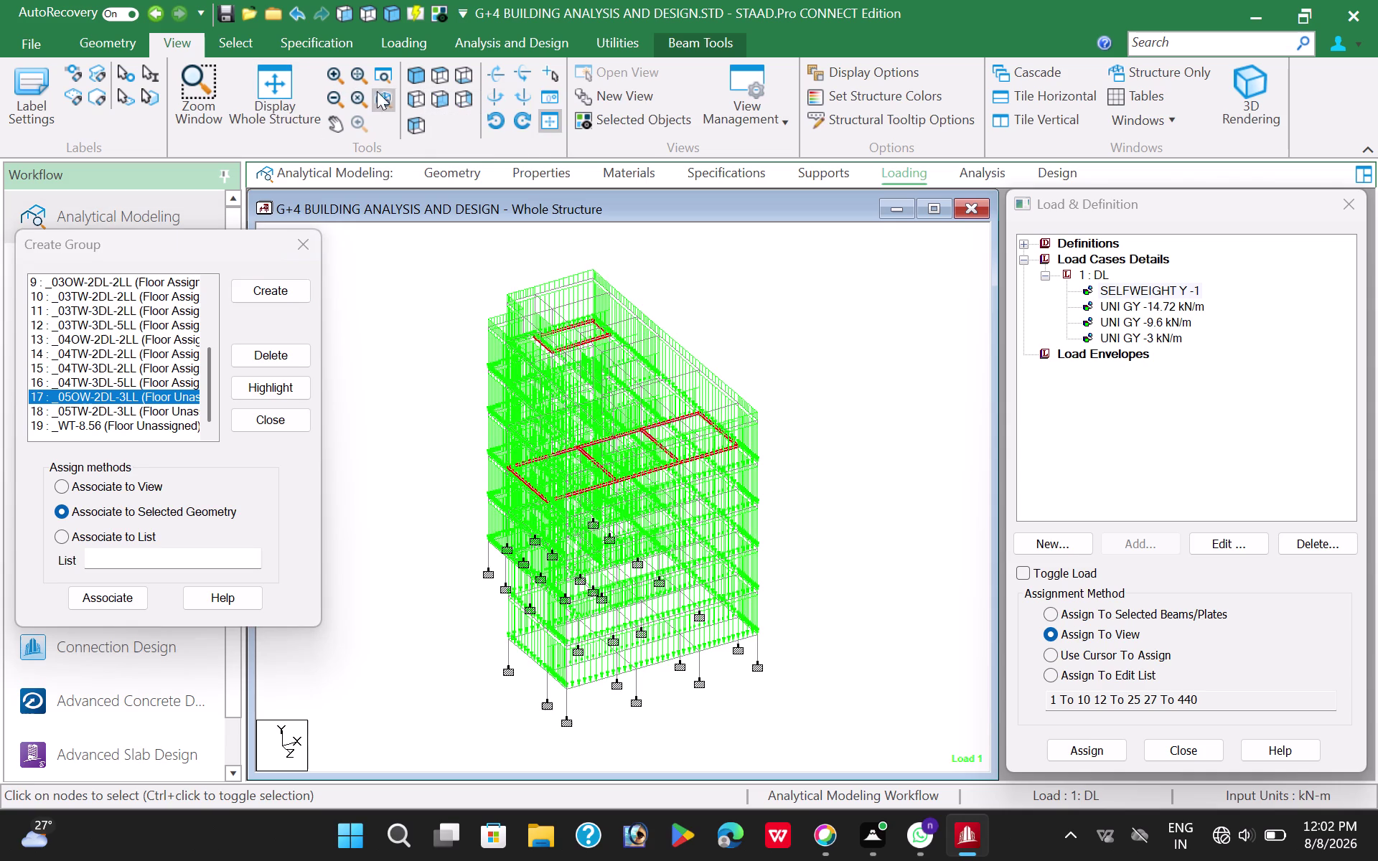
Isolate the top floor's members with View Selected Objects and display them in Top plan view.
click(421, 82)
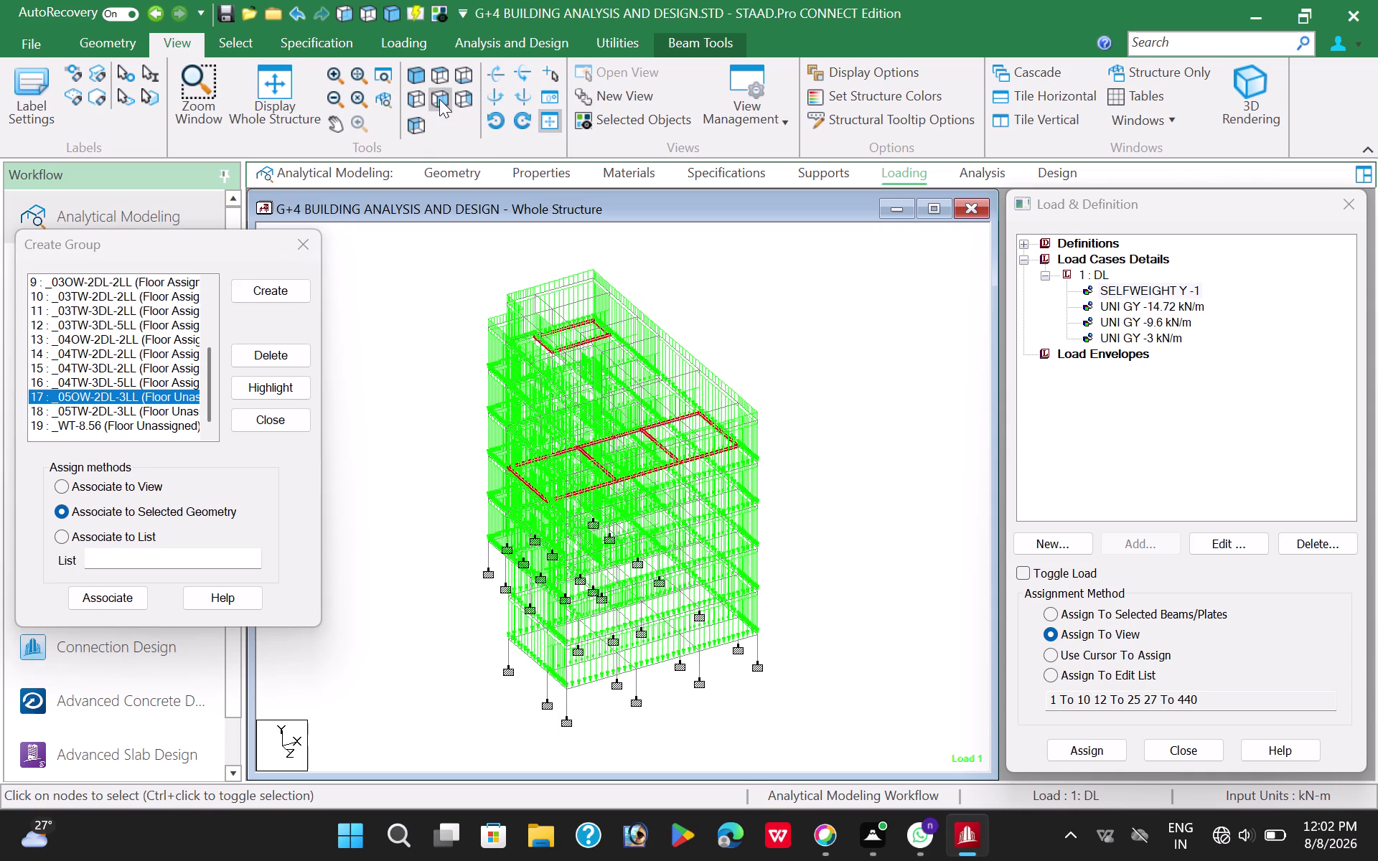
click(439, 100)
drag(435, 249, 821, 308)
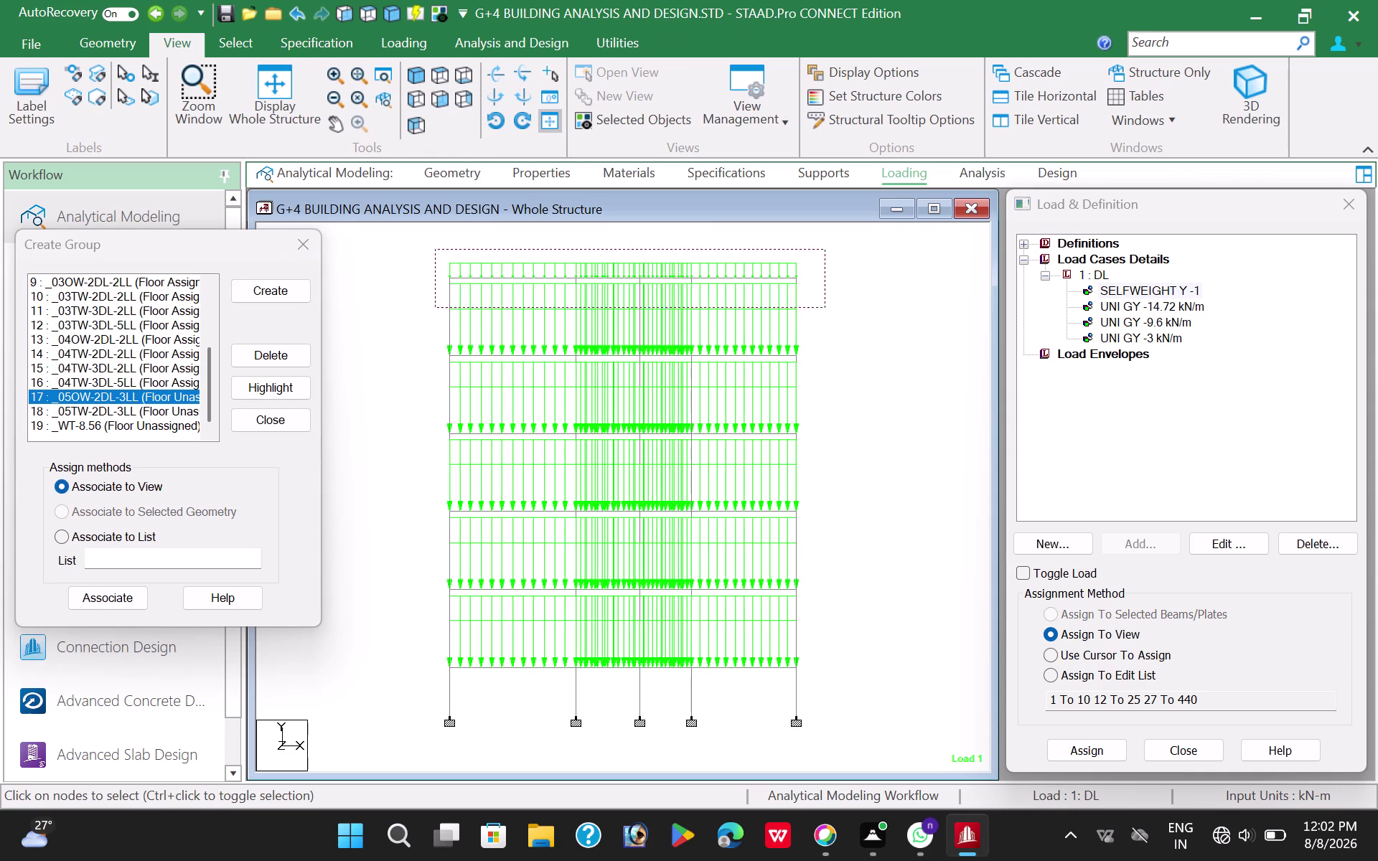
drag(821, 308, 829, 305)
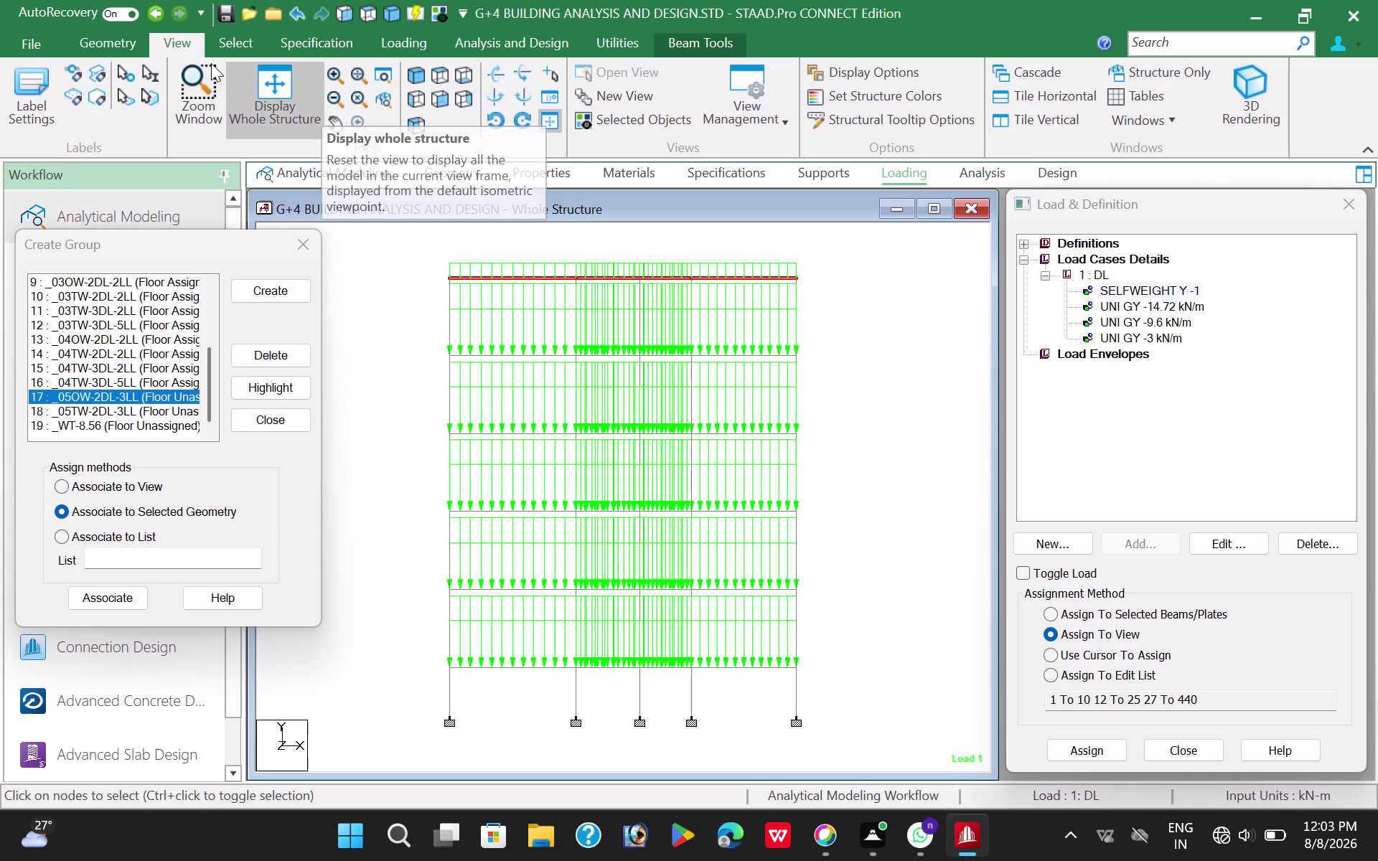
click(654, 128)
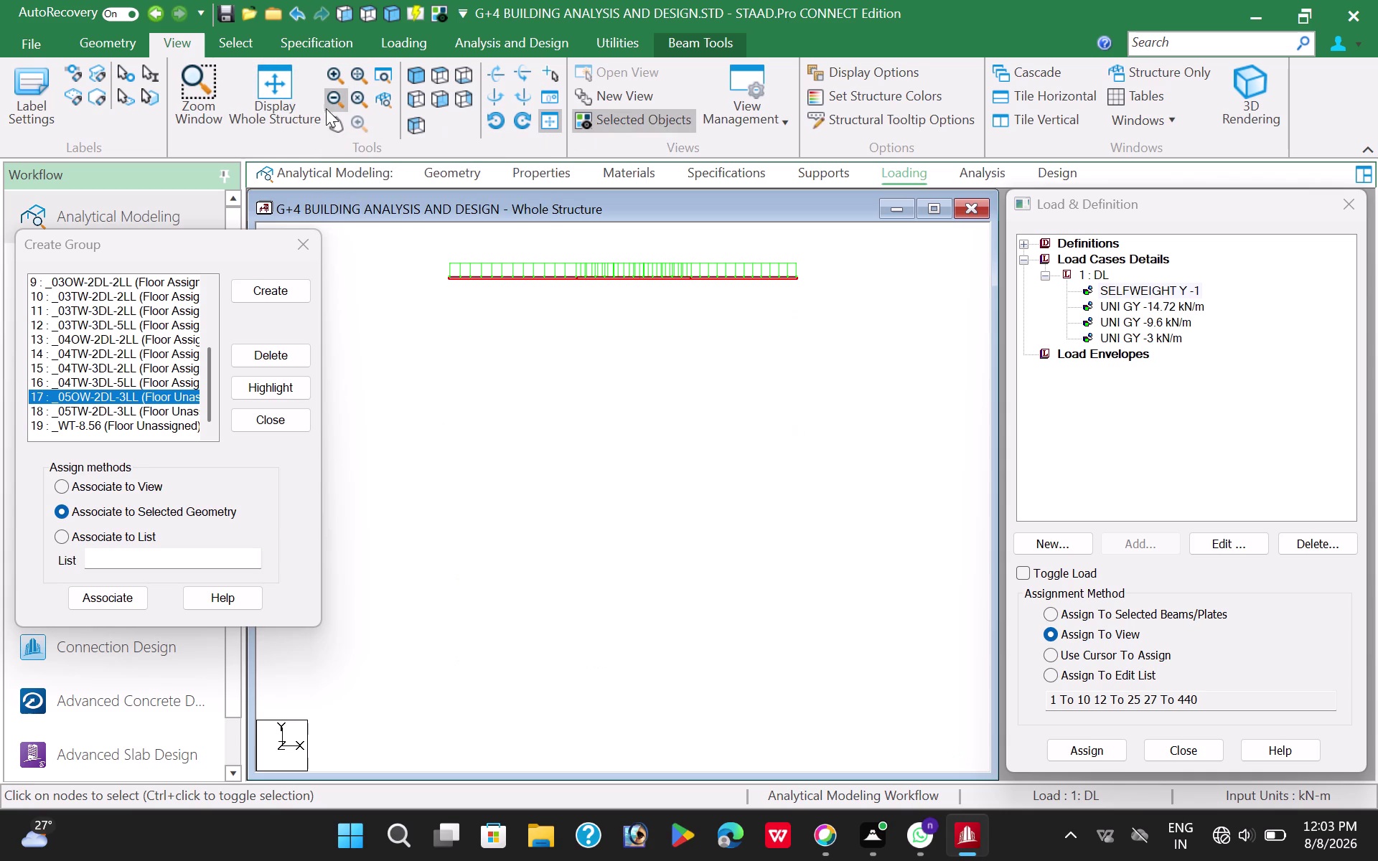
click(438, 79)
click(418, 433)
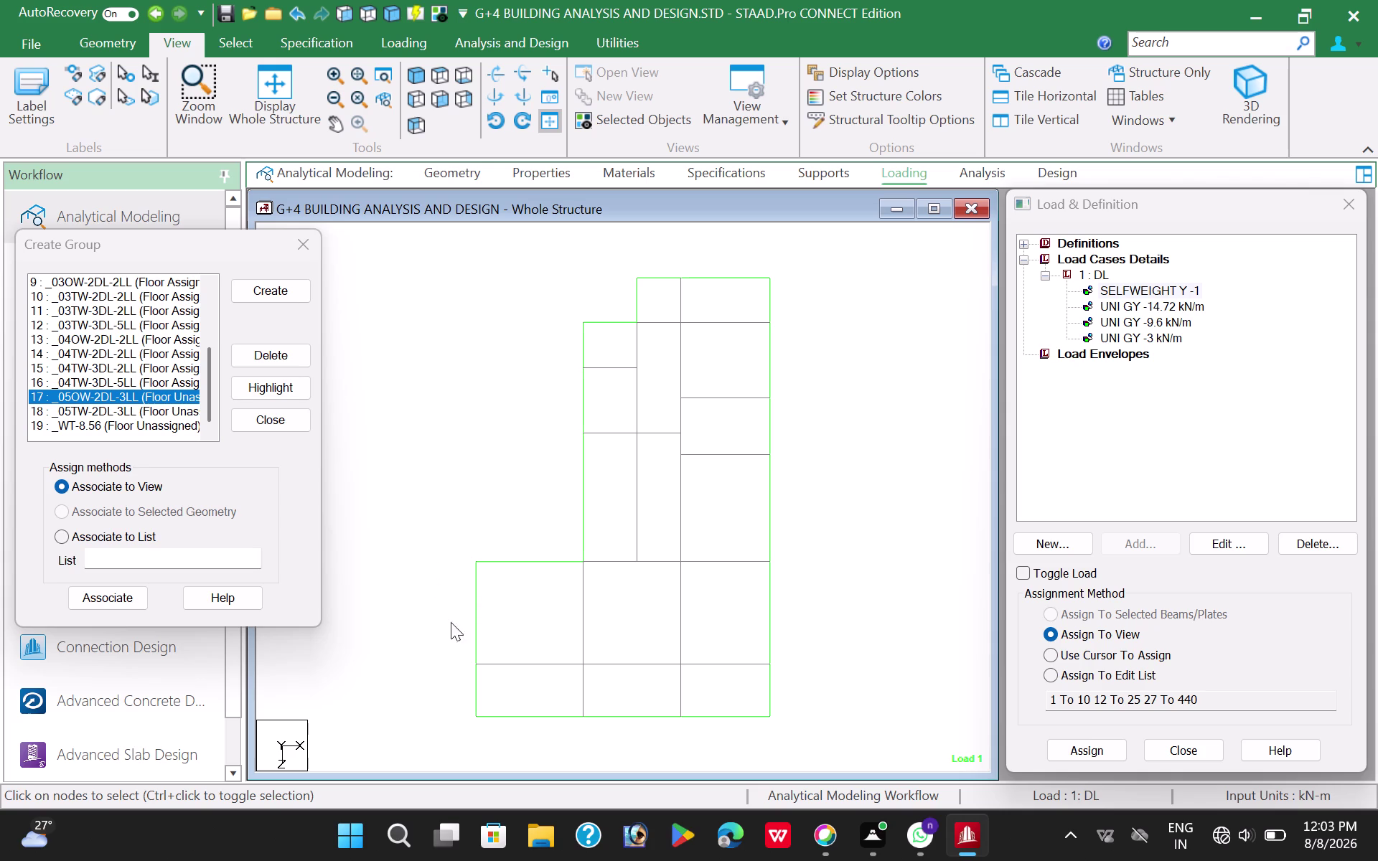
Associate the lower-left and middle panels with group _05OW-2DL-3LL.
drag(450, 655, 586, 712)
drag(585, 712, 594, 723)
drag(594, 722, 592, 728)
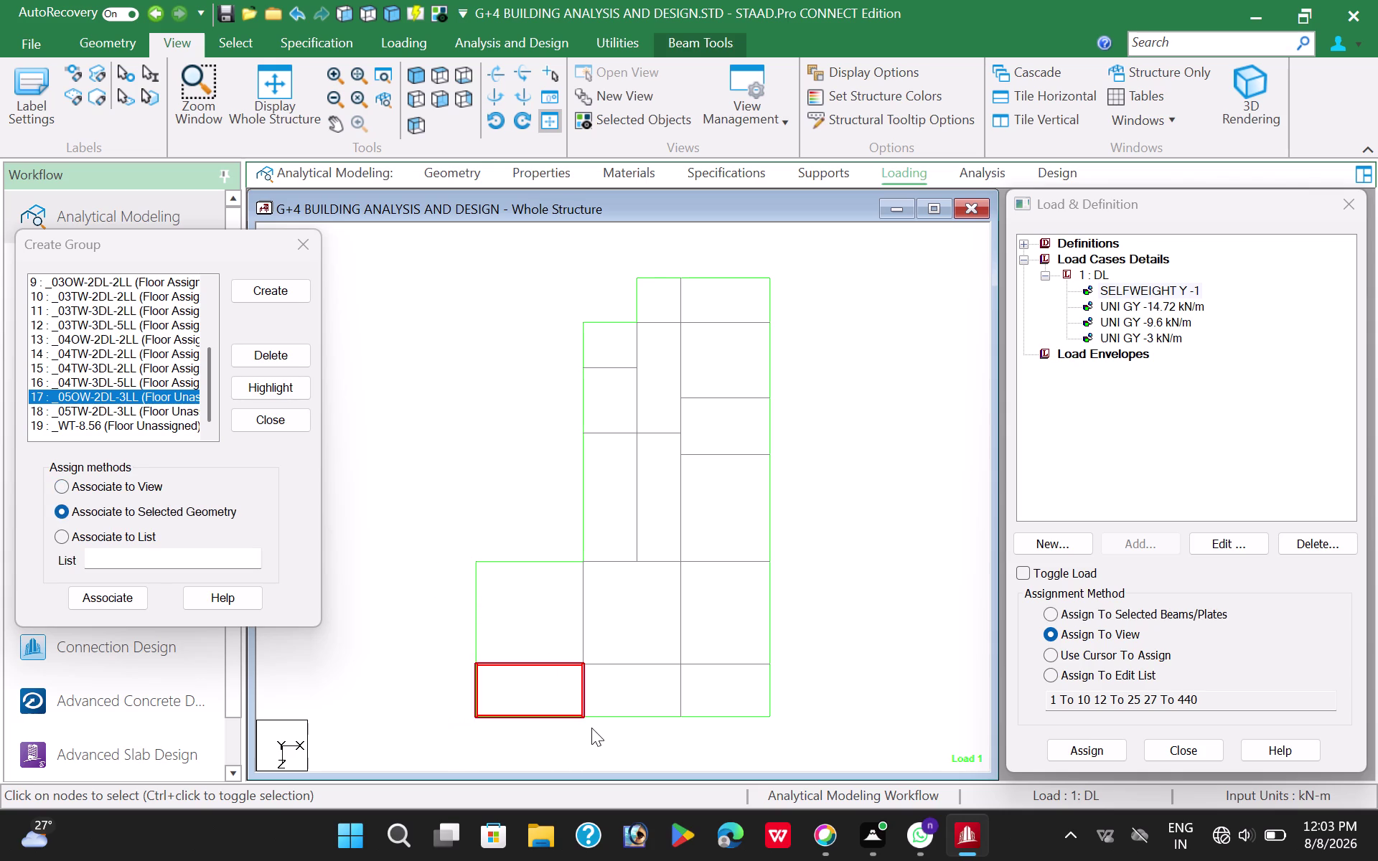
click(565, 359)
drag(561, 418, 684, 580)
drag(685, 580, 686, 584)
drag(626, 308, 687, 460)
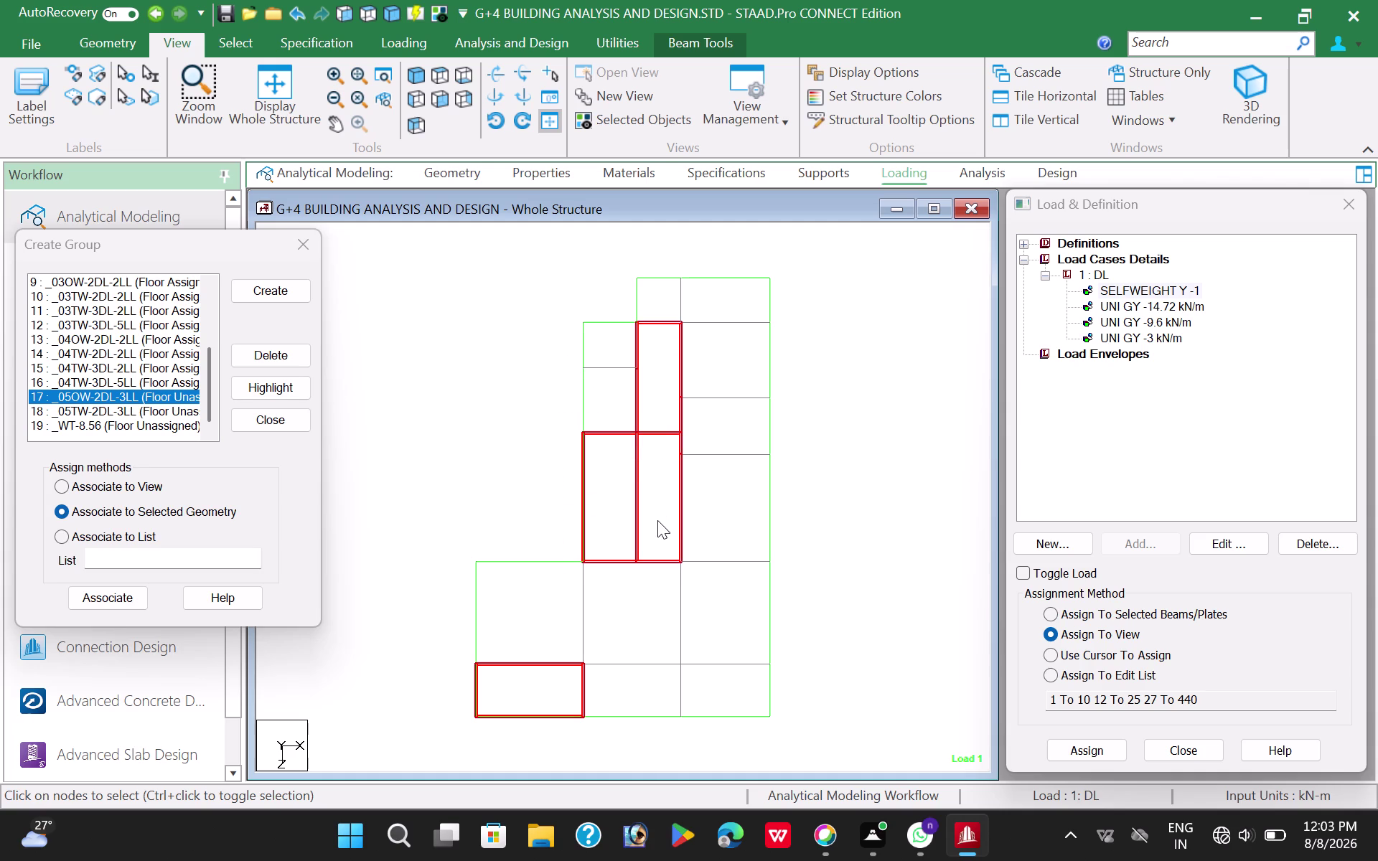
click(94, 600)
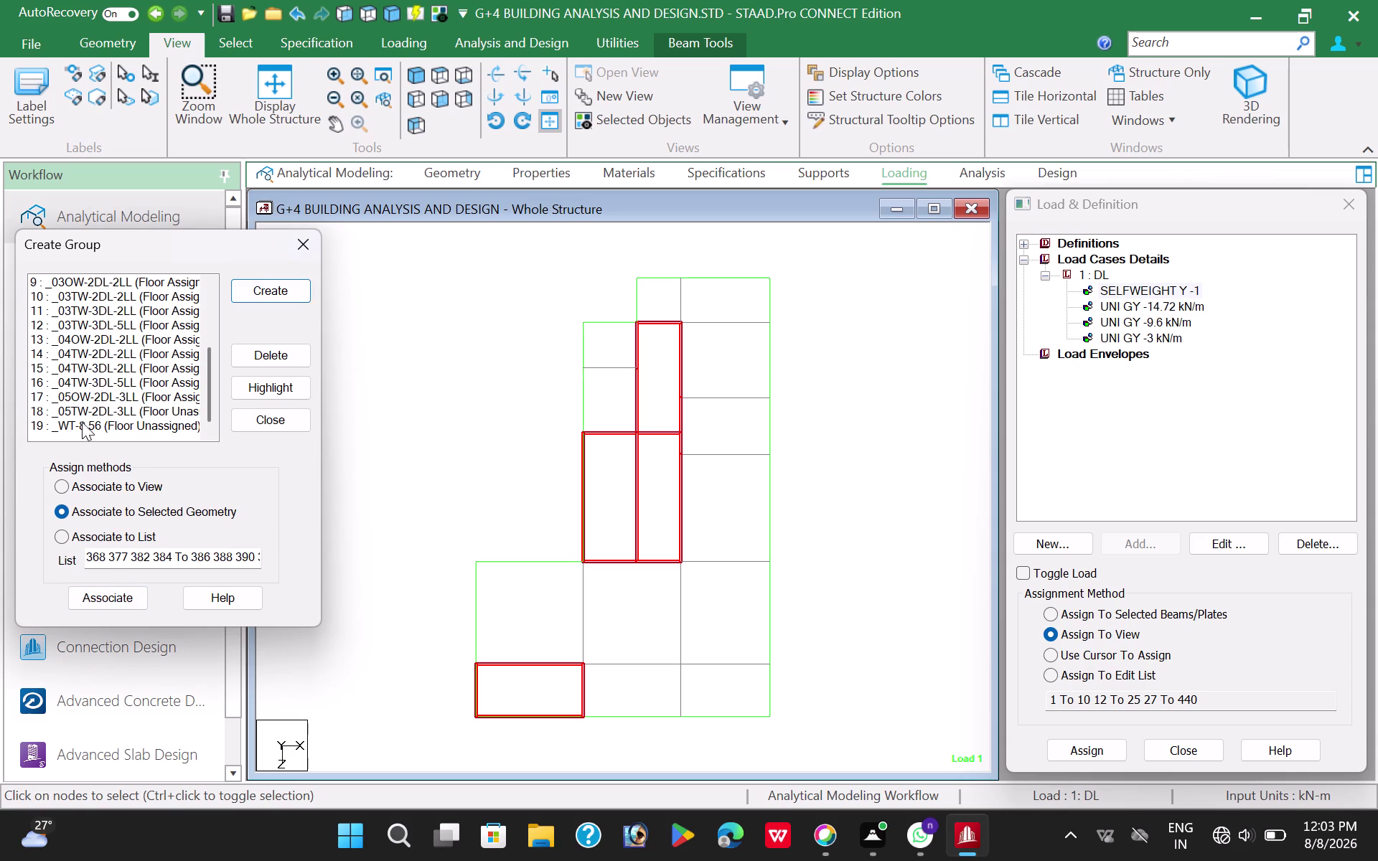
Choose _05TW-2DL-3LL and select its two bottom-right and middle-row panels.
click(94, 414)
drag(570, 647, 570, 651)
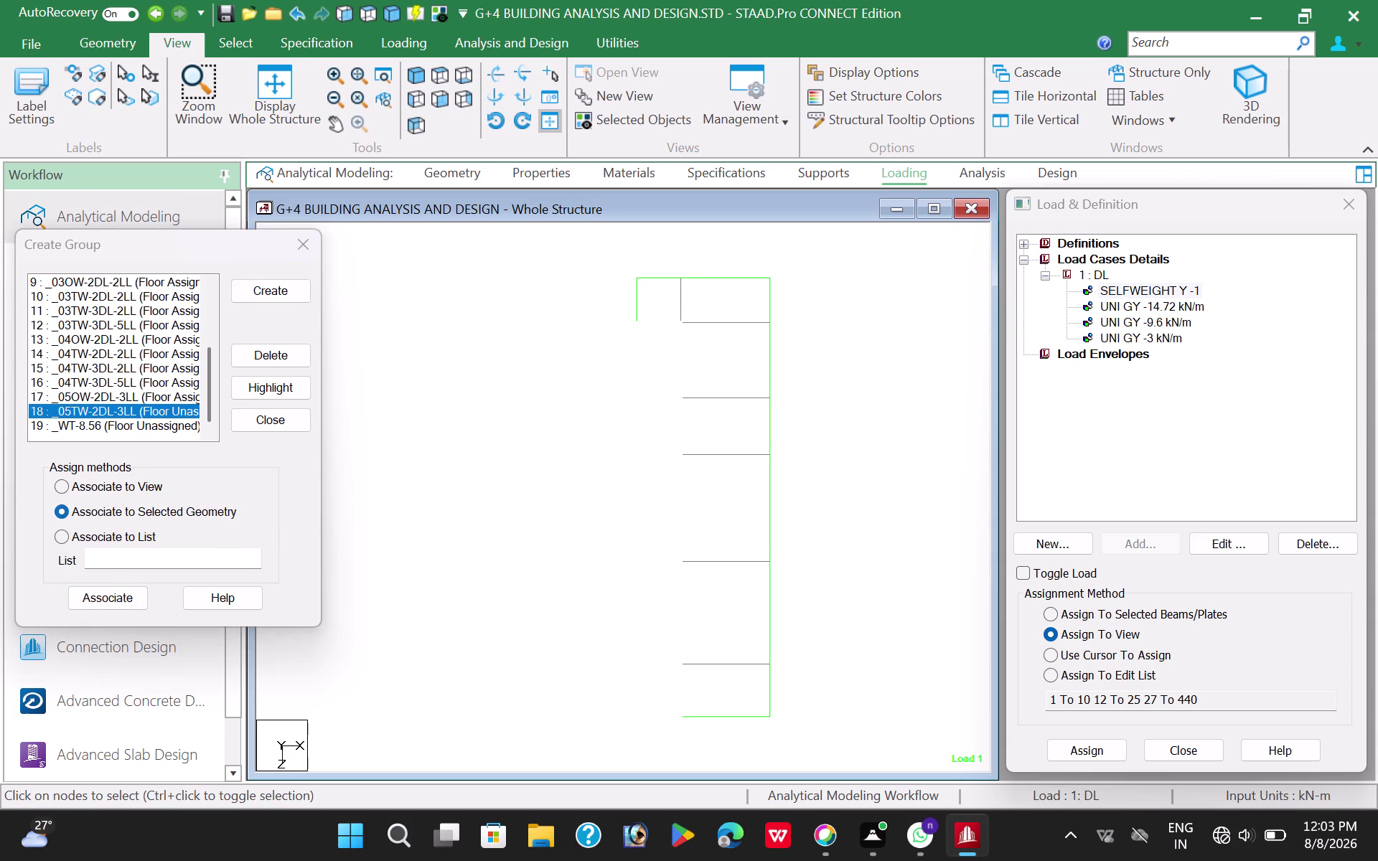
drag(571, 652, 788, 734)
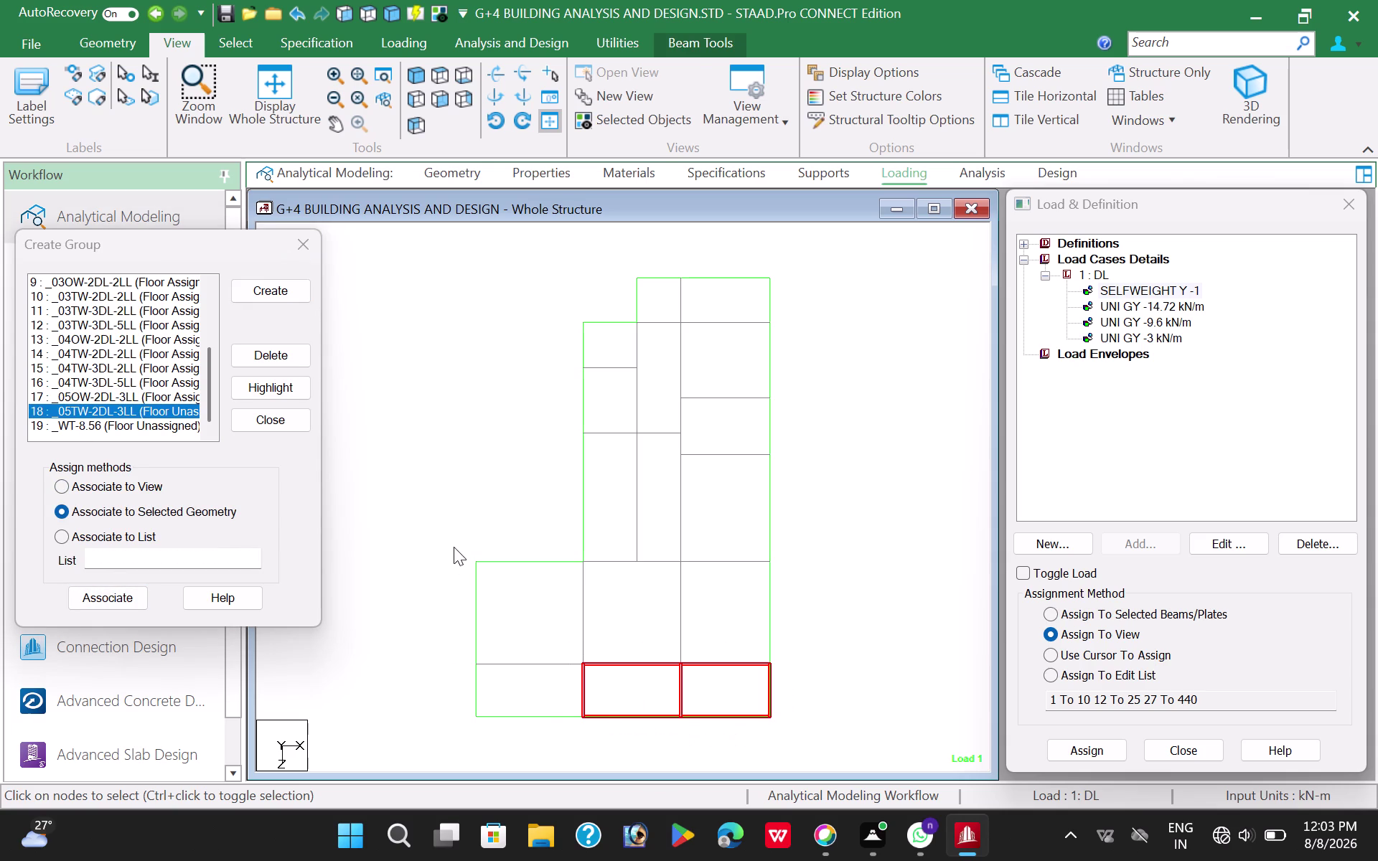
drag(455, 541, 798, 670)
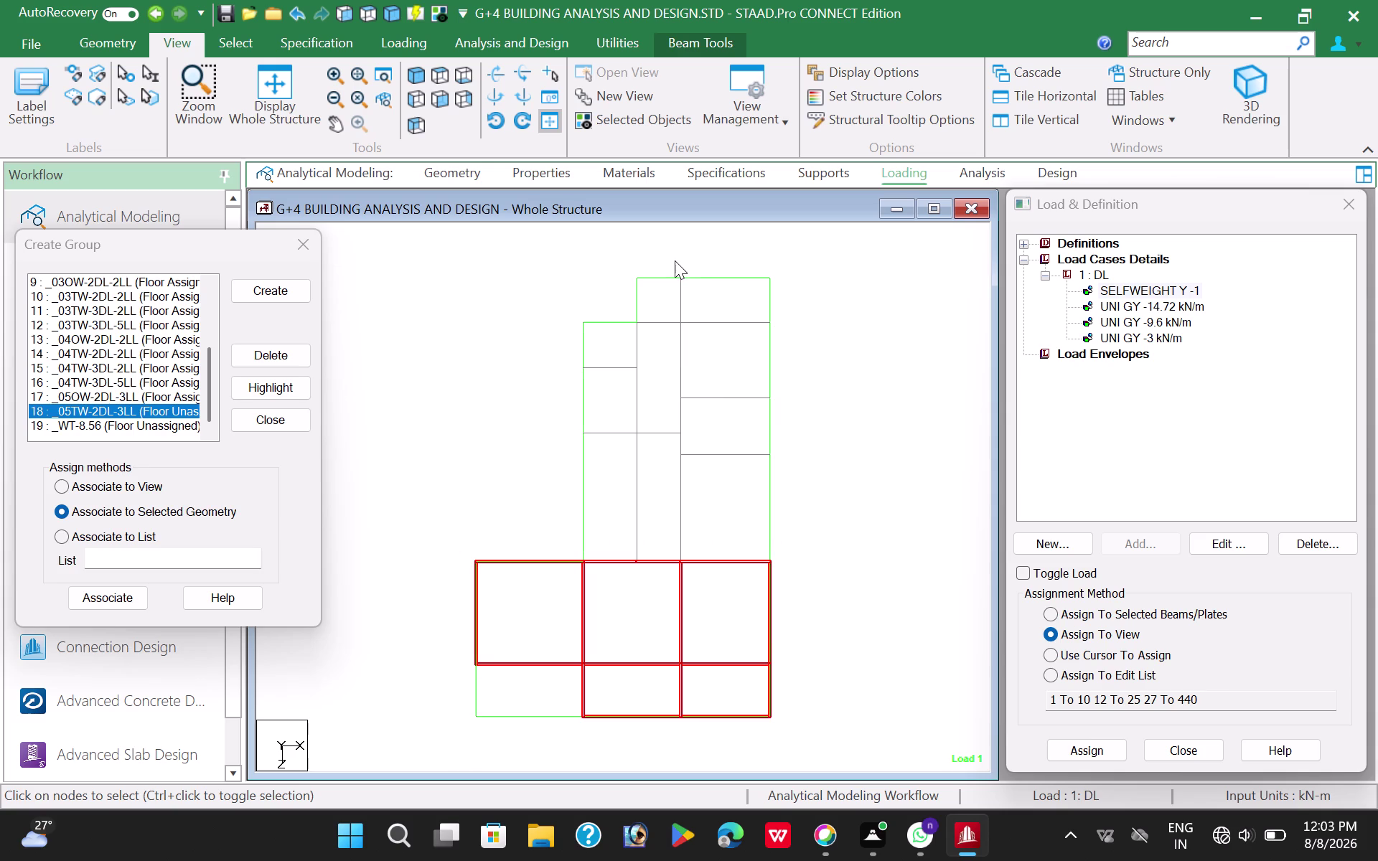
drag(675, 261, 705, 487)
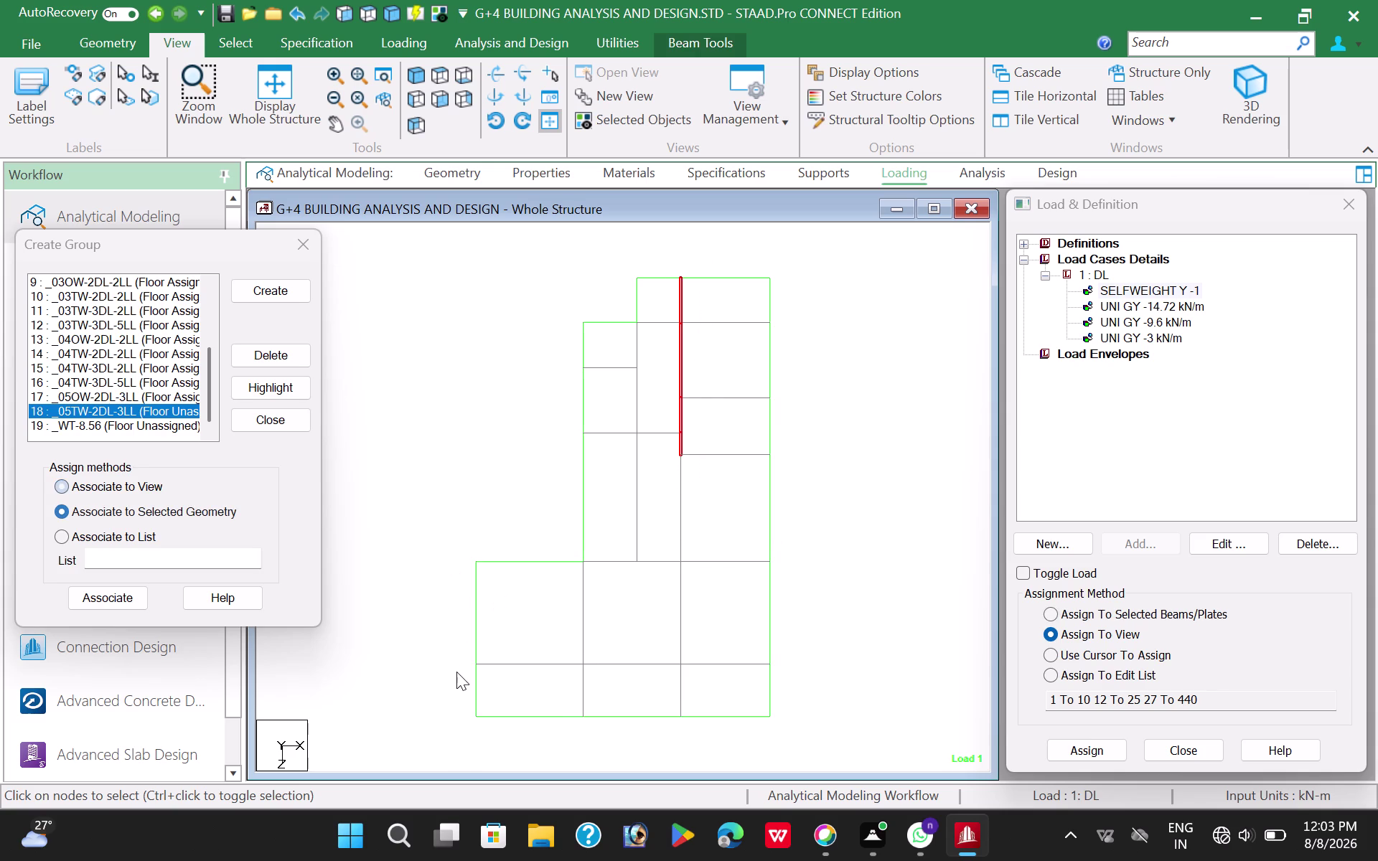
drag(450, 650, 392, 735)
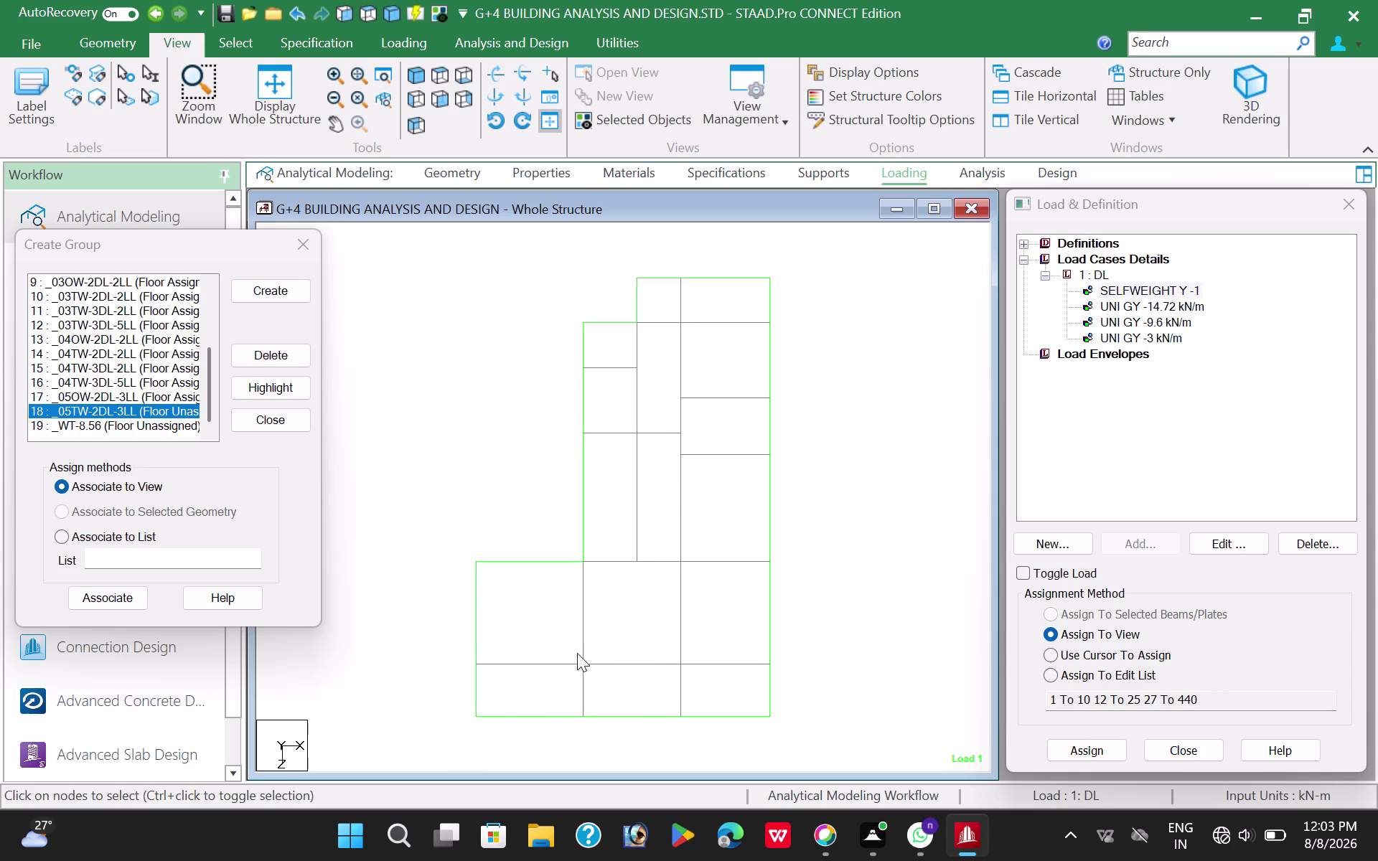
drag(570, 654, 847, 754)
click(846, 754)
drag(569, 655, 799, 730)
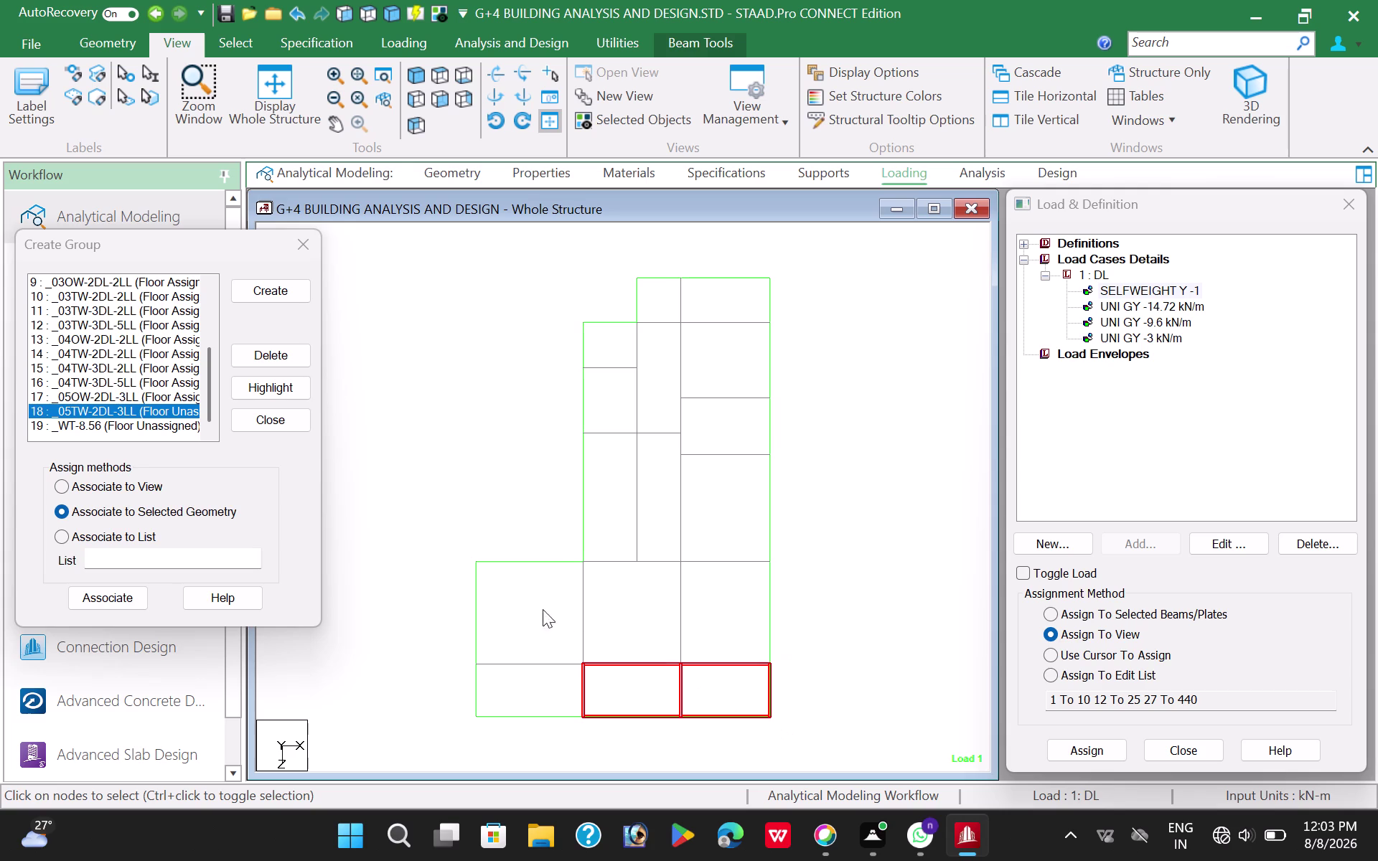
drag(448, 547, 845, 674)
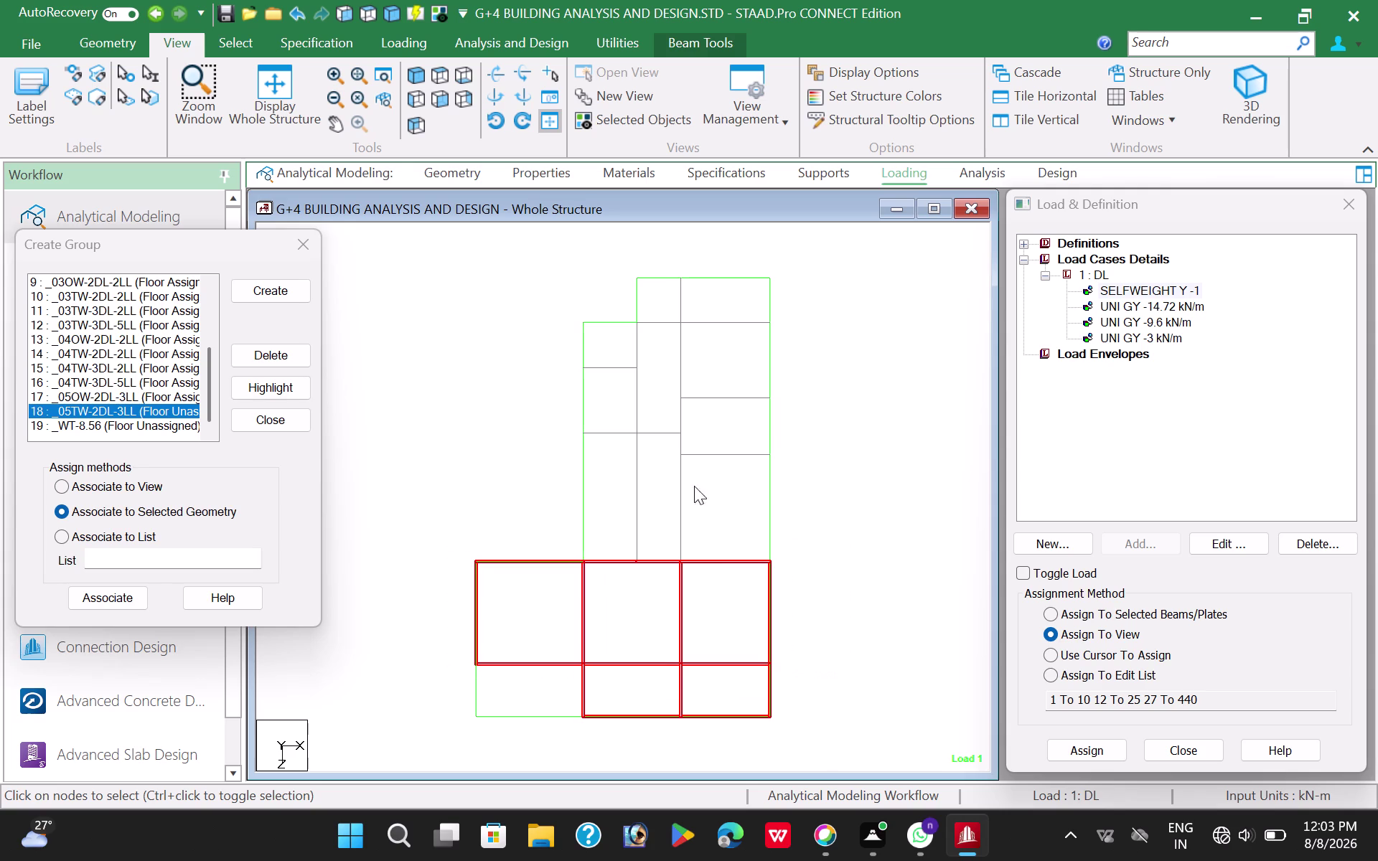
Add the right-hand column, upper-left and top-middle panels, and associate them with _05TW-2DL-3LL.
drag(672, 255, 811, 573)
drag(561, 311, 561, 314)
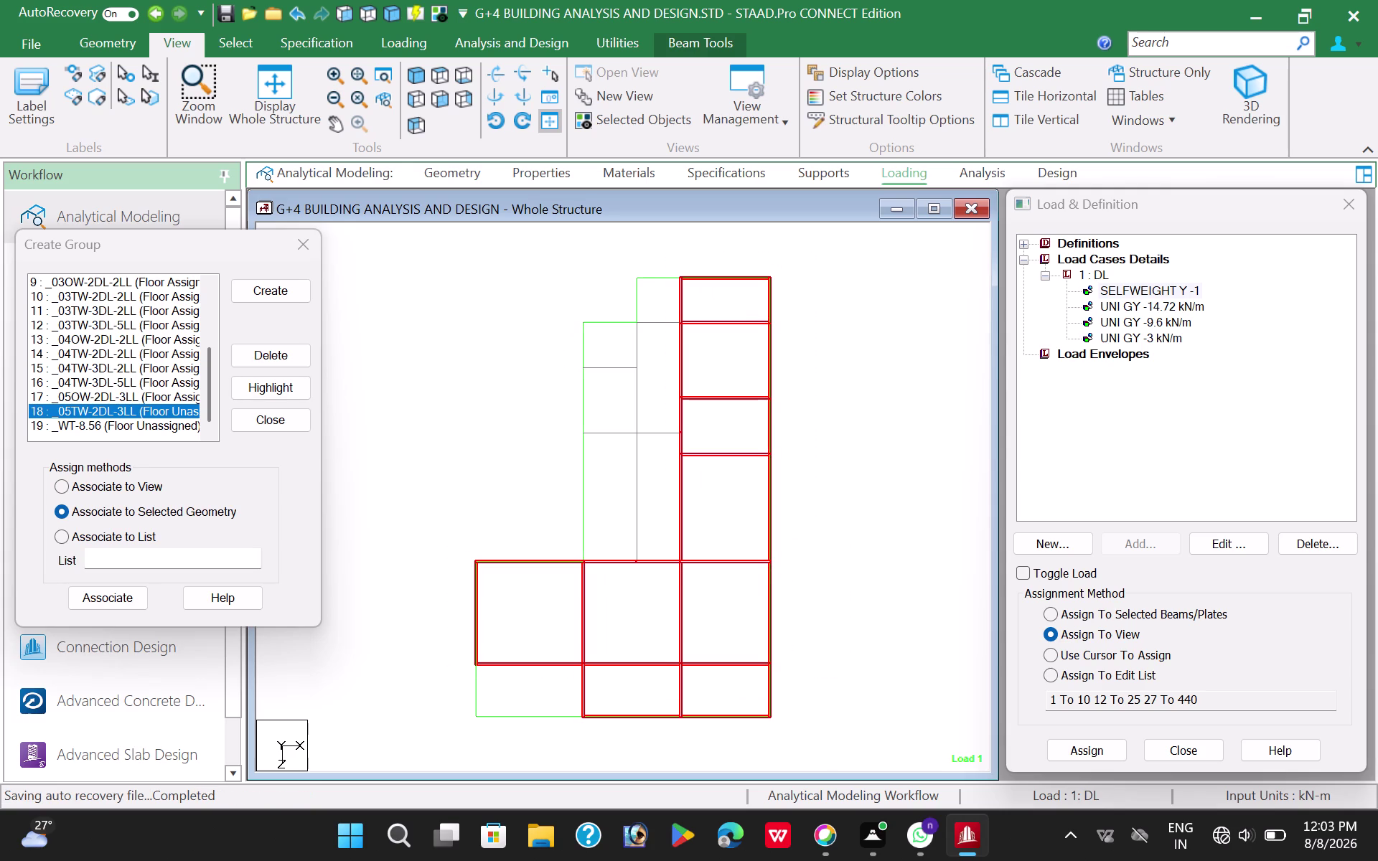
drag(561, 314, 650, 384)
drag(562, 342, 640, 453)
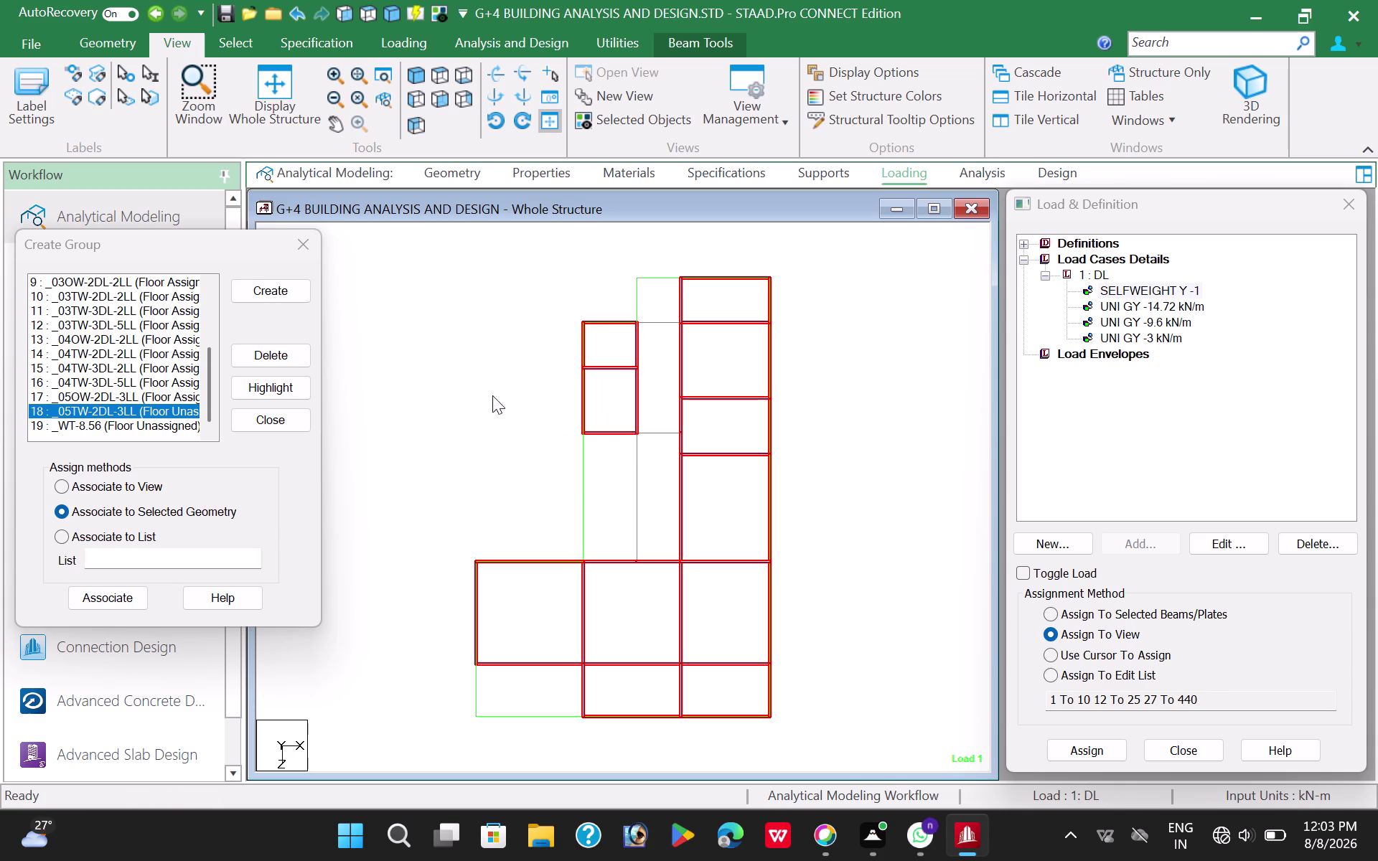
drag(623, 264, 702, 336)
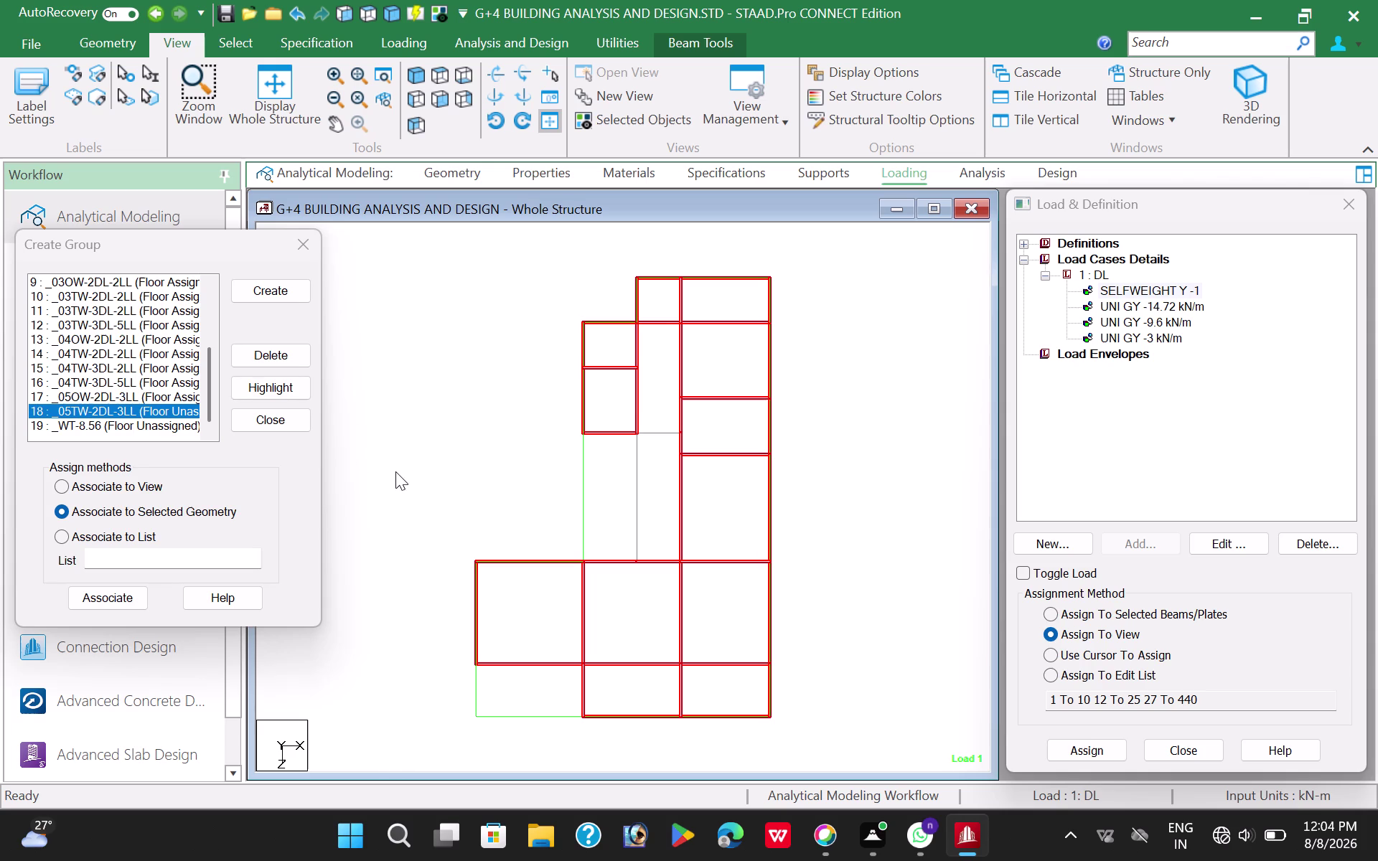
click(107, 595)
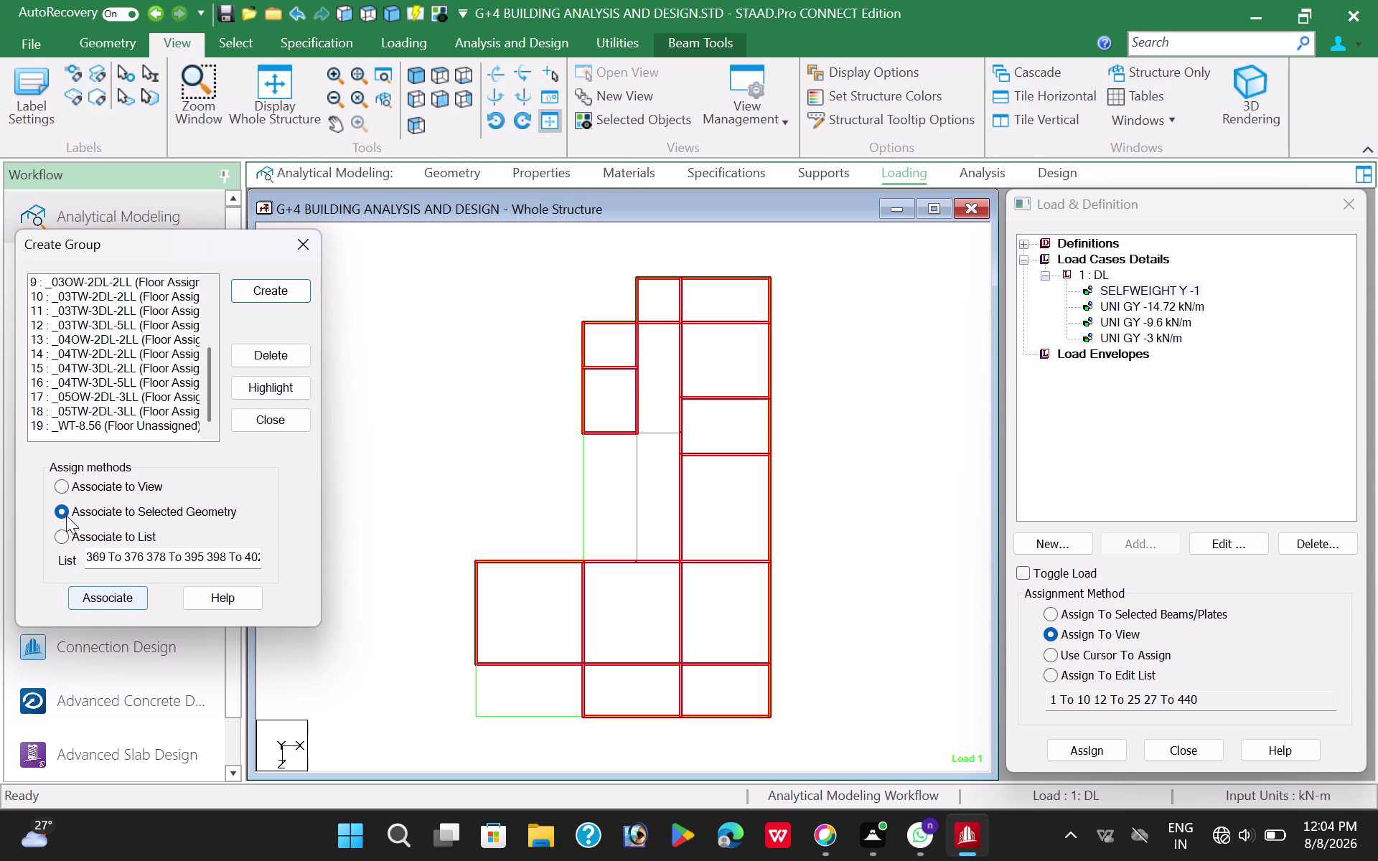
click(105, 427)
click(384, 337)
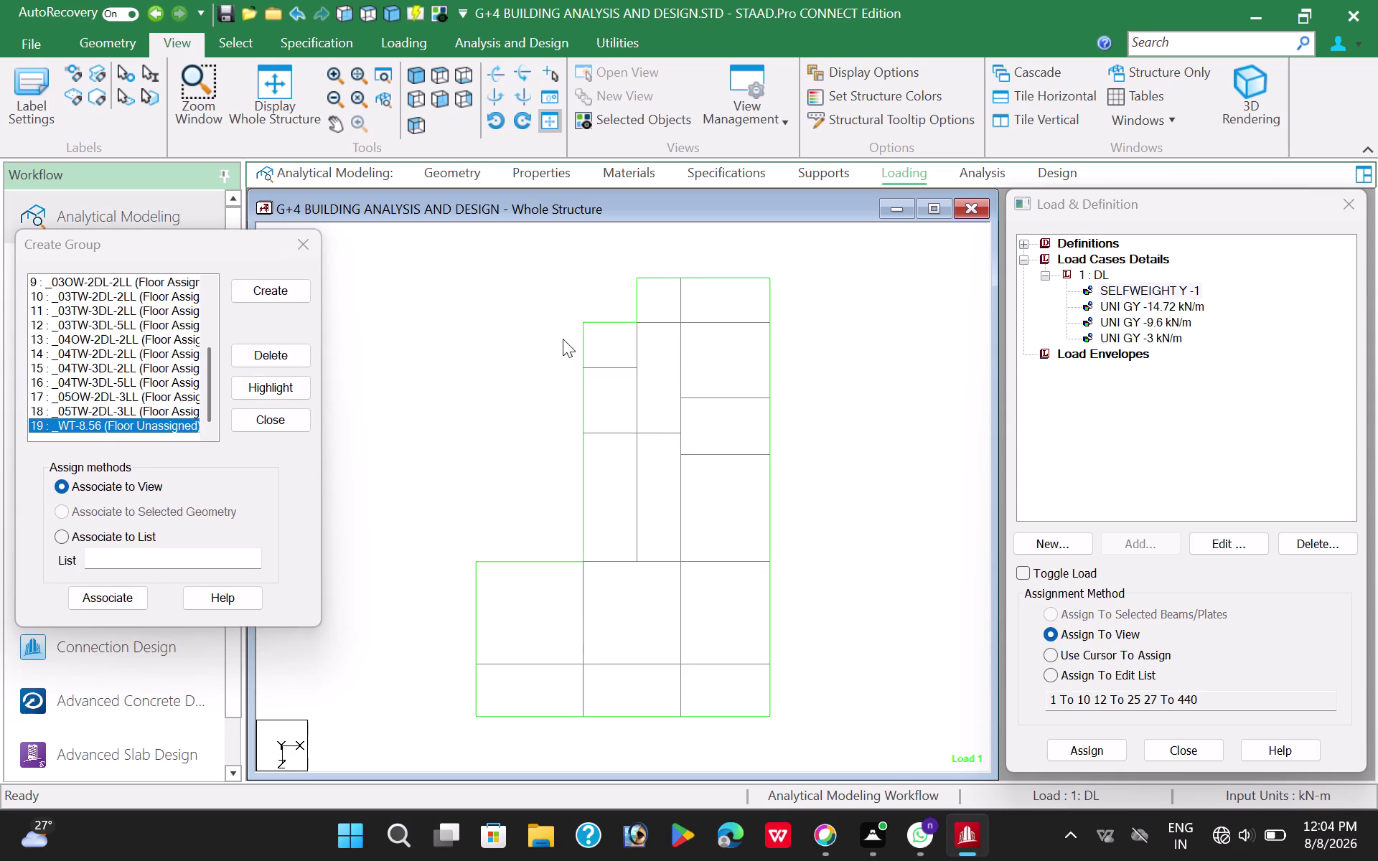
Associate the small upper-left panel with group _WT-8.56.
drag(567, 309, 649, 377)
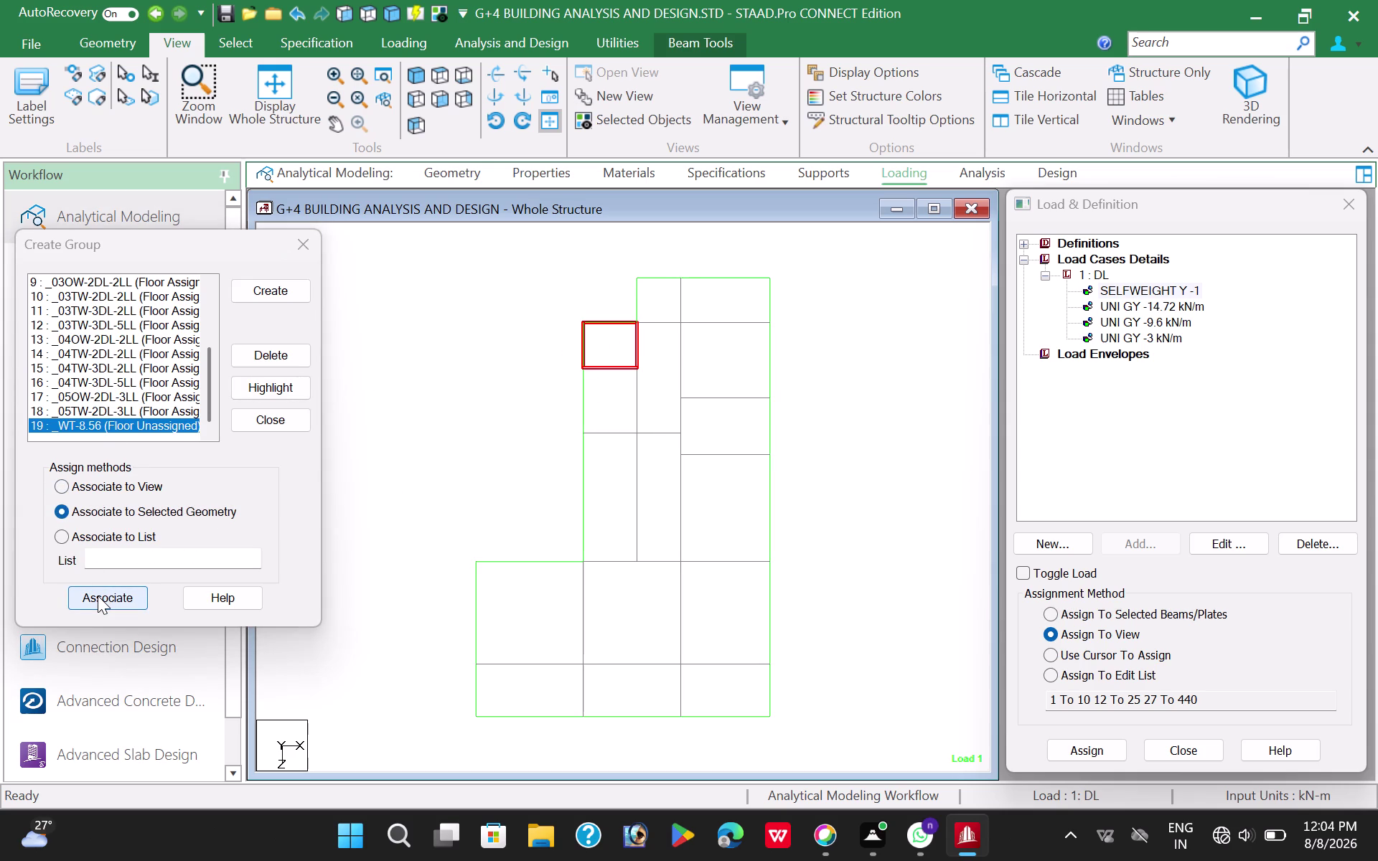
click(98, 596)
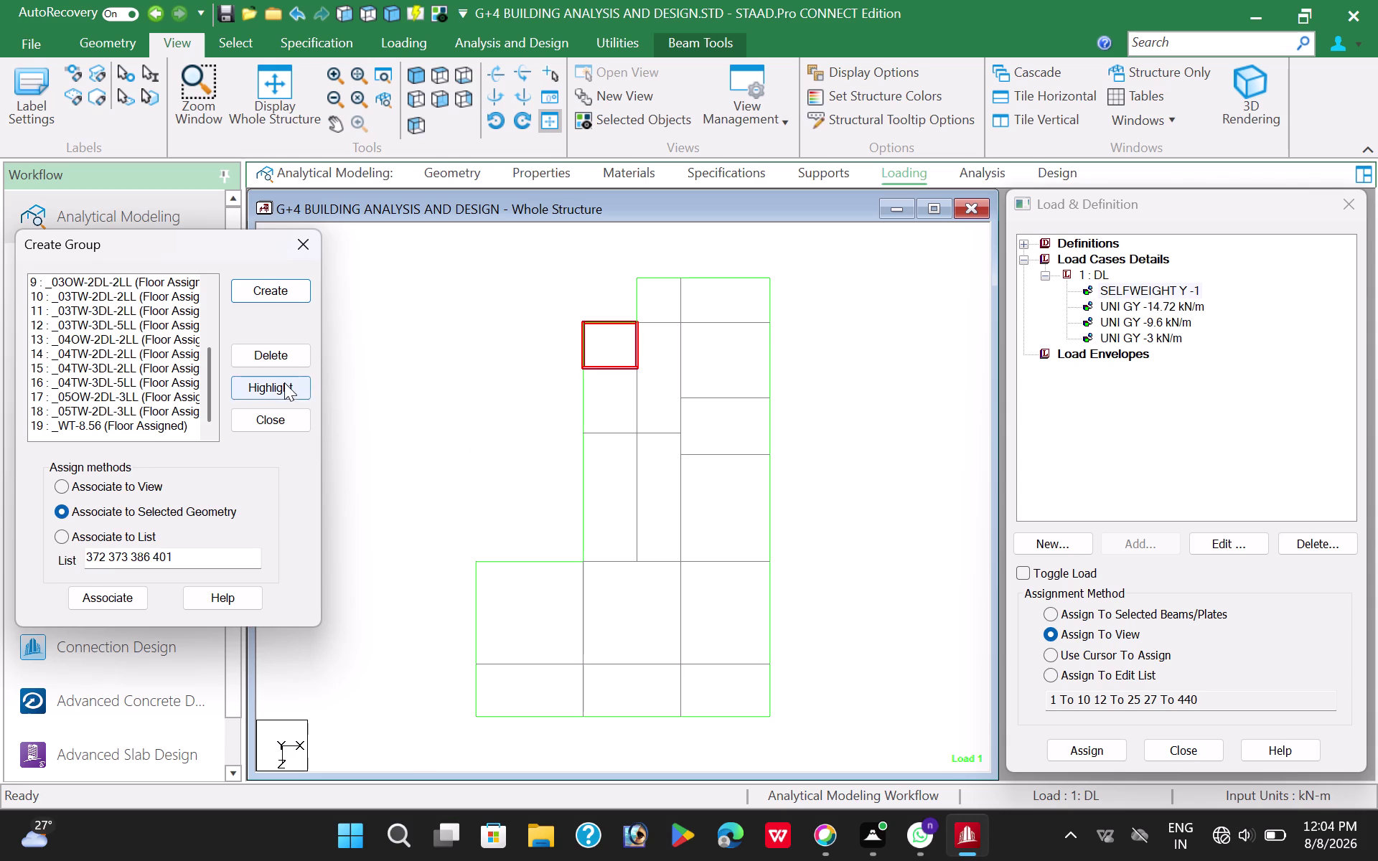
click(405, 324)
click(112, 435)
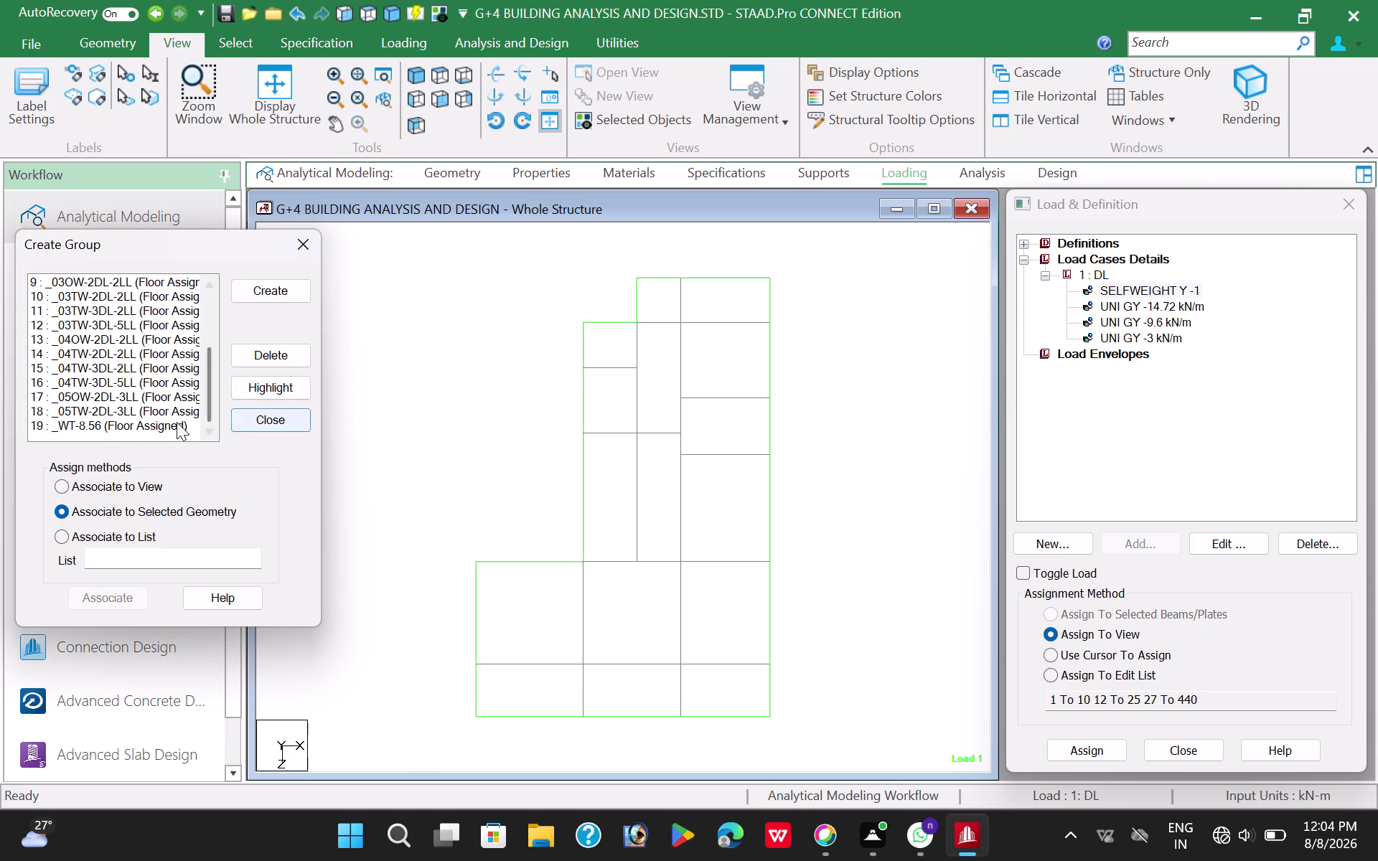
Highlight the panels of _WT-8.56, _05TW-2DL-3LL and _05OW-2DL-3LL, then clear the highlight.
click(153, 423)
click(260, 387)
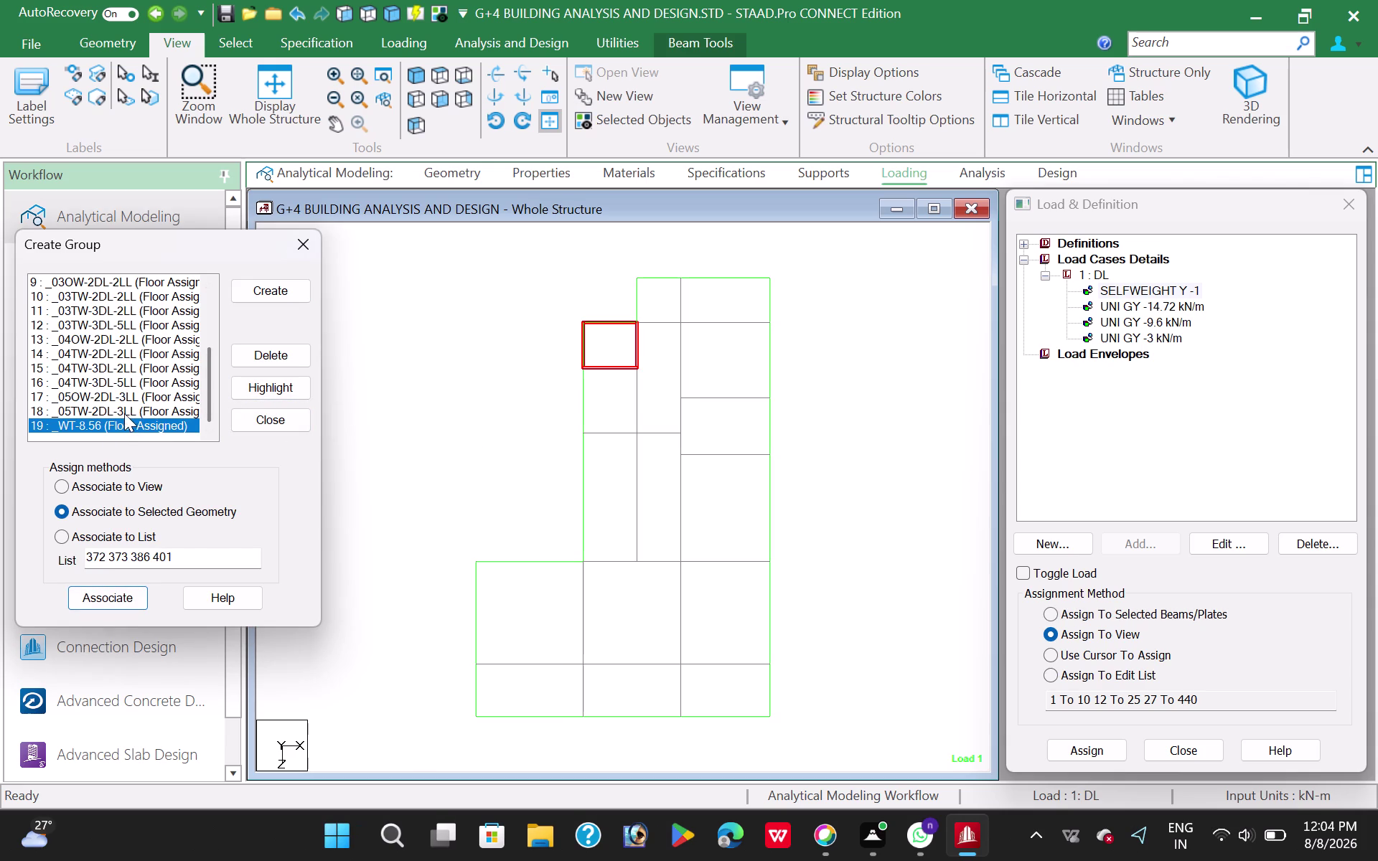
click(124, 413)
click(267, 385)
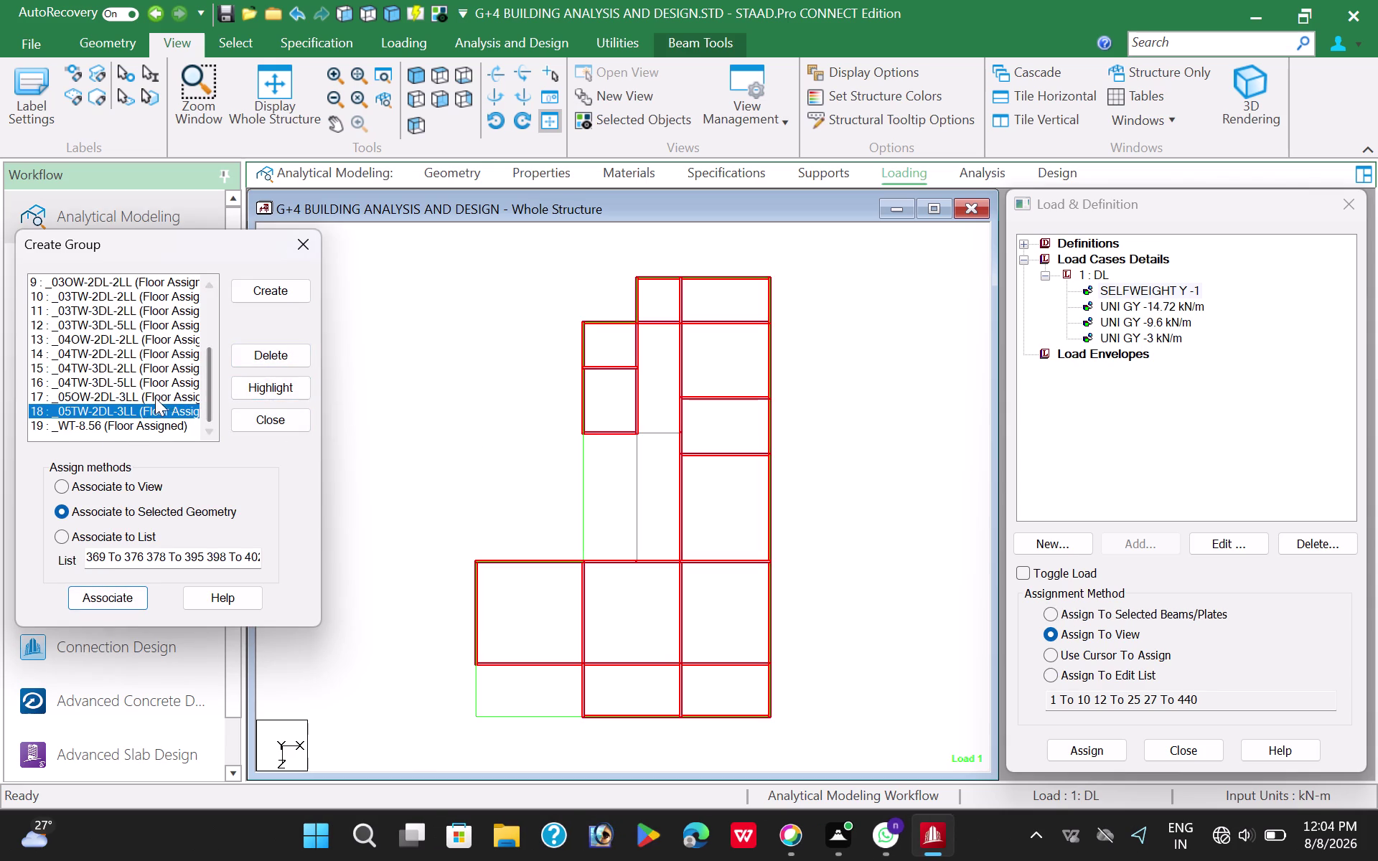
click(135, 395)
click(267, 385)
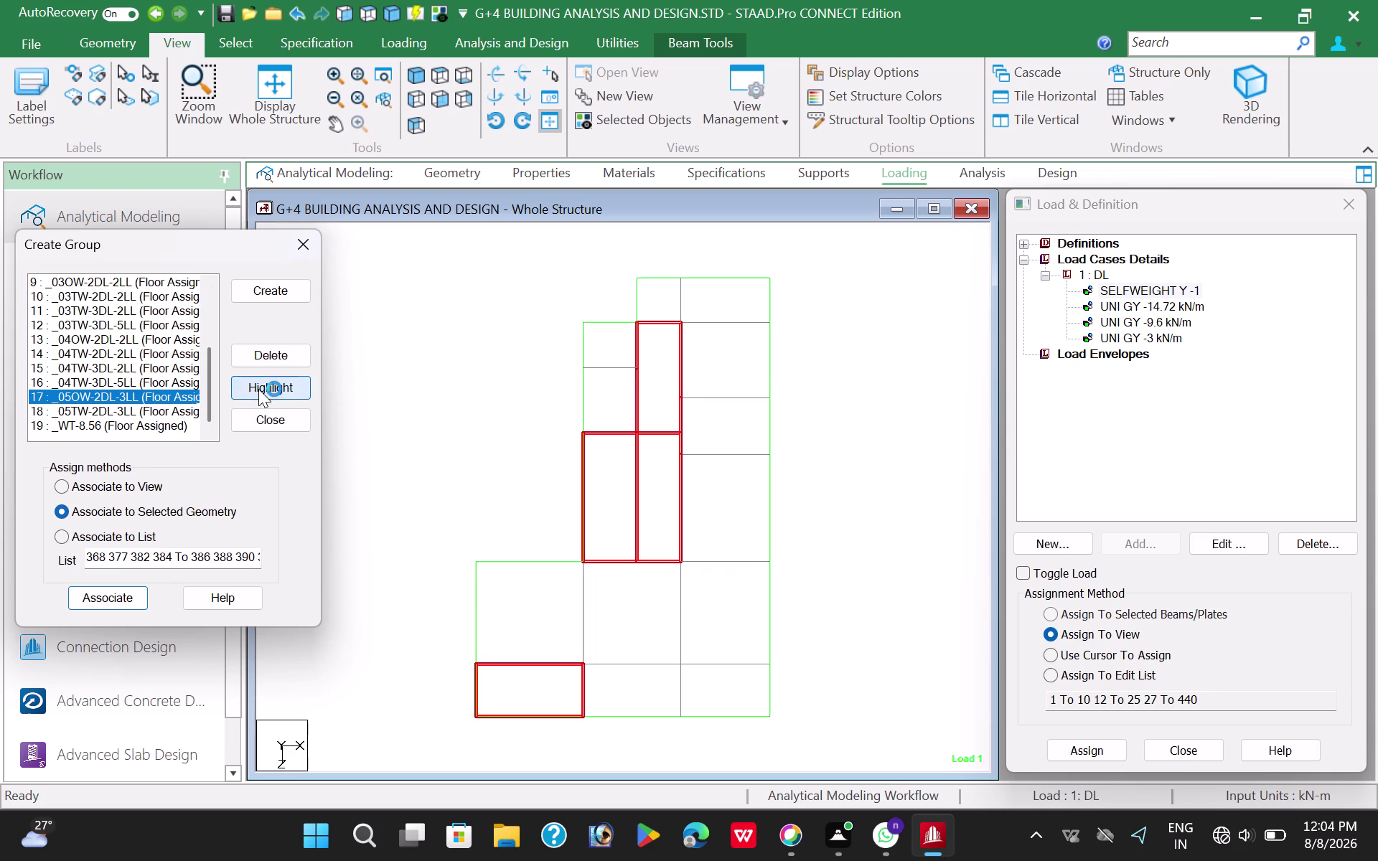
click(145, 380)
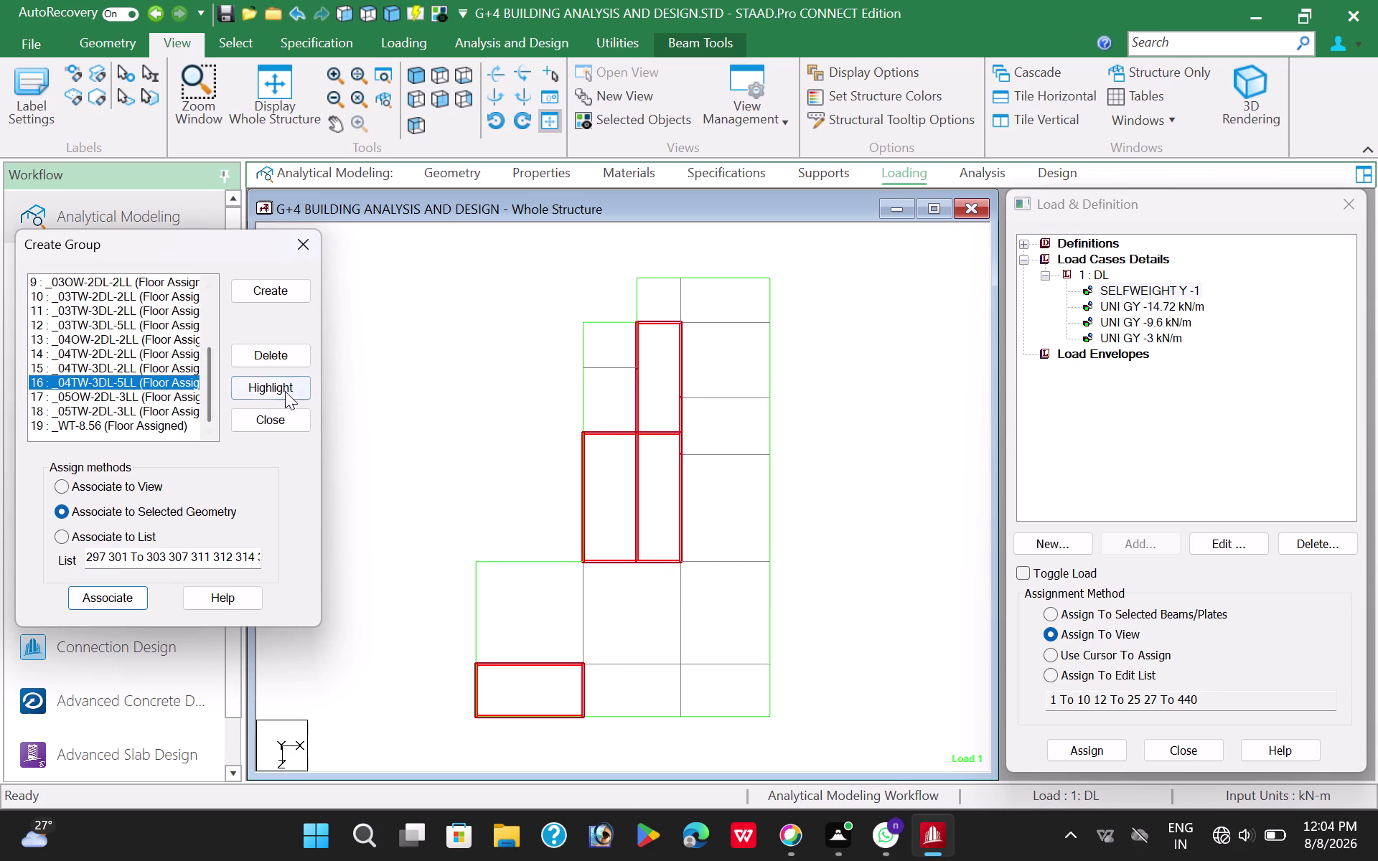
click(275, 394)
click(402, 351)
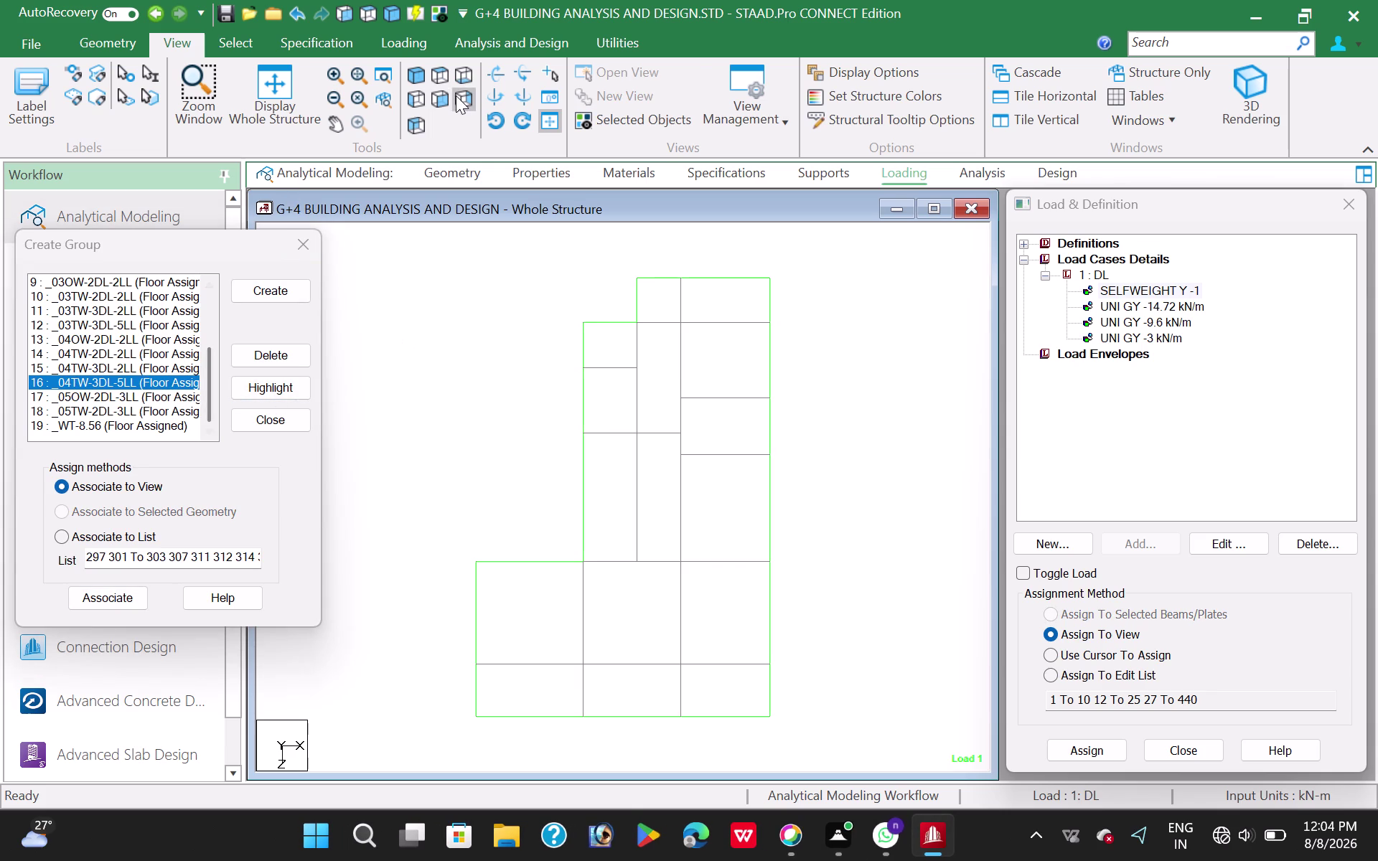
click(425, 82)
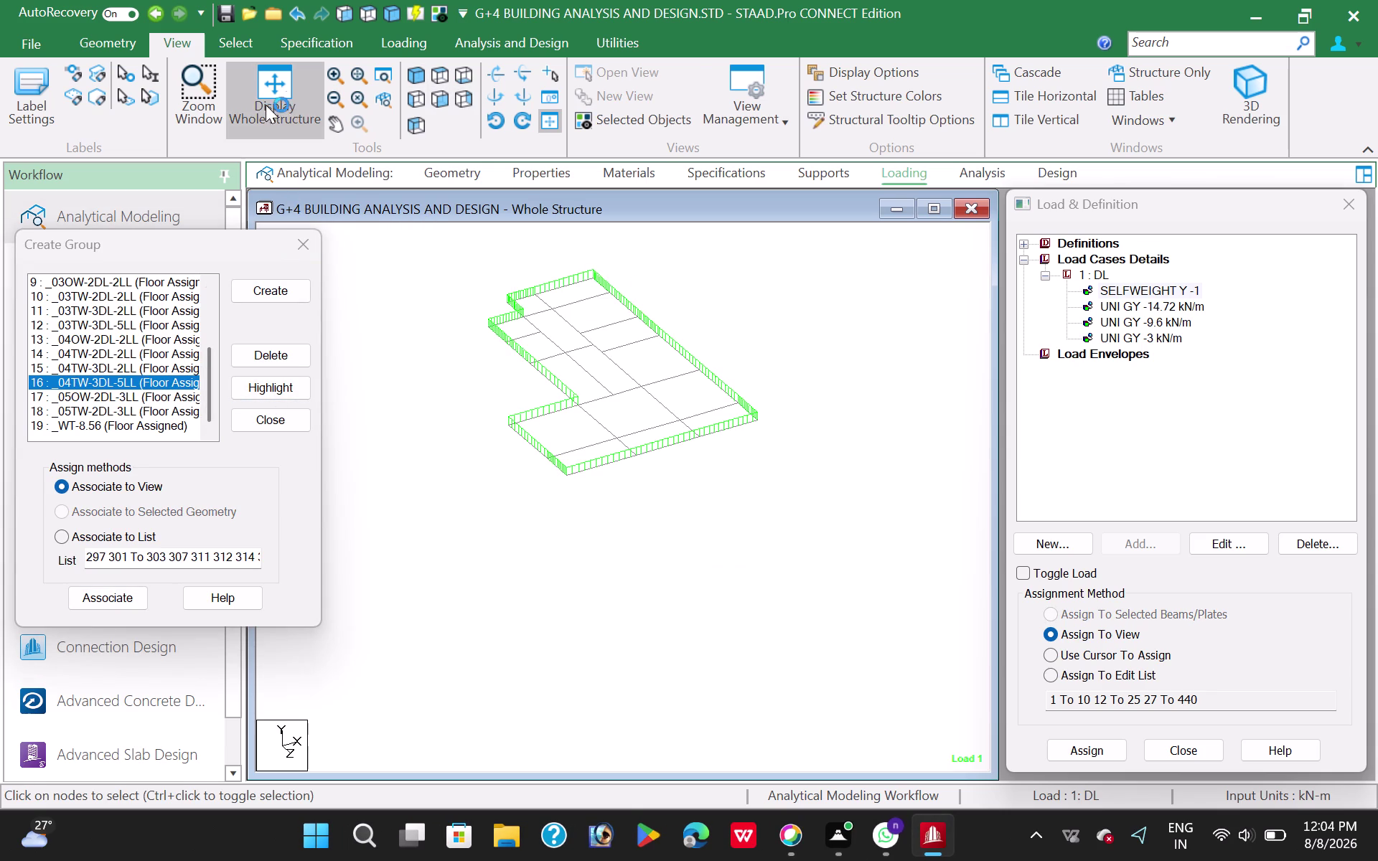
Show the whole building and highlight the members of _03TW-3DL-5LL and _04TW-2DL-2LL.
click(276, 97)
click(386, 326)
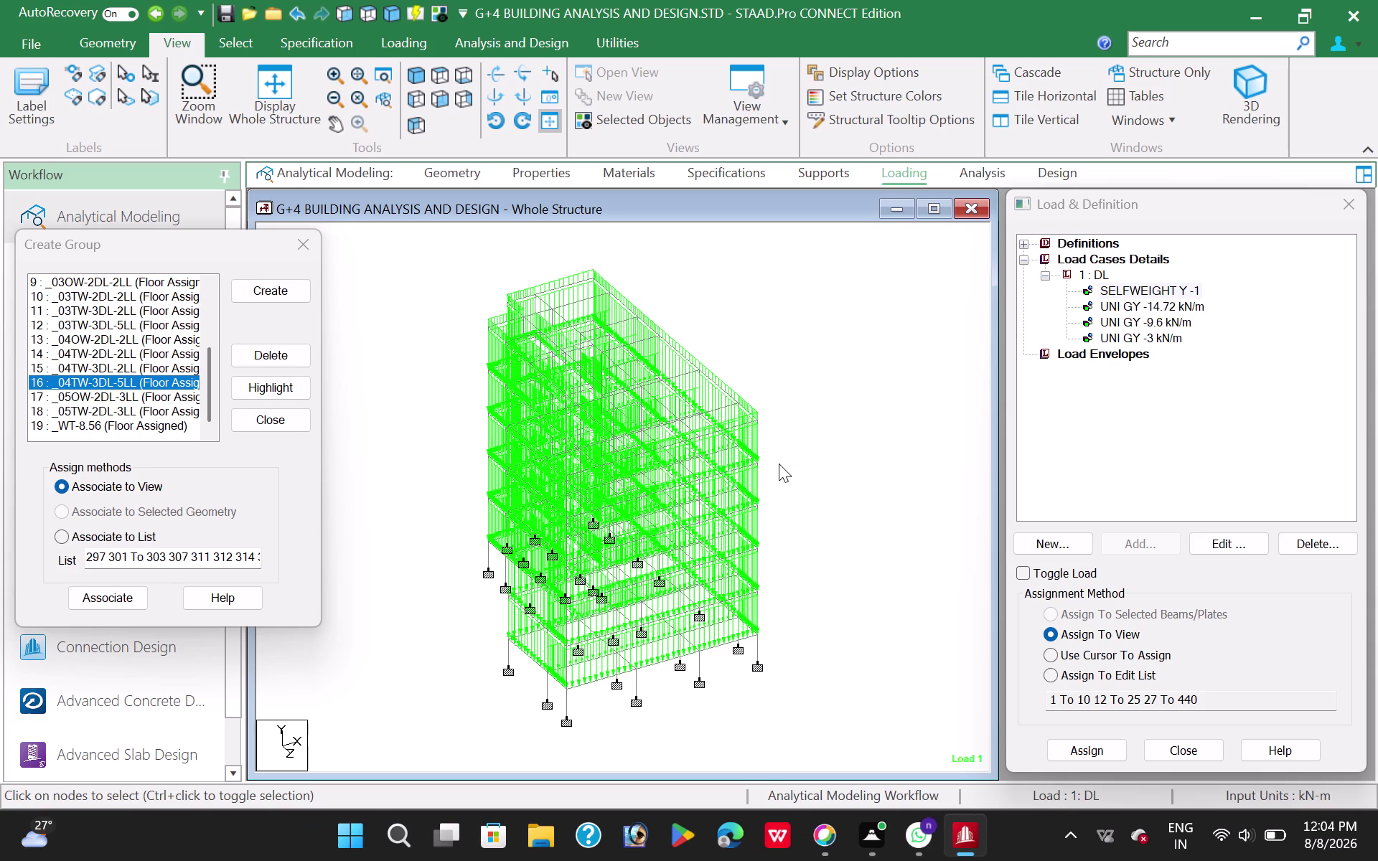
click(141, 321)
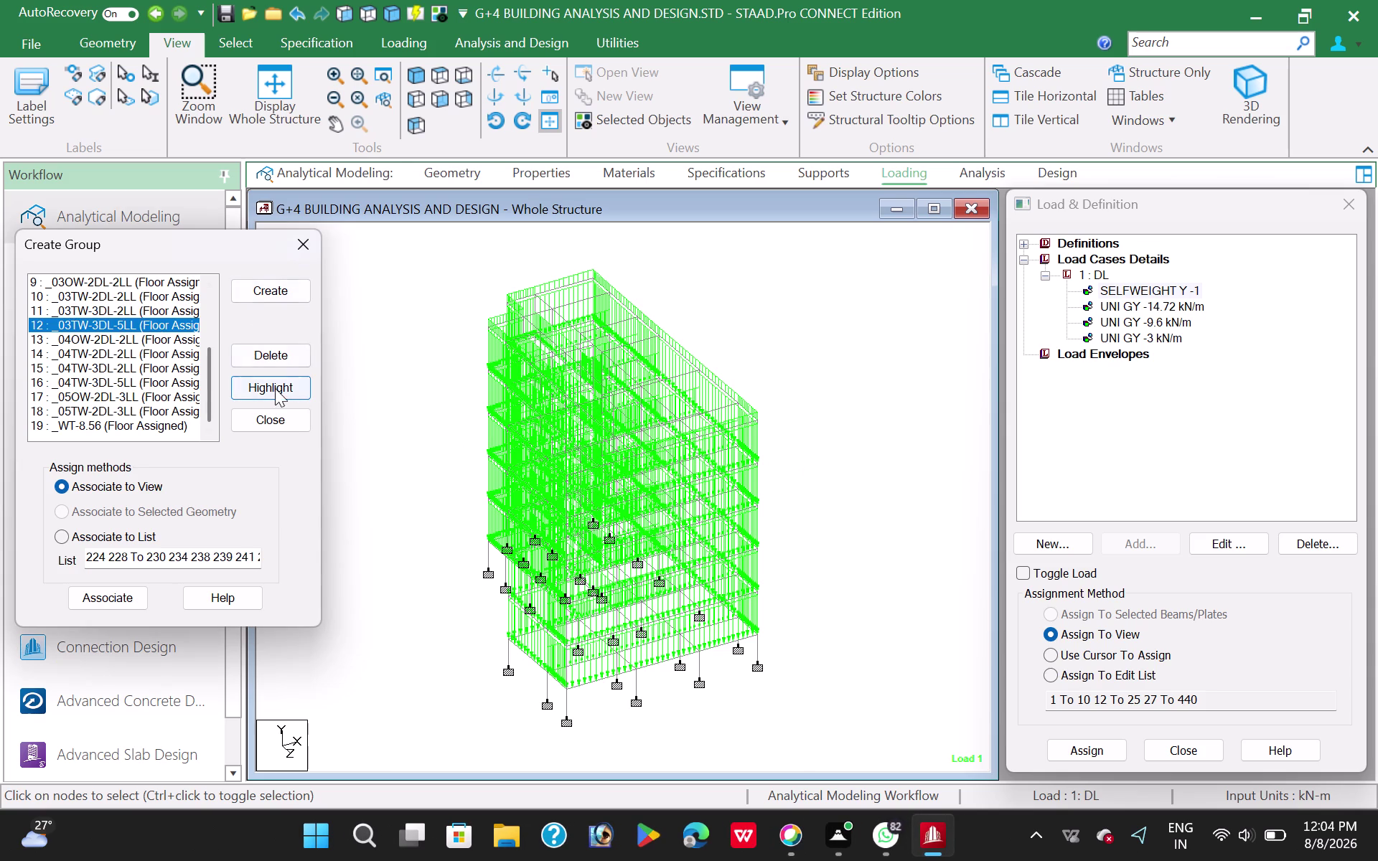
click(275, 388)
click(109, 353)
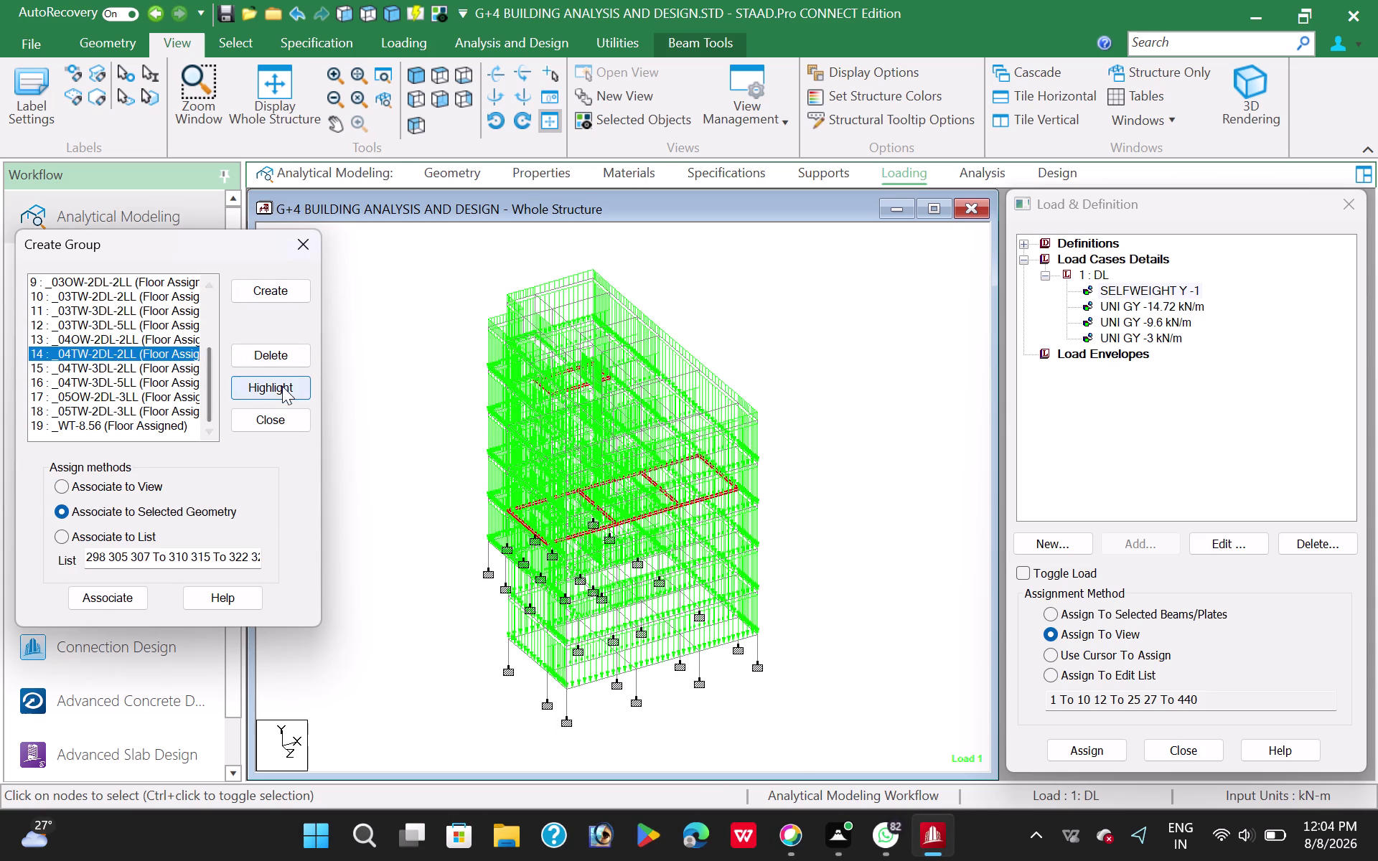
click(282, 386)
scroll(up, 3)
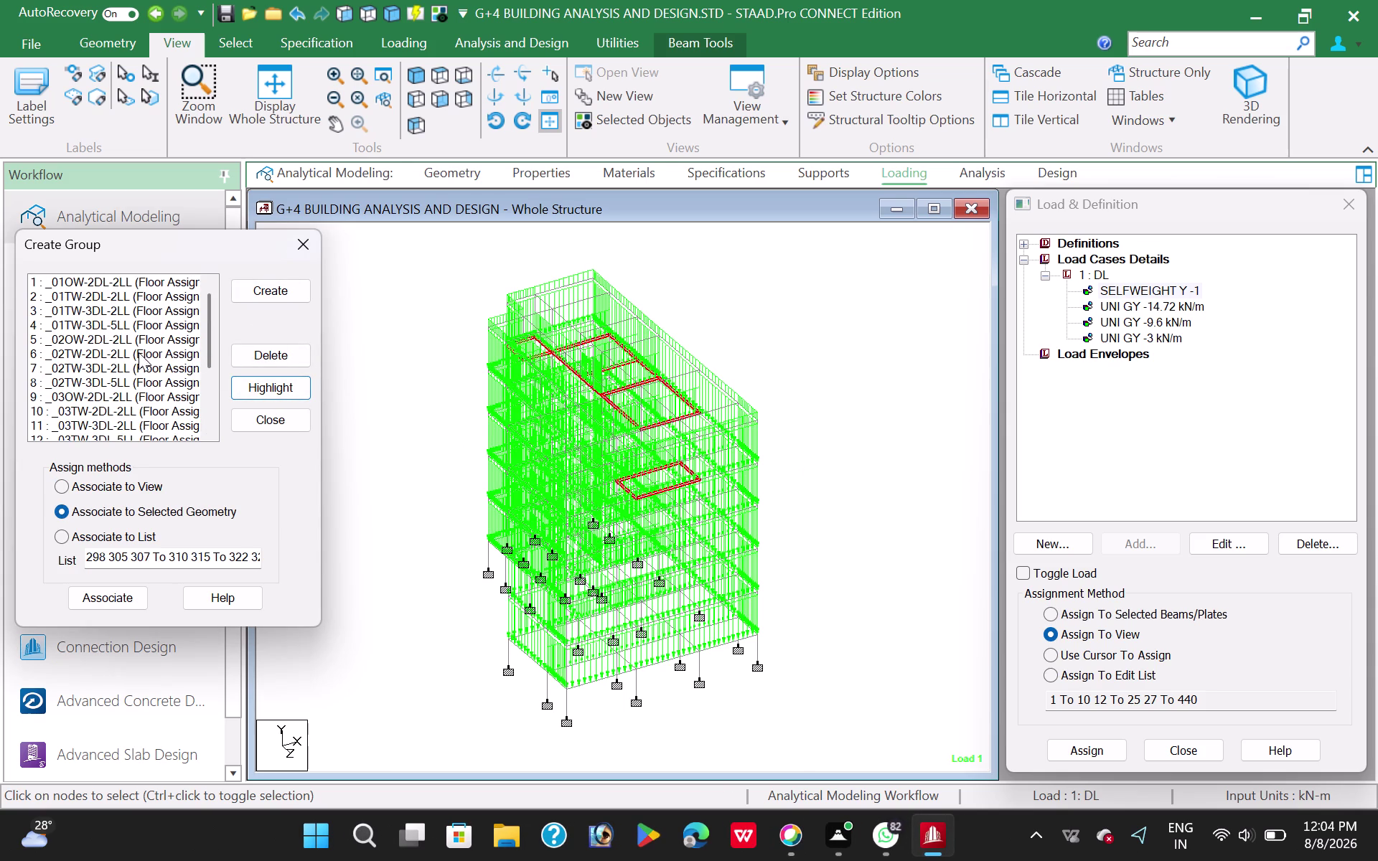
Select one floor level's beams in front elevation and show only them in Top plan.
click(448, 104)
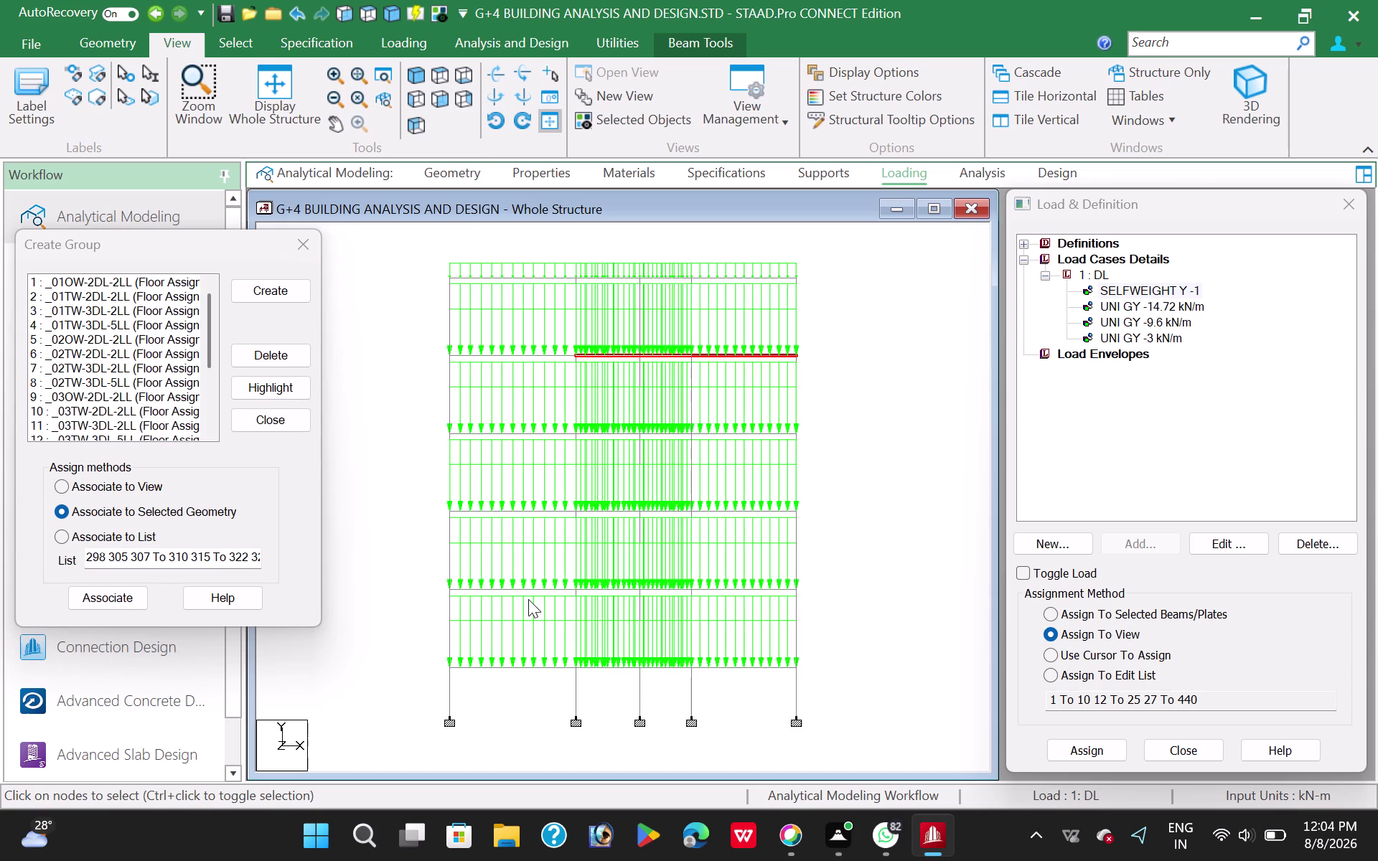
click(356, 325)
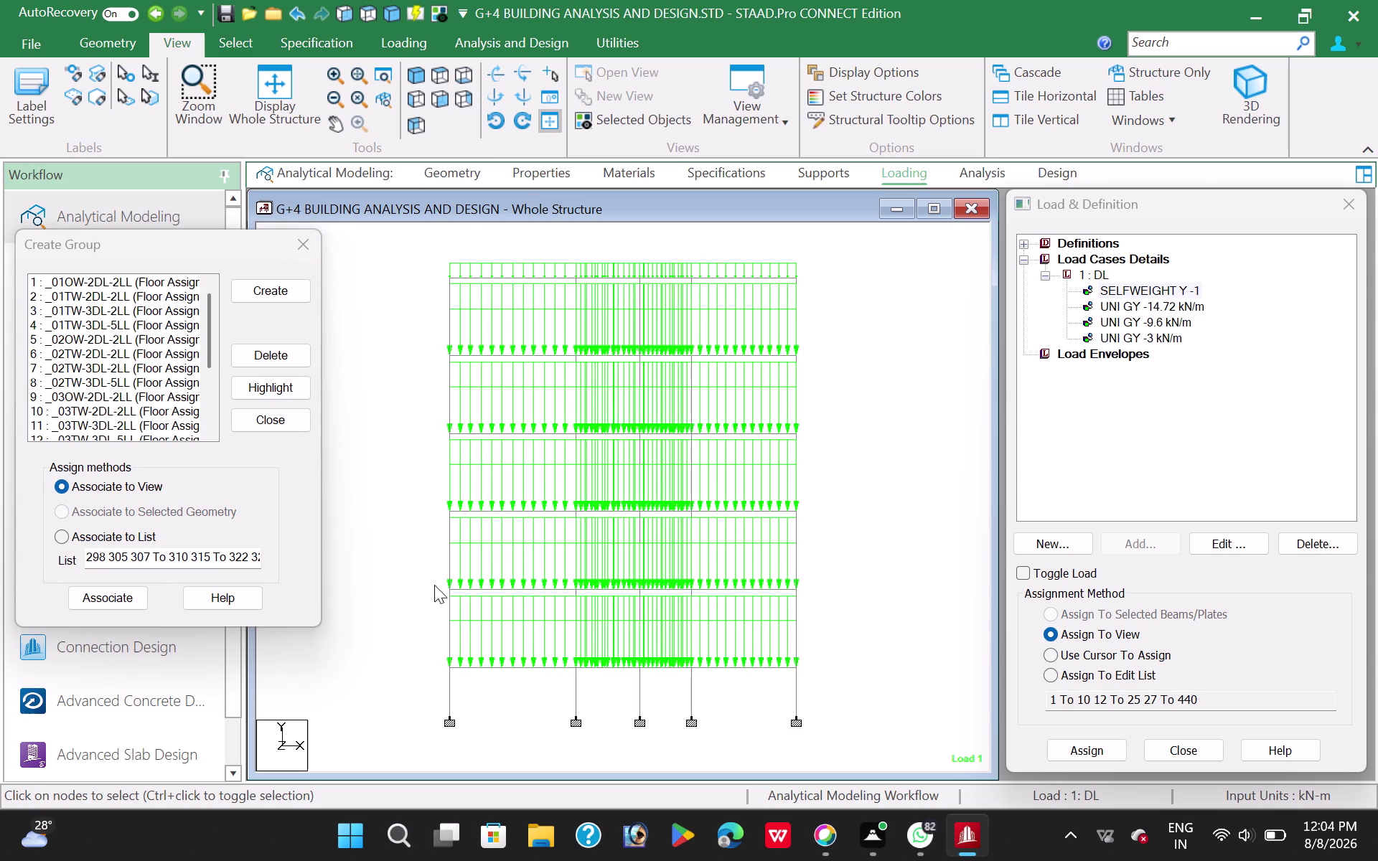
drag(436, 572, 808, 602)
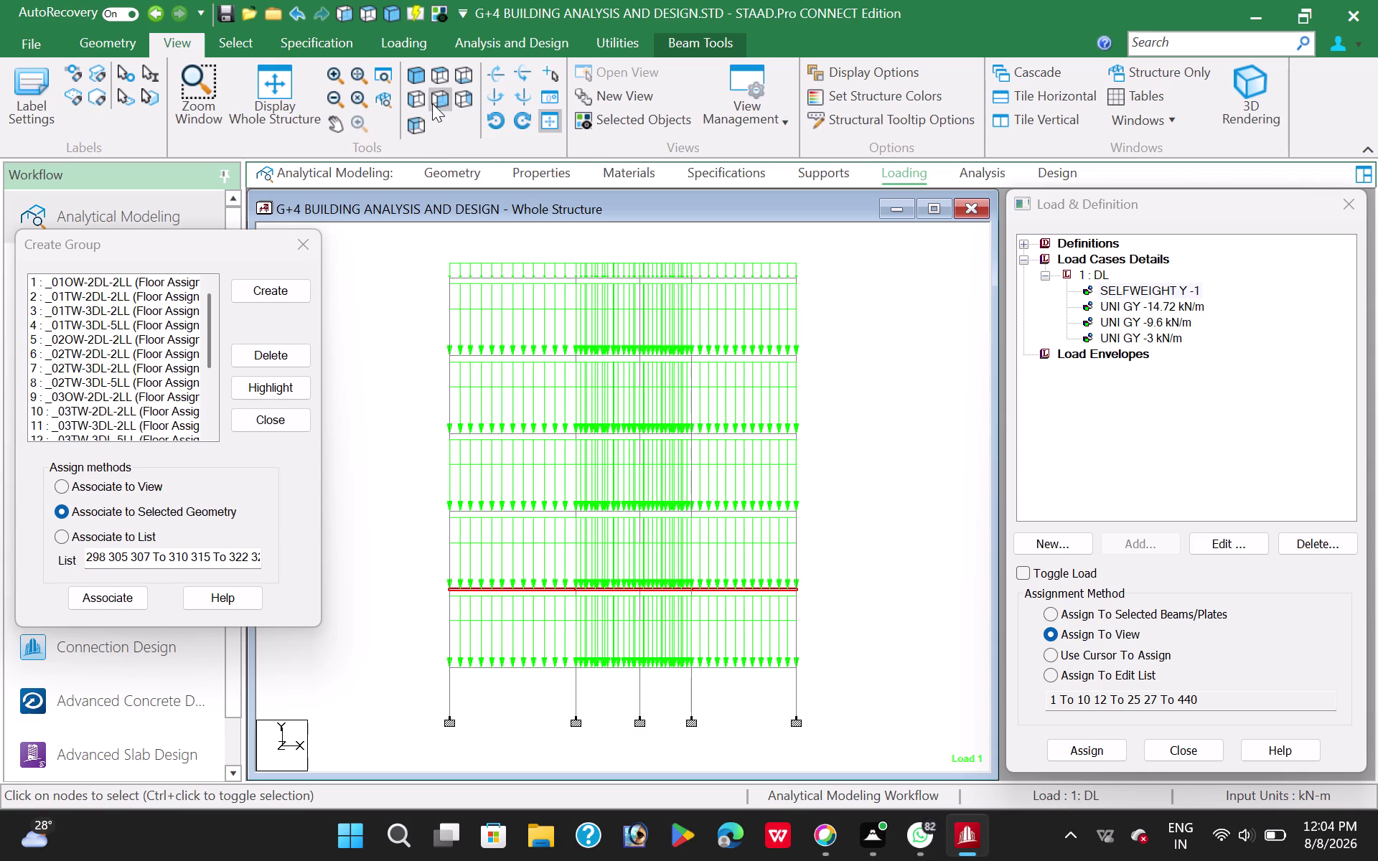
click(633, 117)
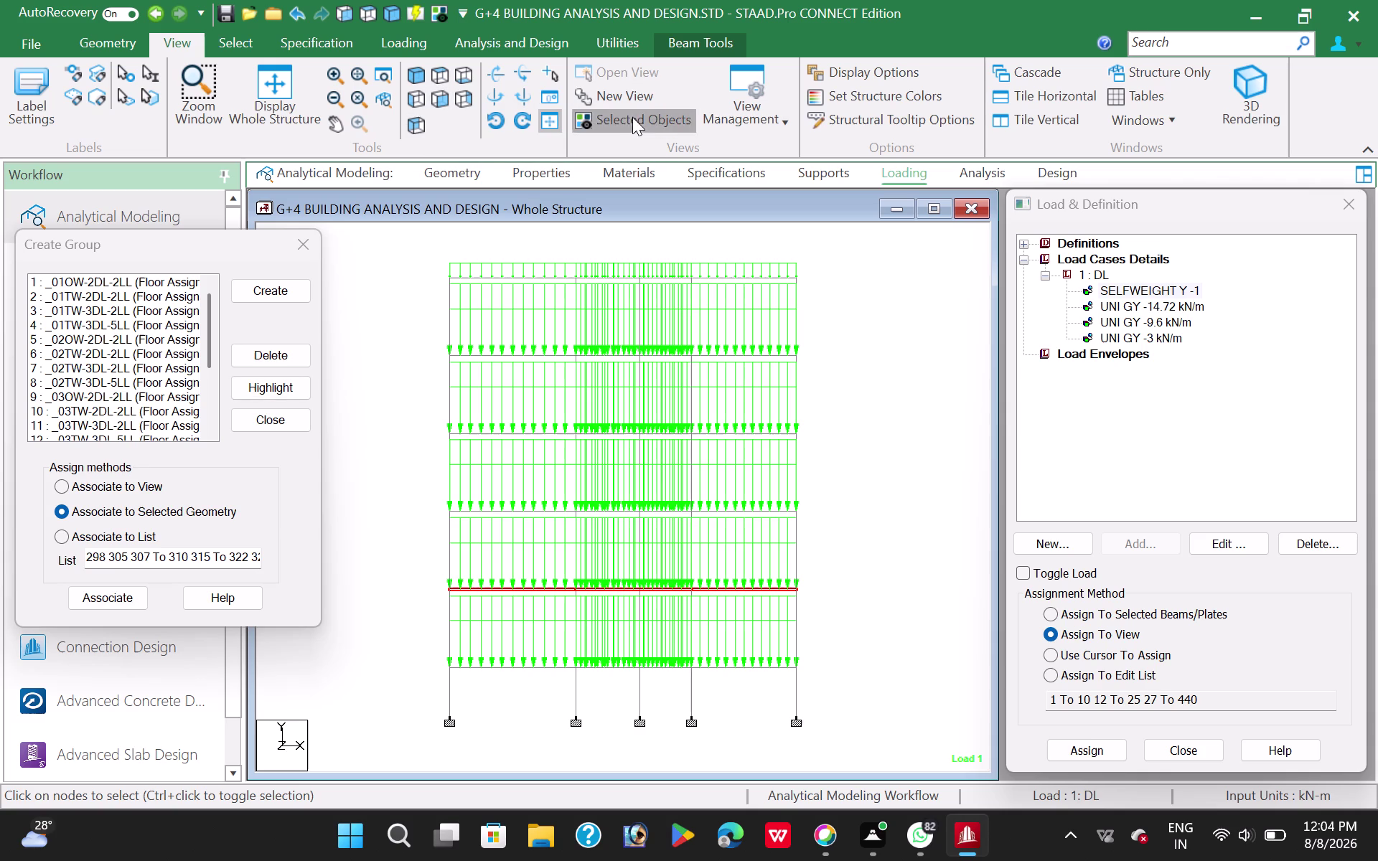
click(439, 68)
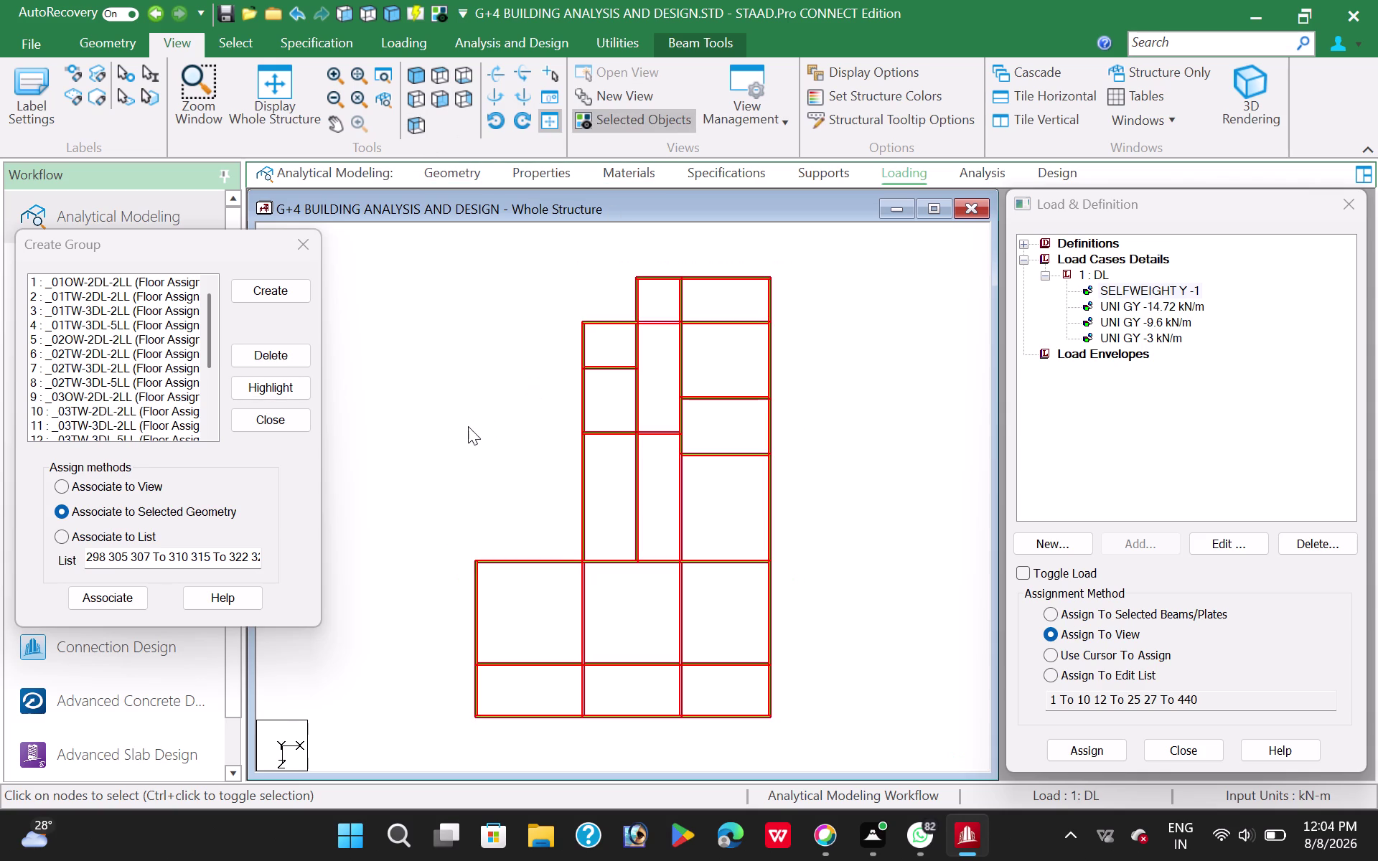
Highlight the _01OW-2DL-2LL members and try selecting the missing upper beams.
click(466, 420)
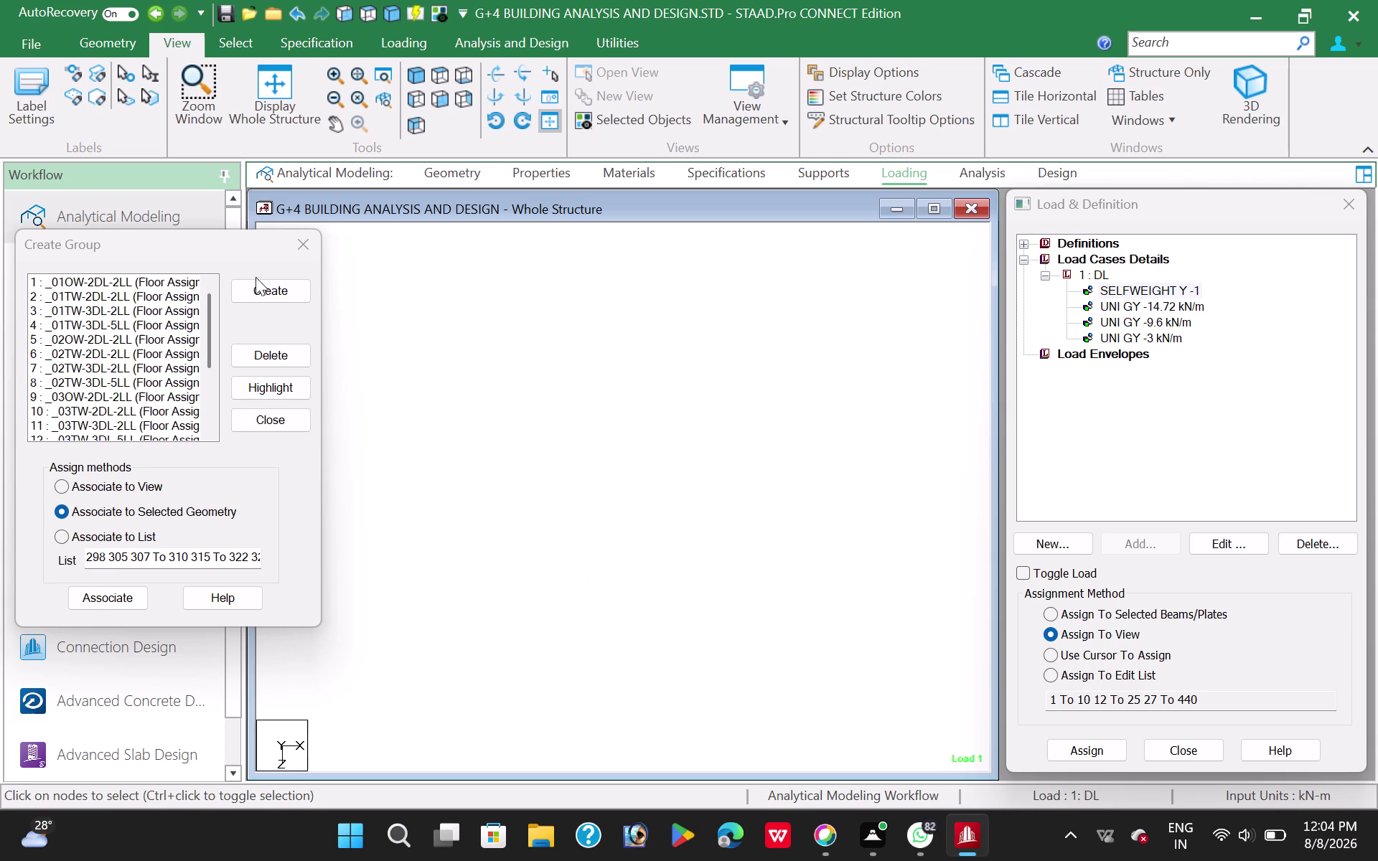
click(119, 281)
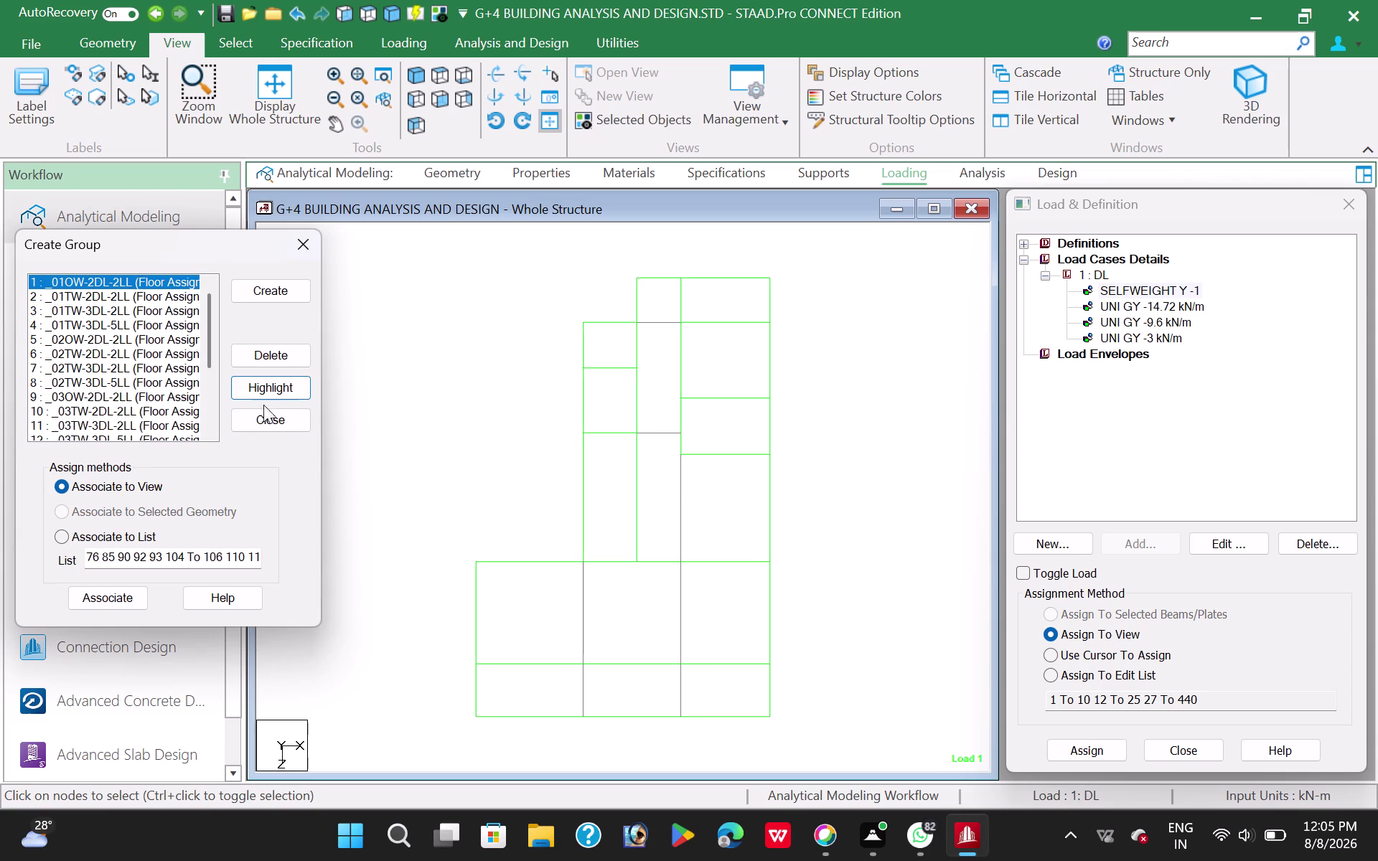
click(254, 379)
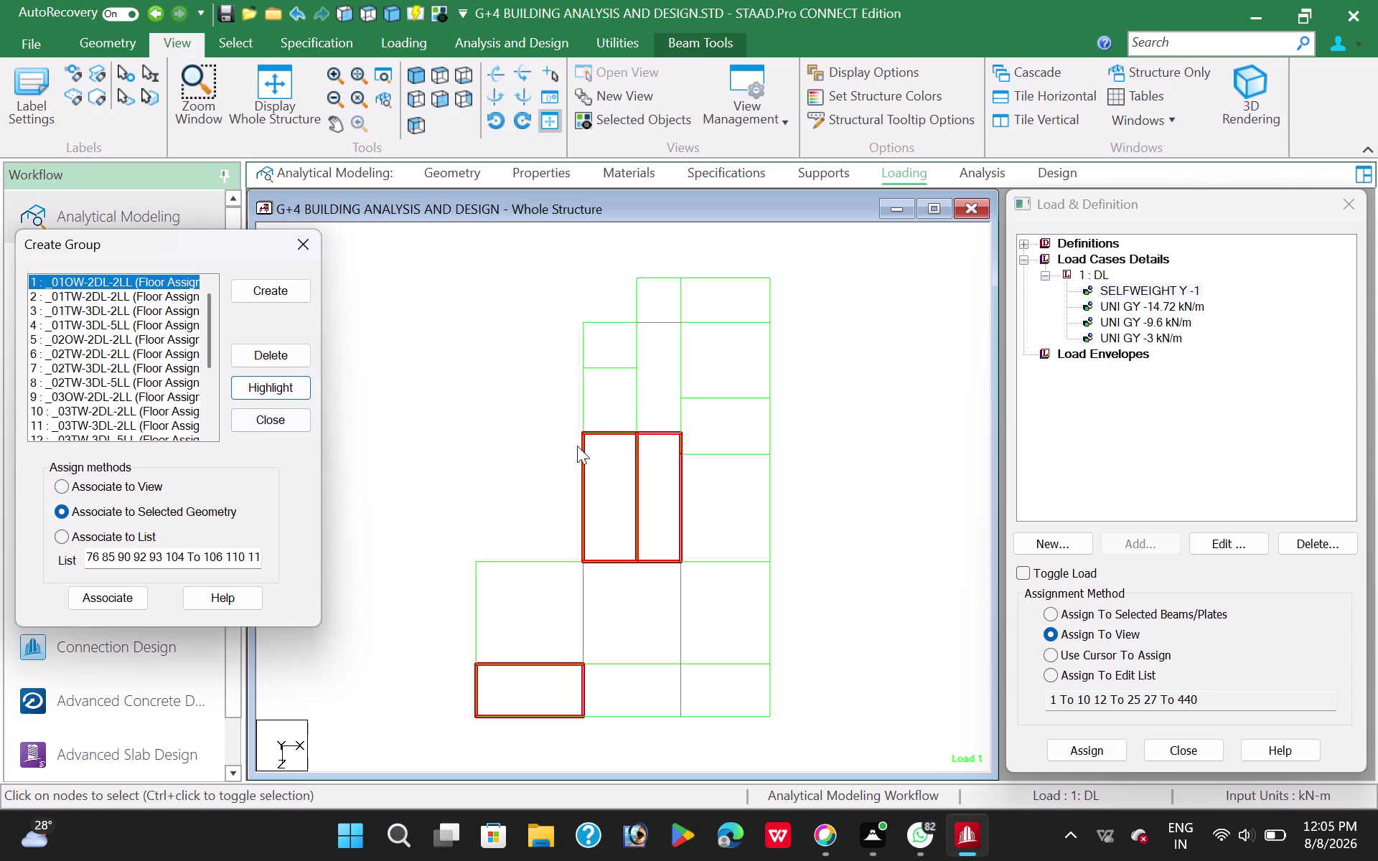
drag(623, 300, 680, 454)
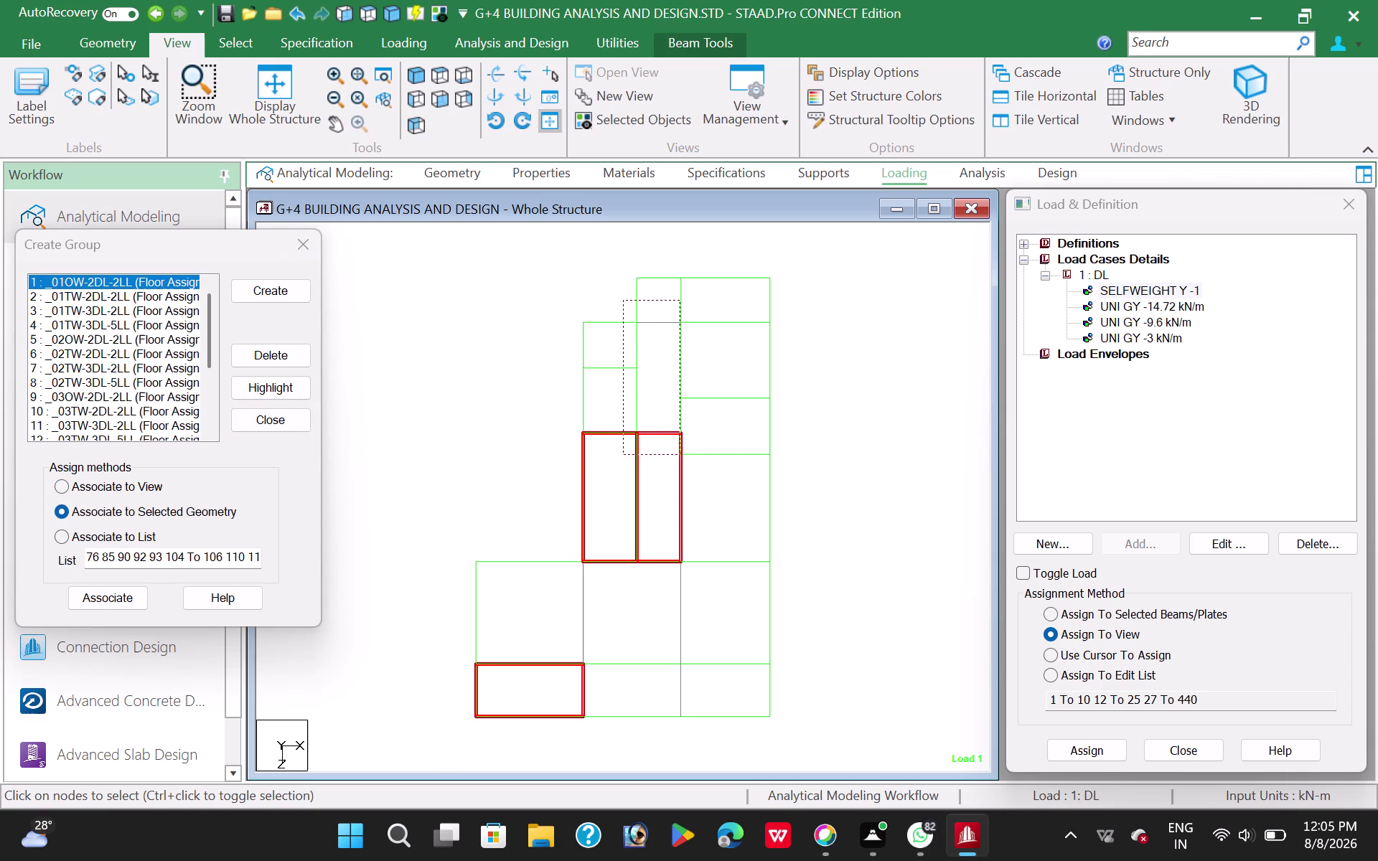
drag(680, 455, 686, 455)
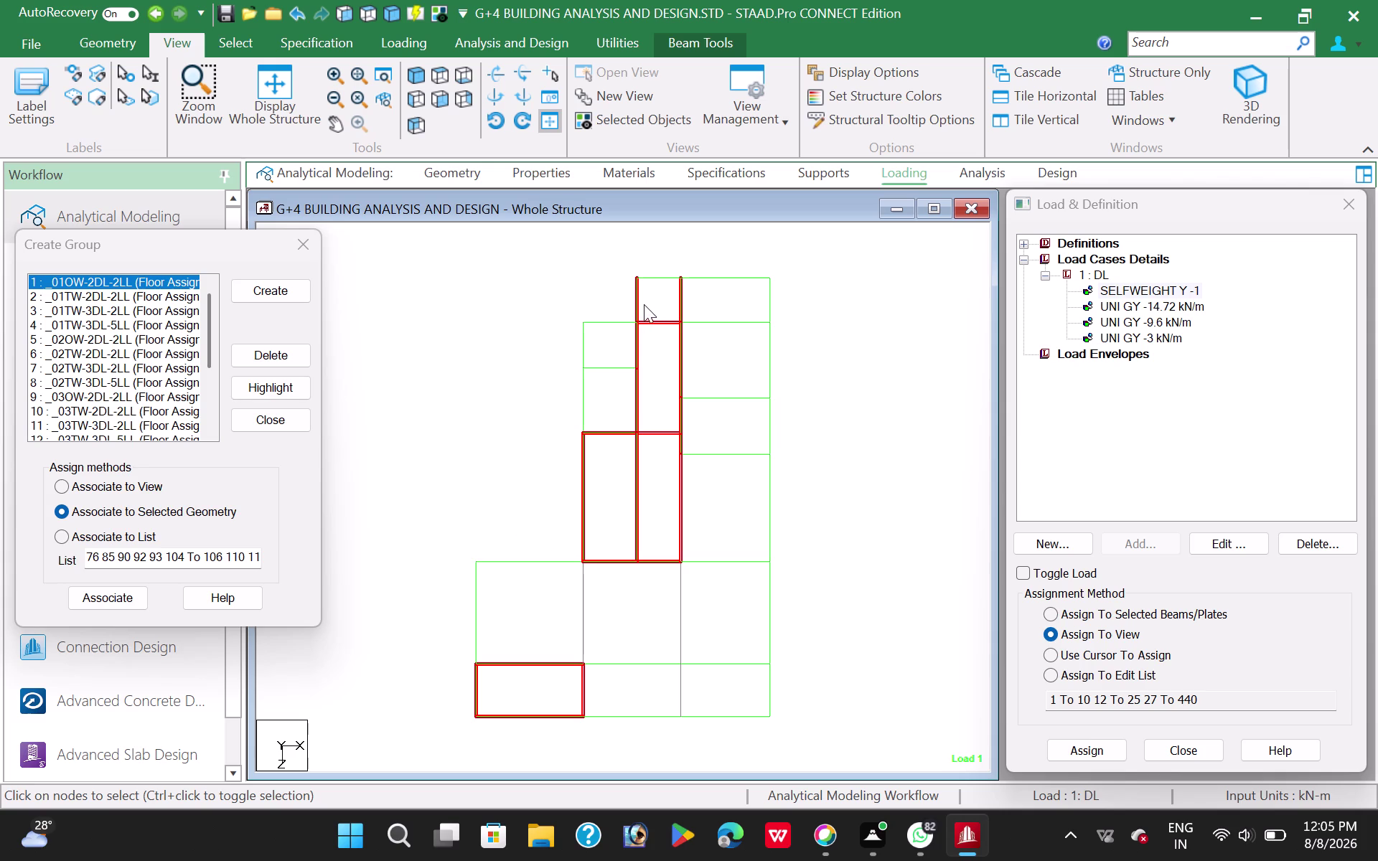
click(638, 301)
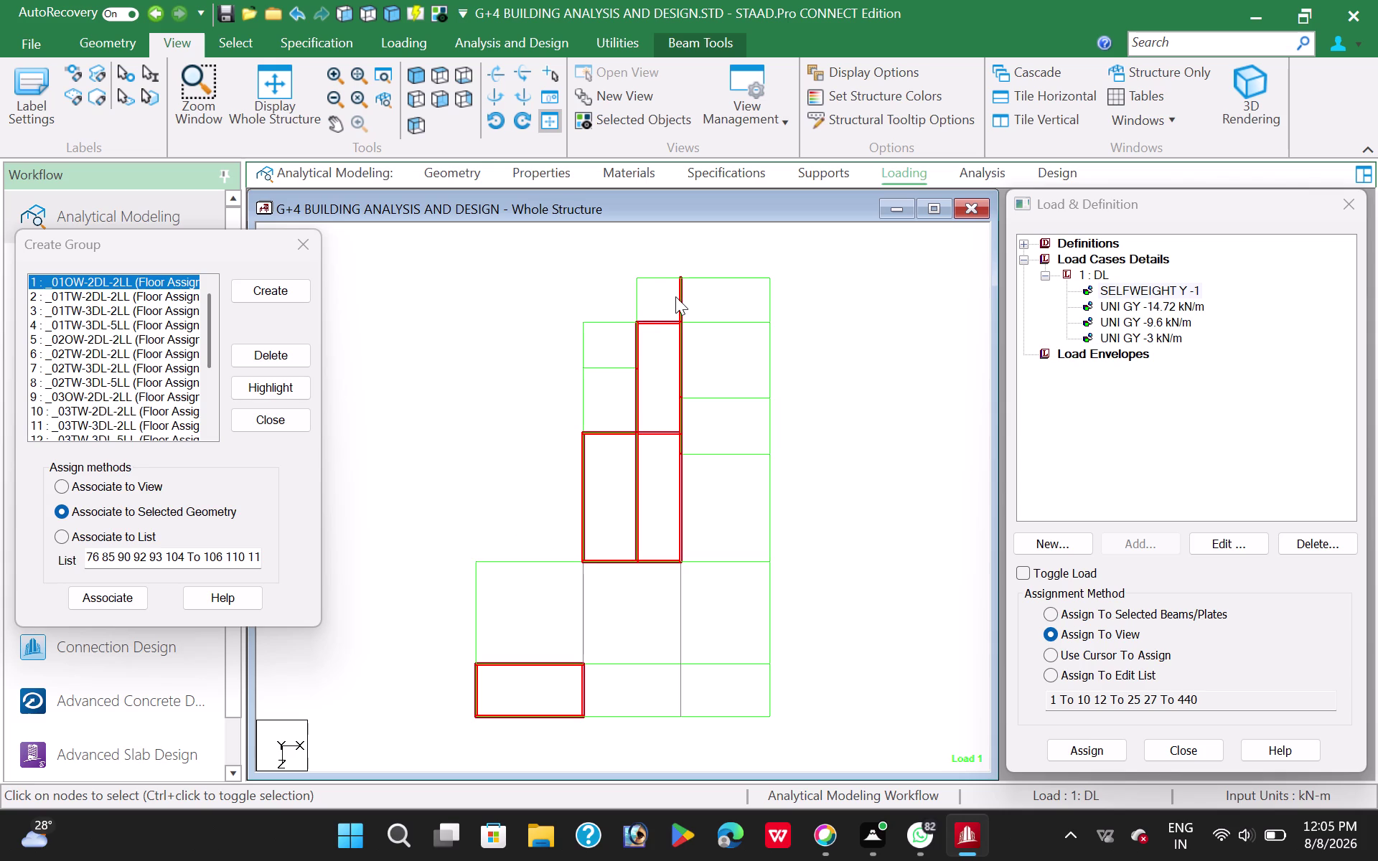
click(679, 298)
click(444, 318)
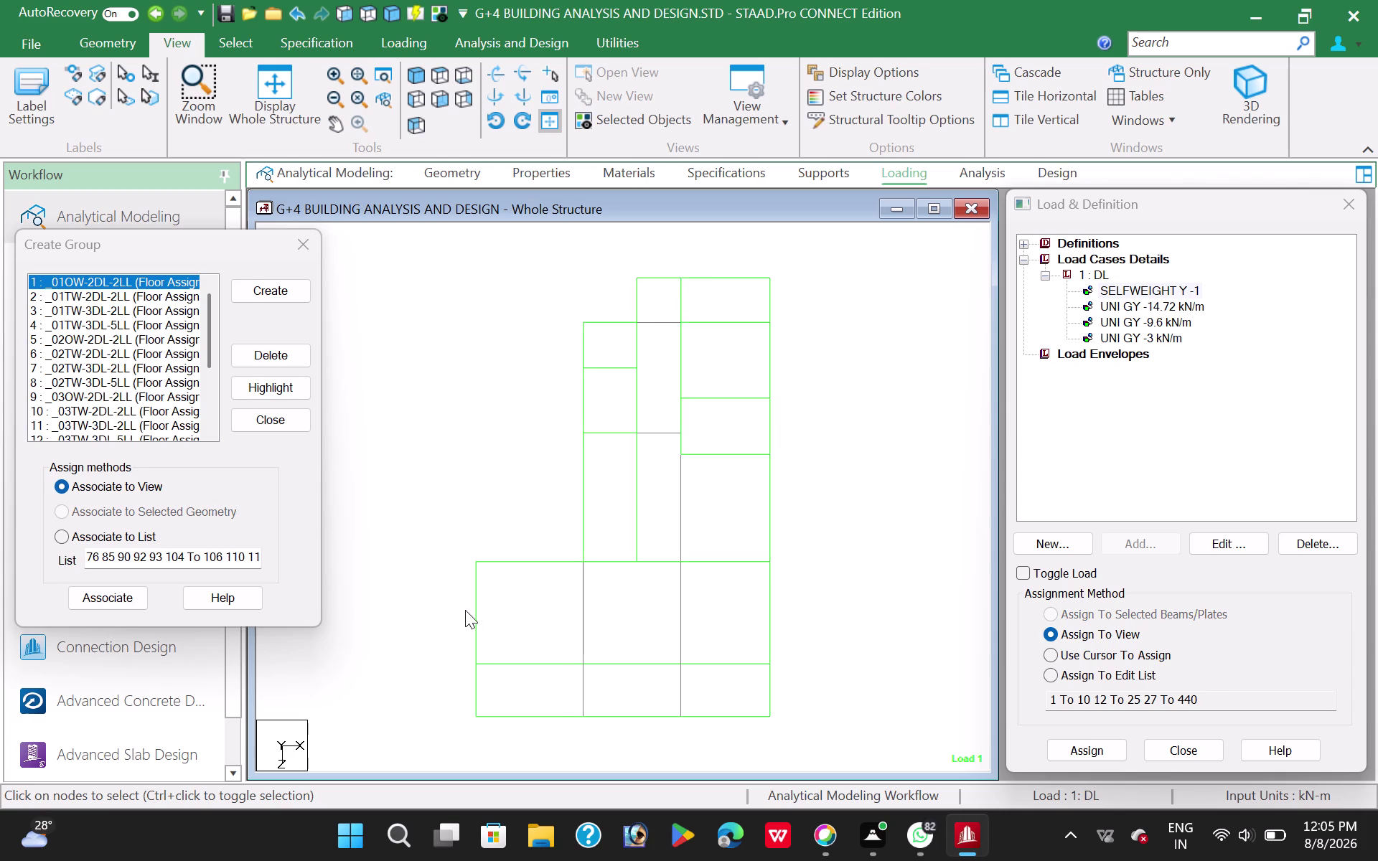
Associate the two upper plan beams with group _01OW-2DL-2LL.
click(126, 281)
click(265, 383)
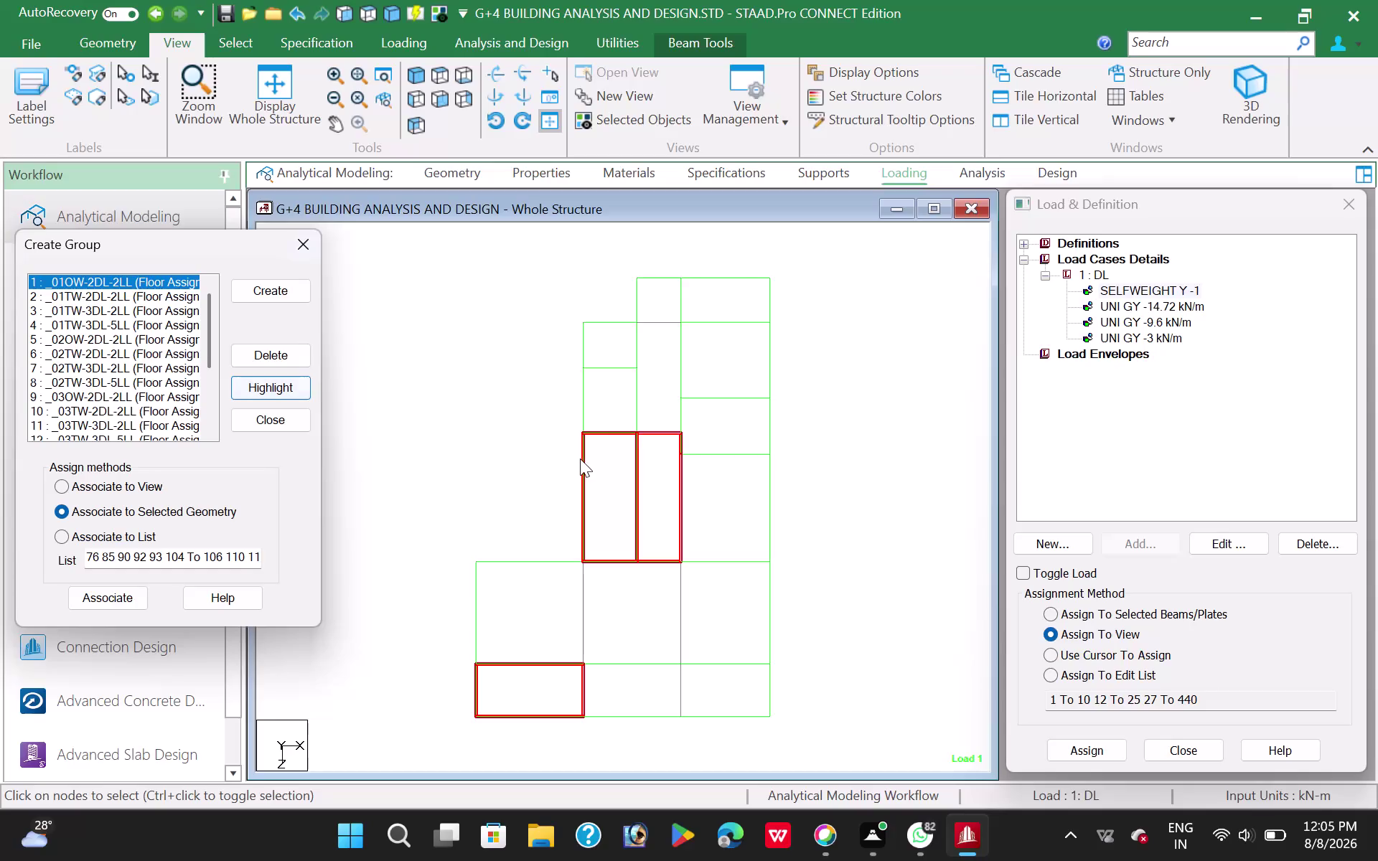
drag(628, 313, 686, 440)
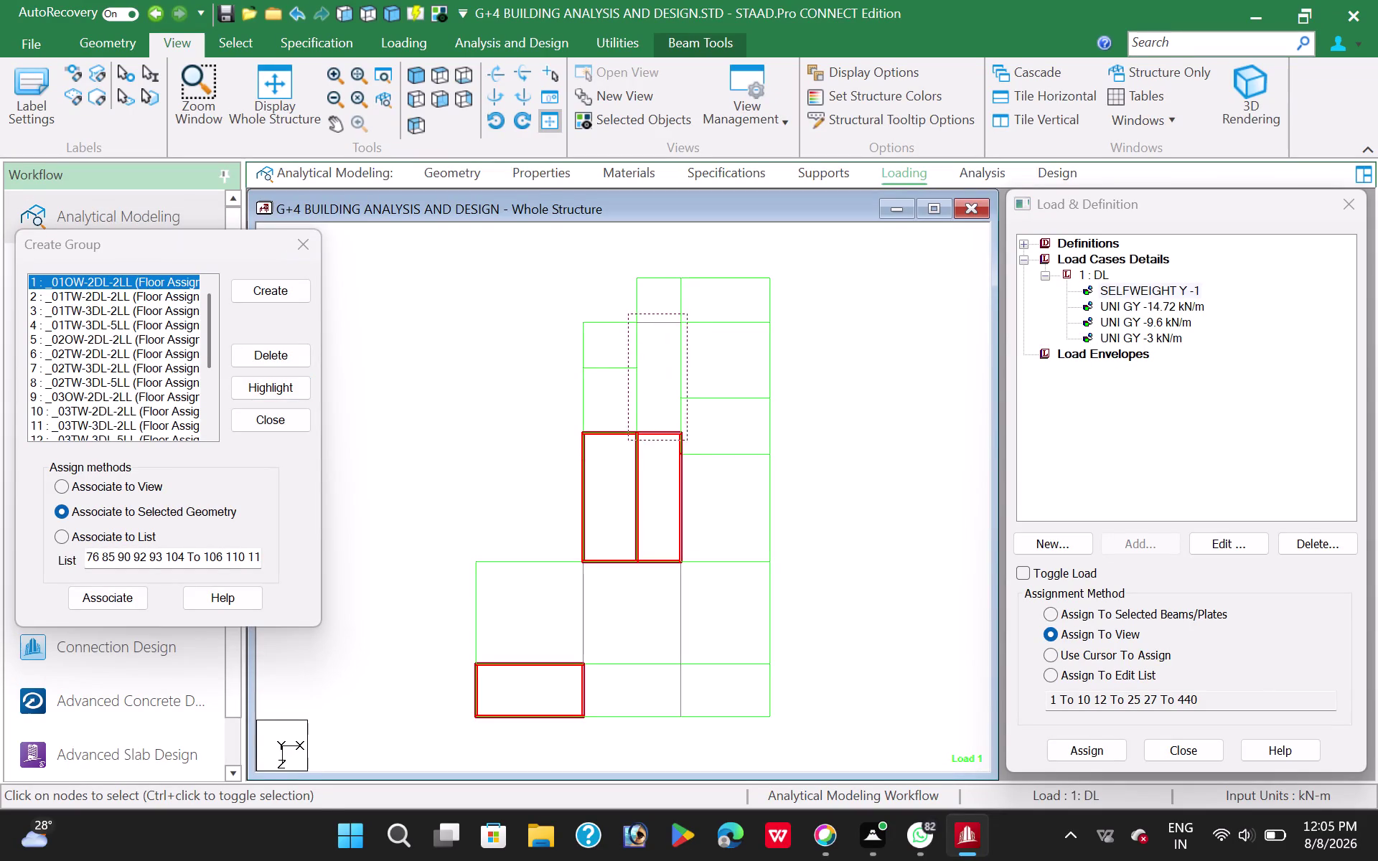
drag(686, 440, 694, 454)
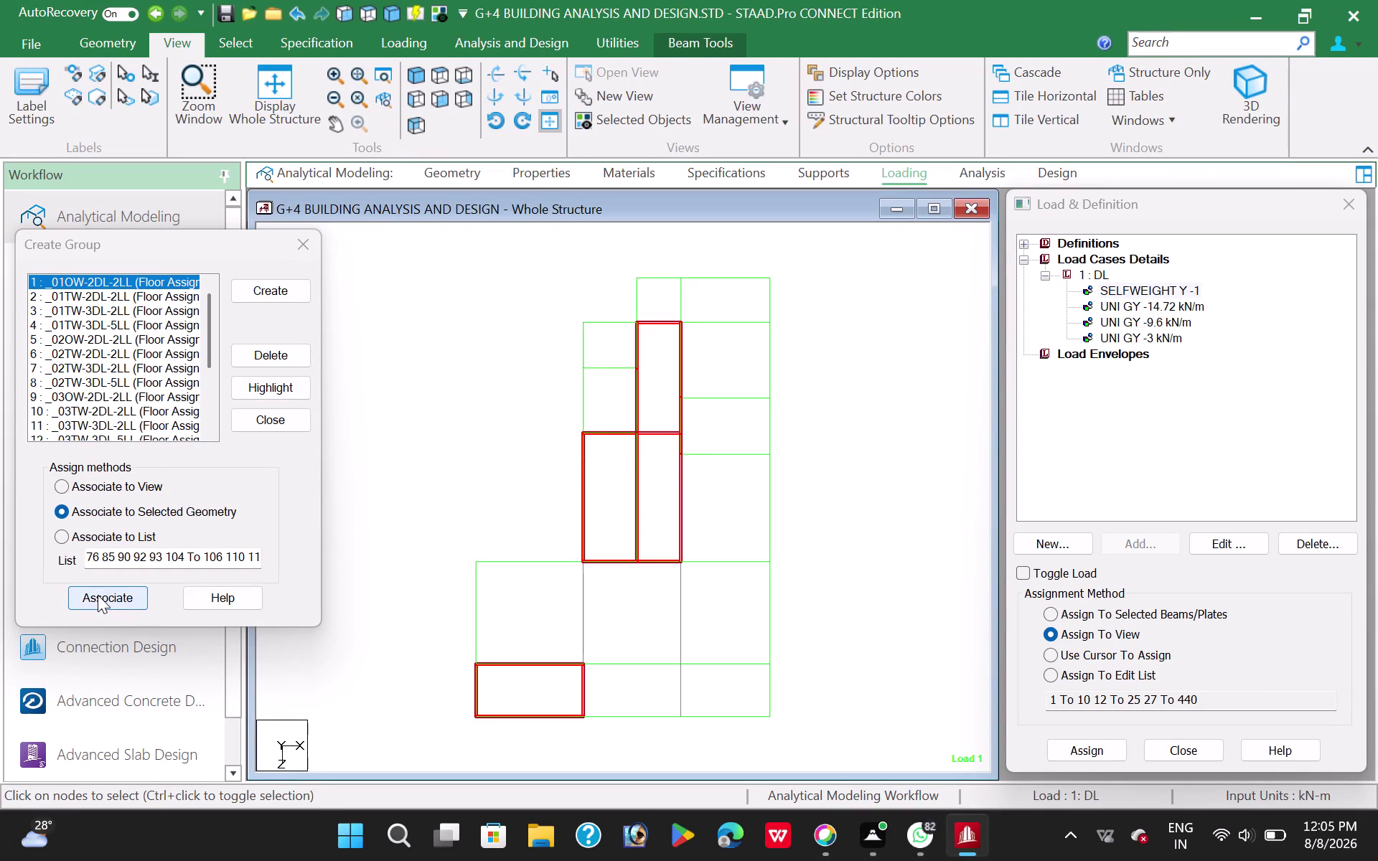
click(97, 596)
click(513, 315)
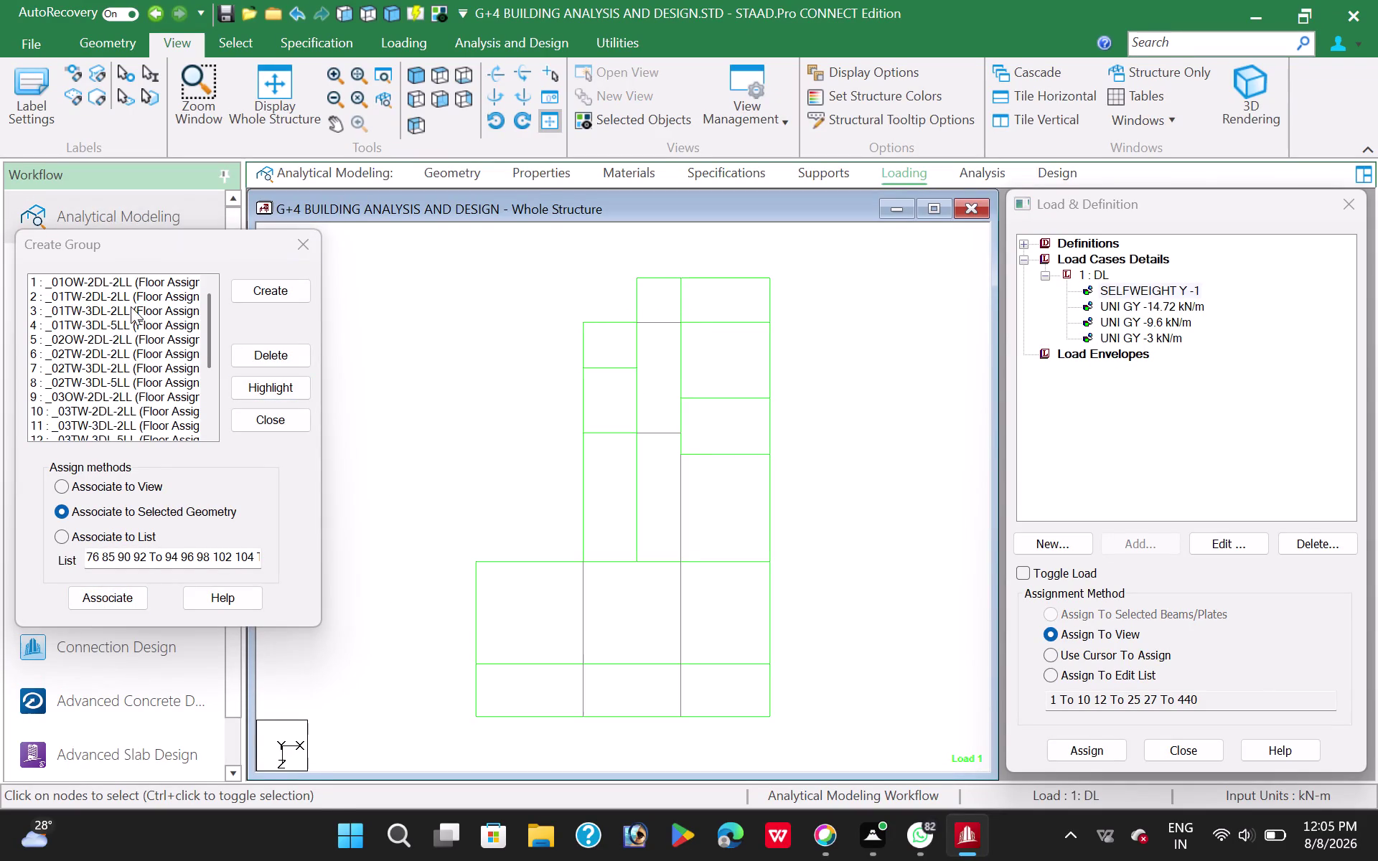
Highlight the updated _01OW-2DL-2LL members to verify, then clear and close the dialog.
click(99, 284)
click(287, 385)
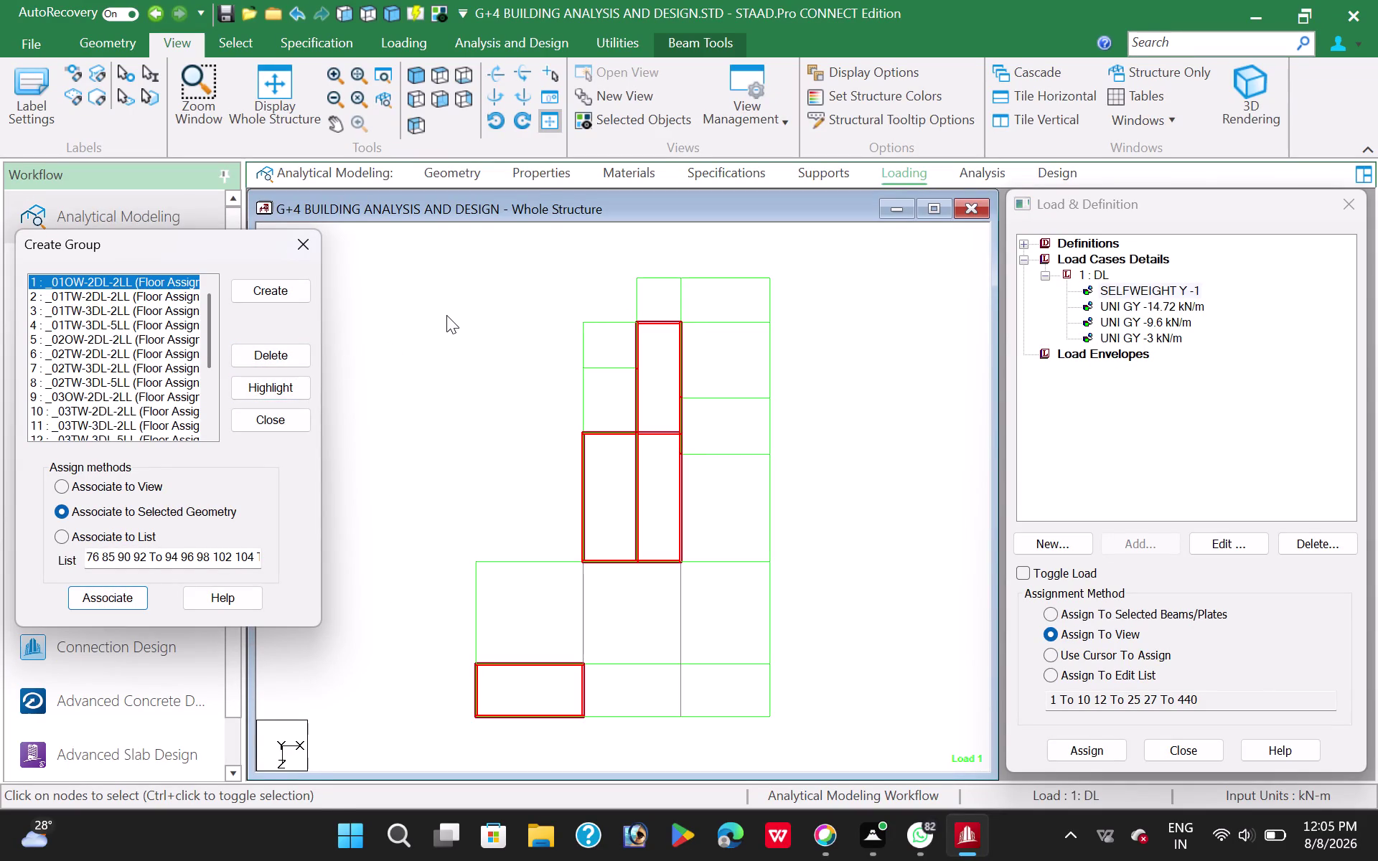
click(447, 317)
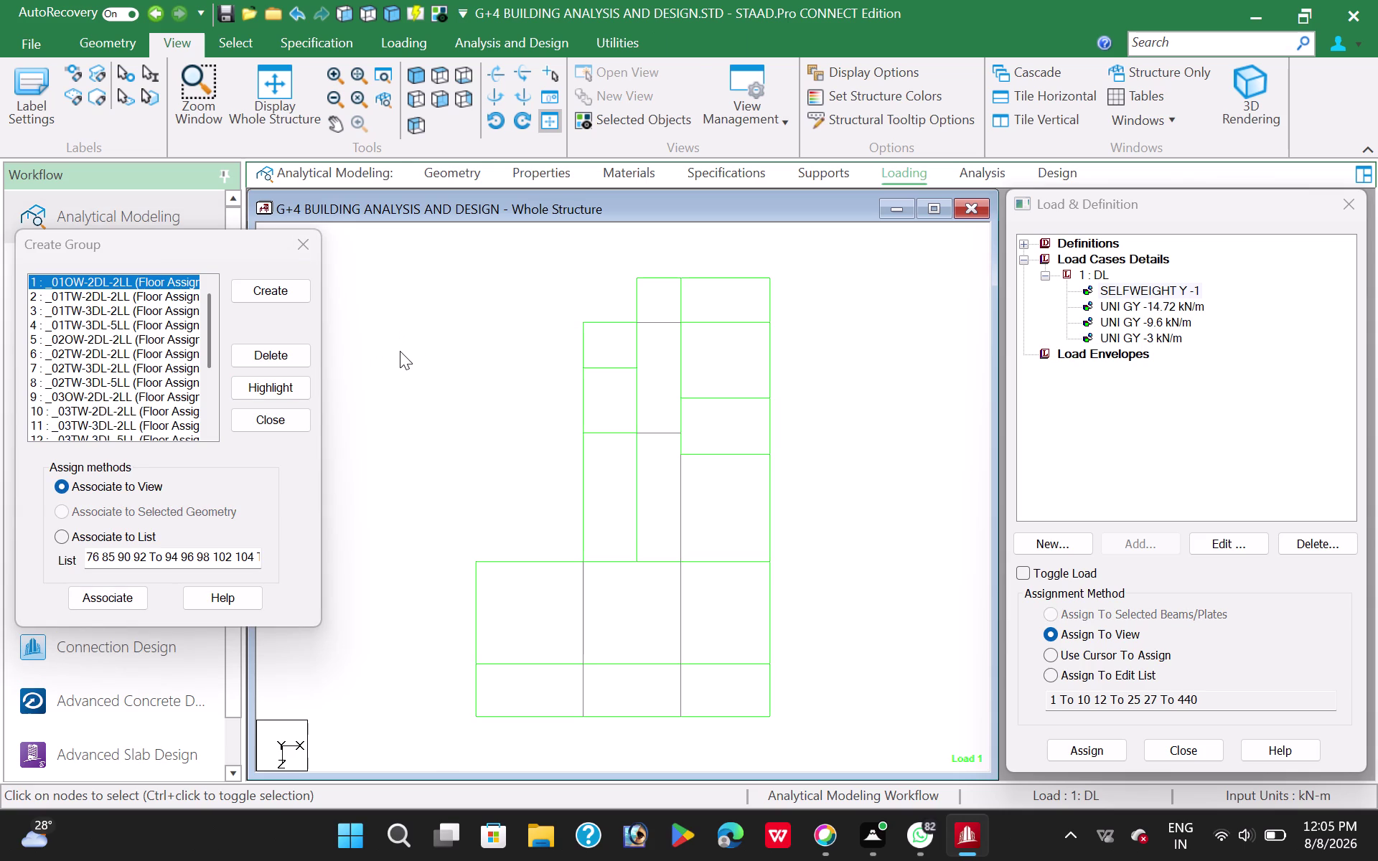
click(279, 425)
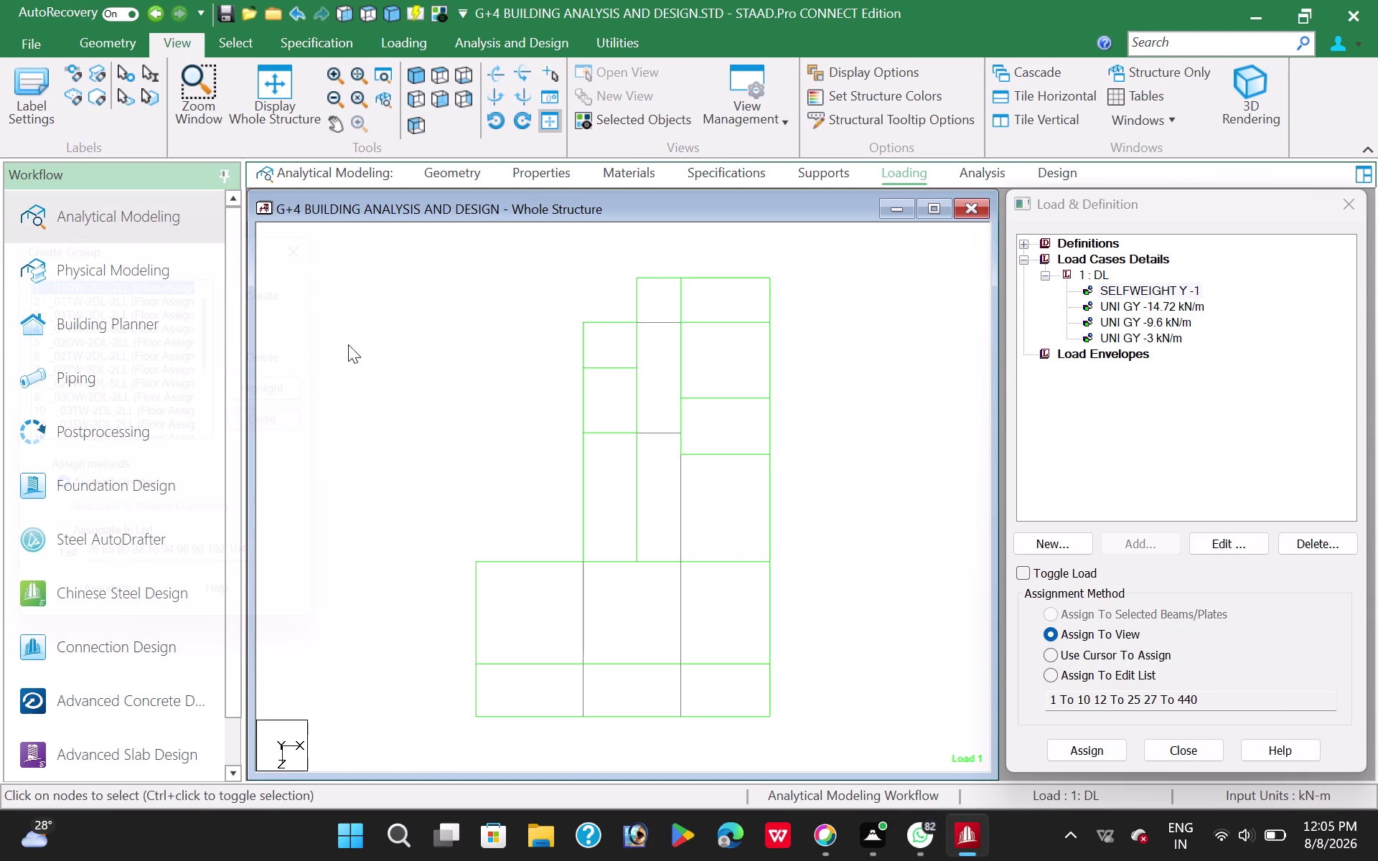
Show the whole building in isometric and review load case 1: DL's load items without adding any.
click(281, 102)
click(390, 406)
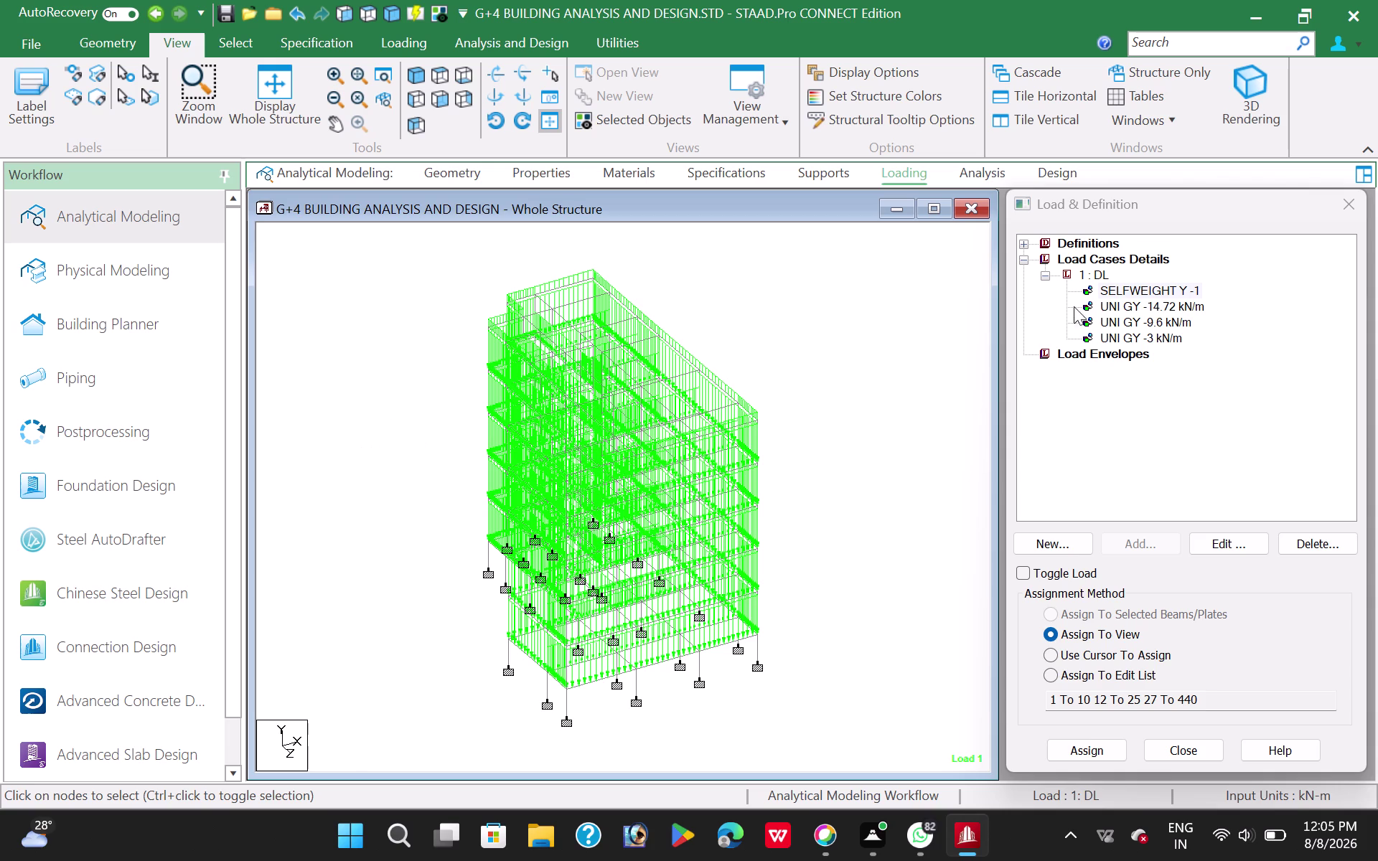
click(1100, 276)
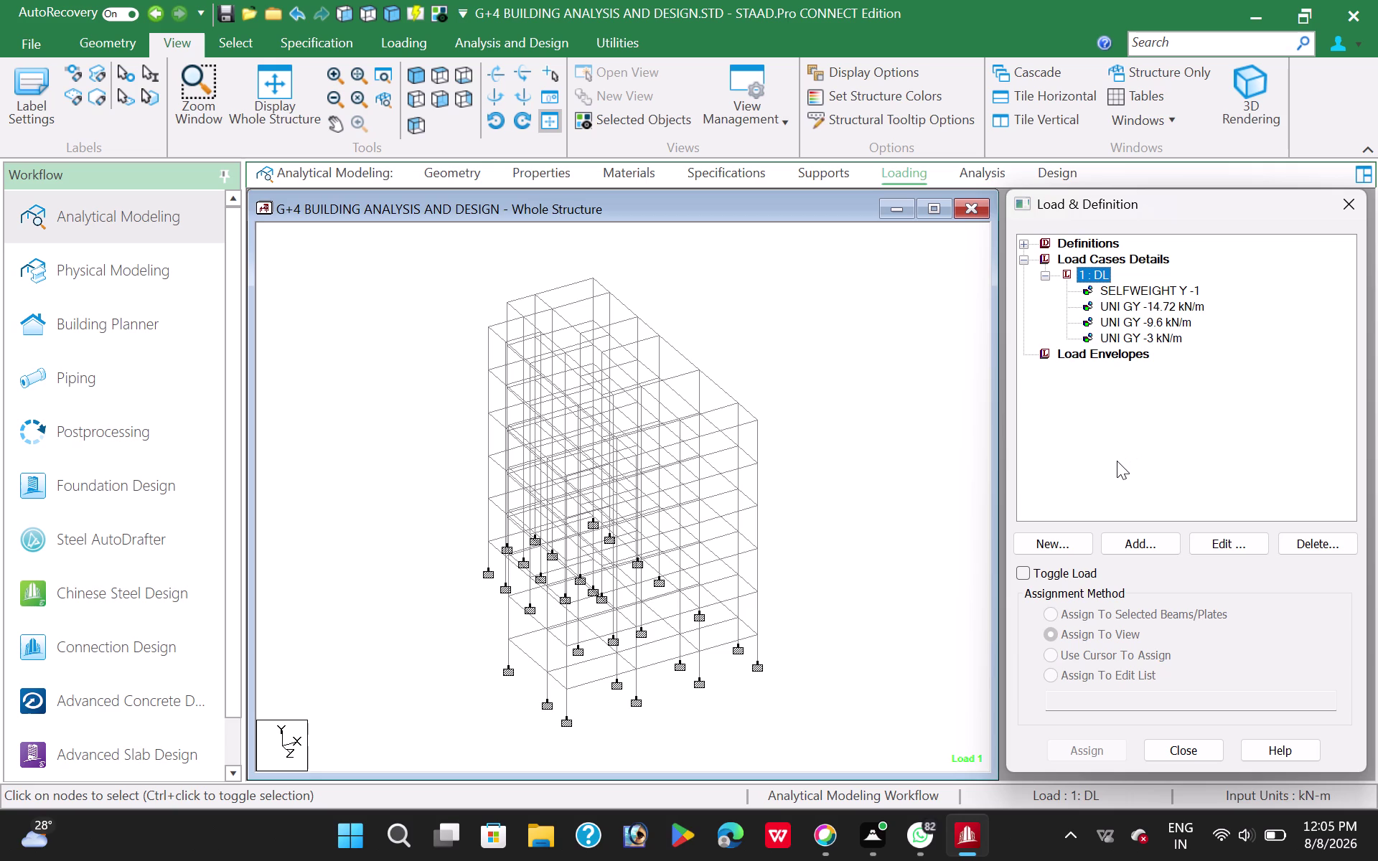
click(1129, 543)
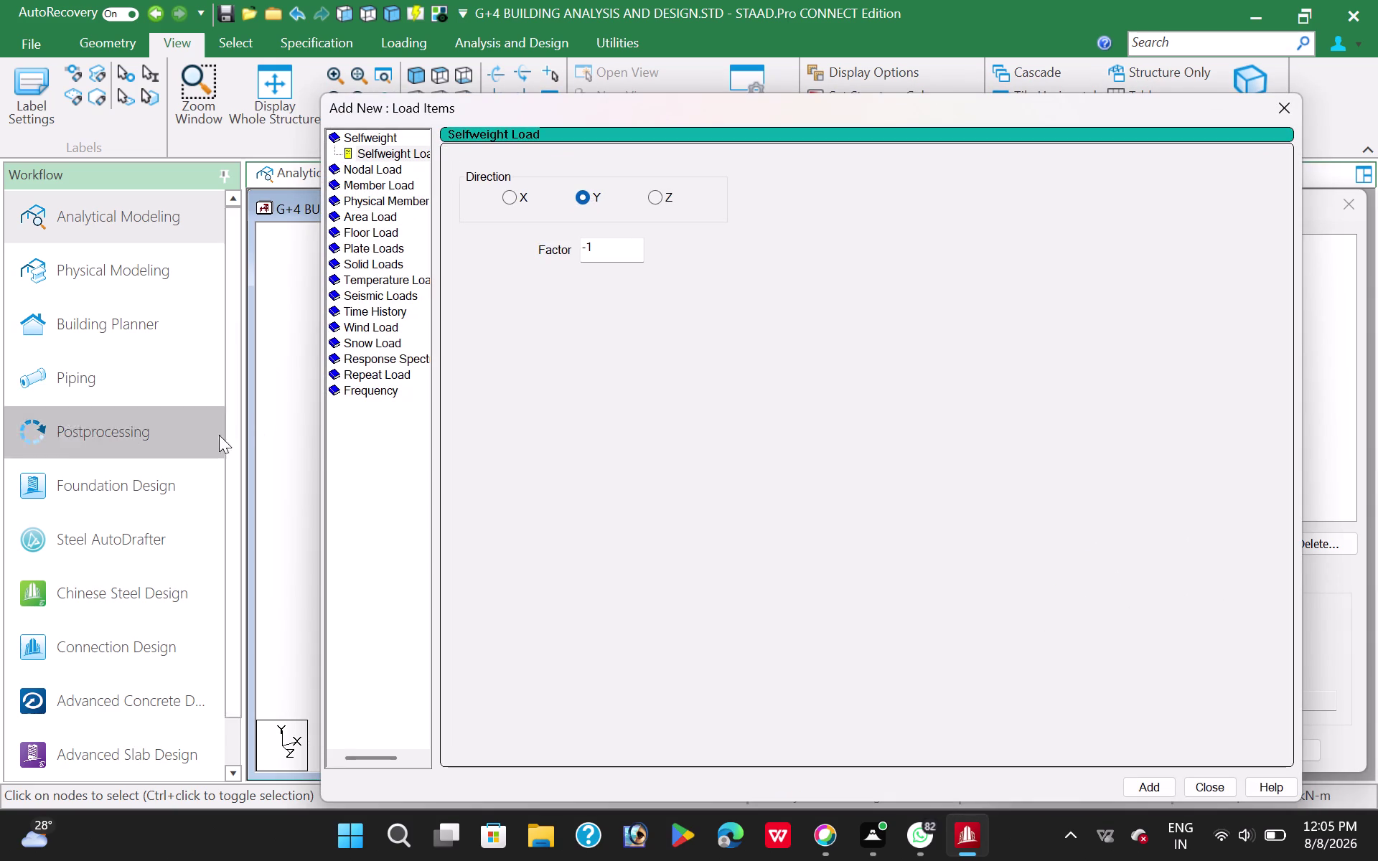
click(316, 439)
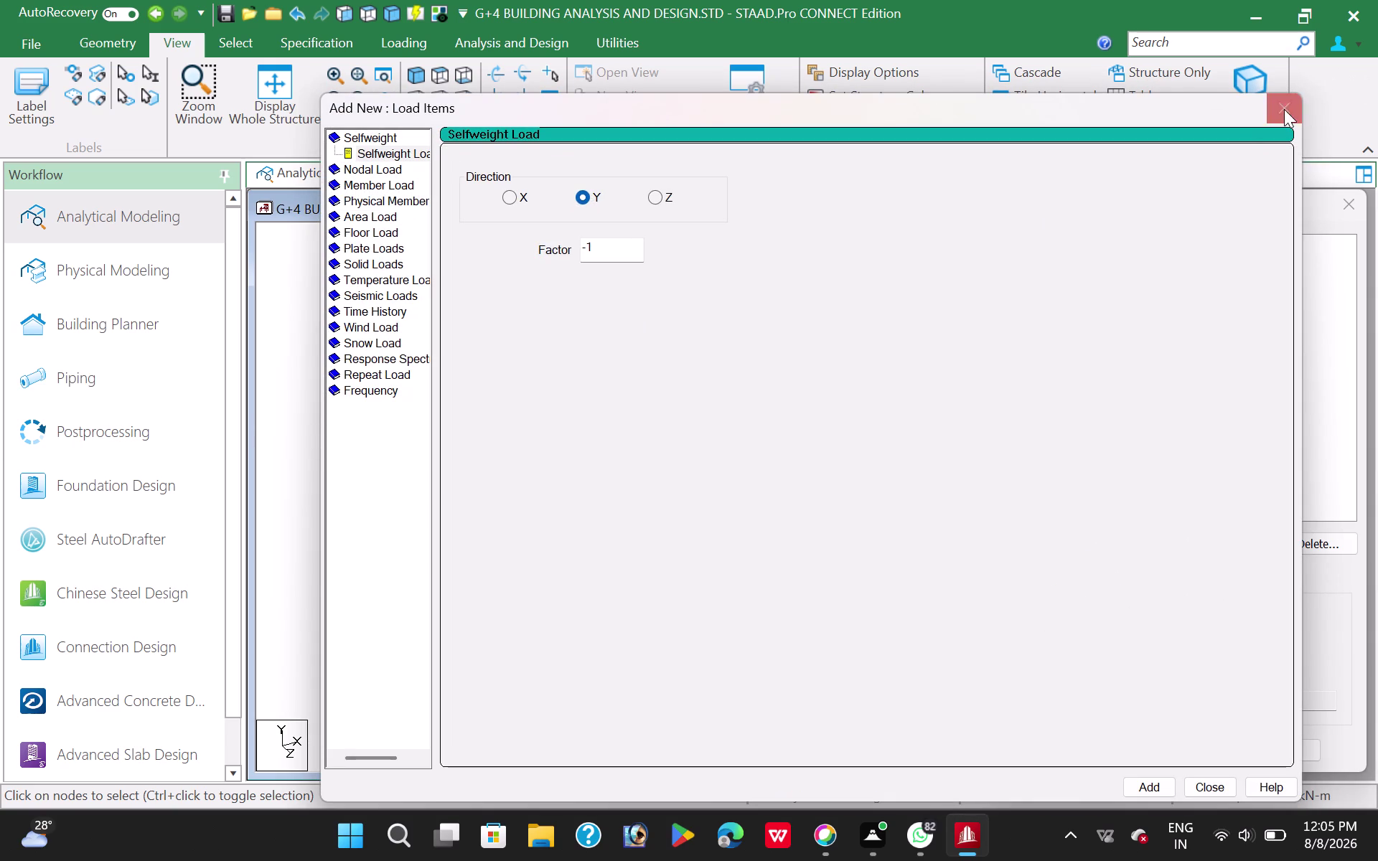
click(1284, 109)
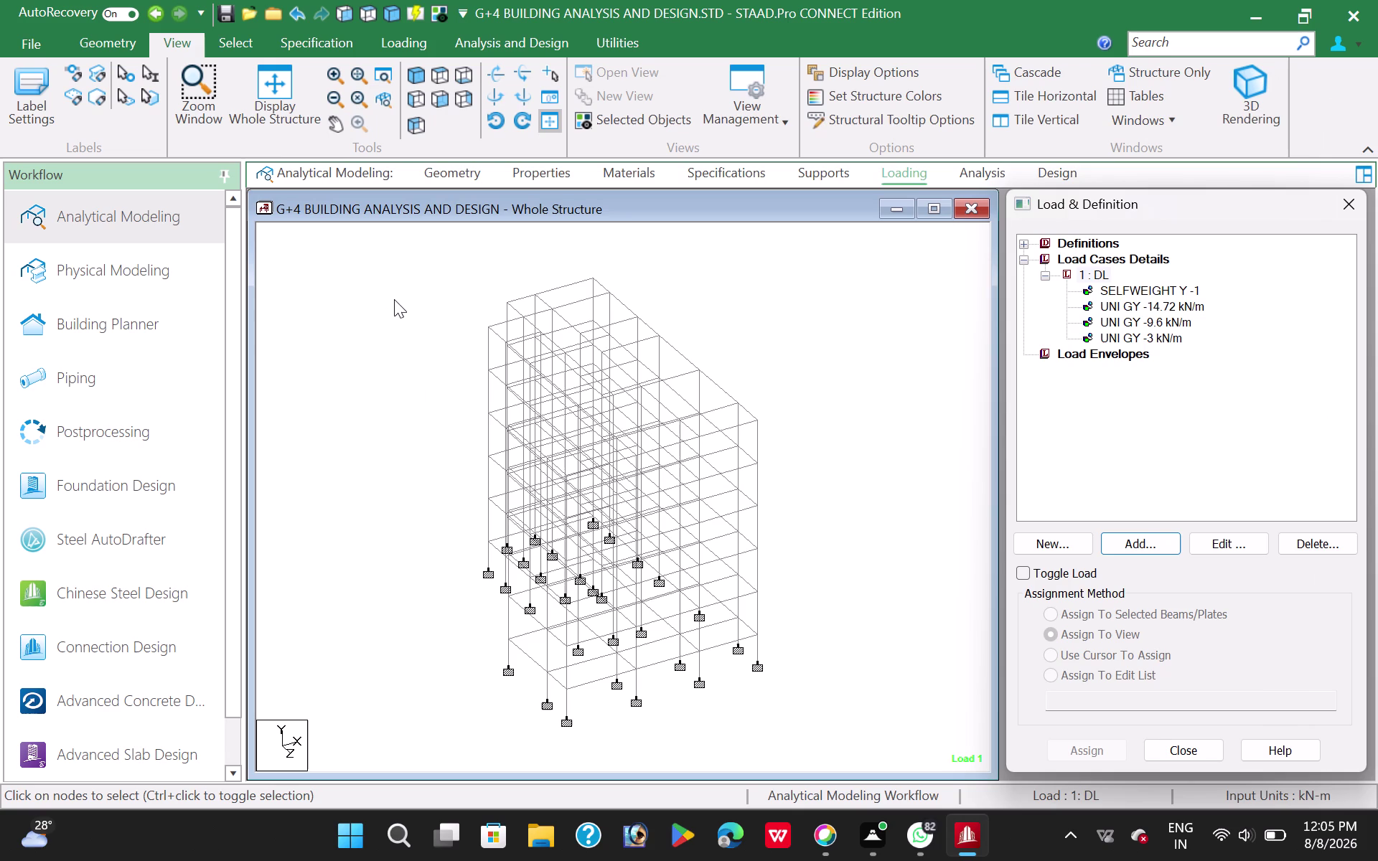